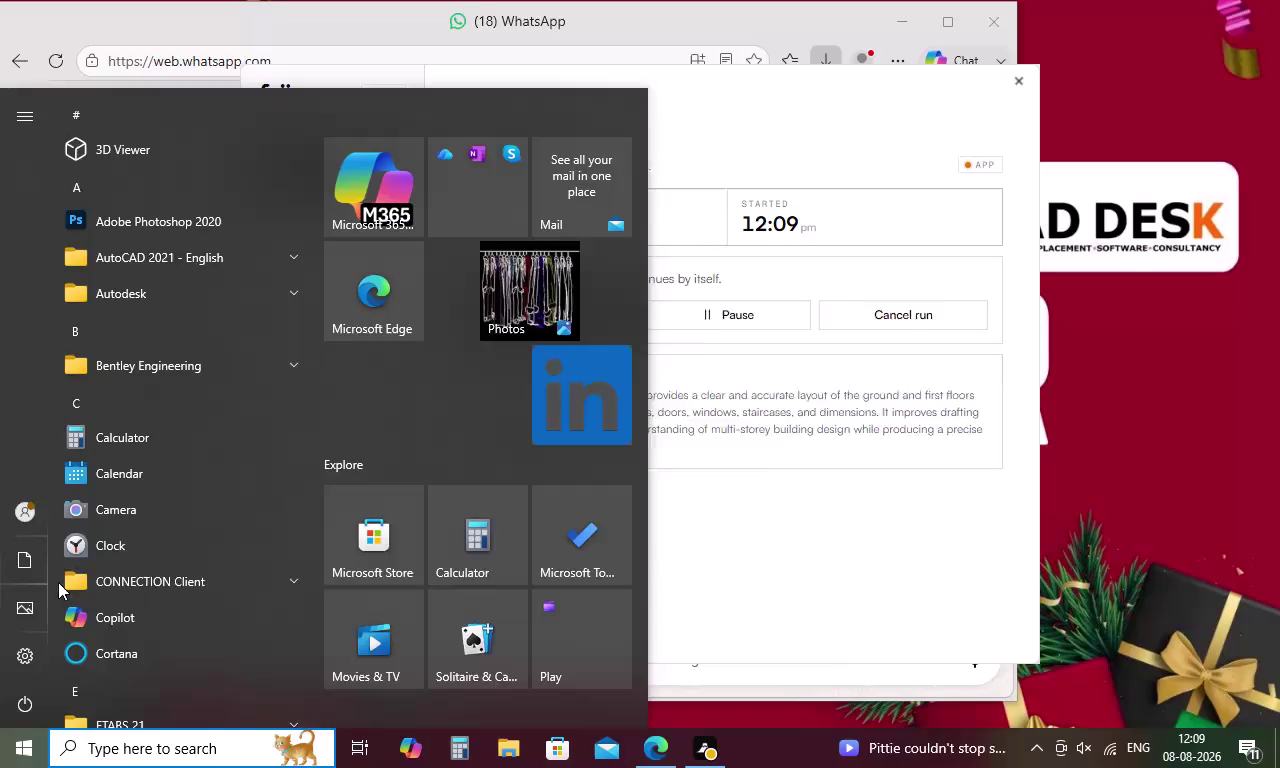
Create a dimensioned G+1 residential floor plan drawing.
Search the Start menu for AutoCAD and launch AutoCAD 2021.
key(a)
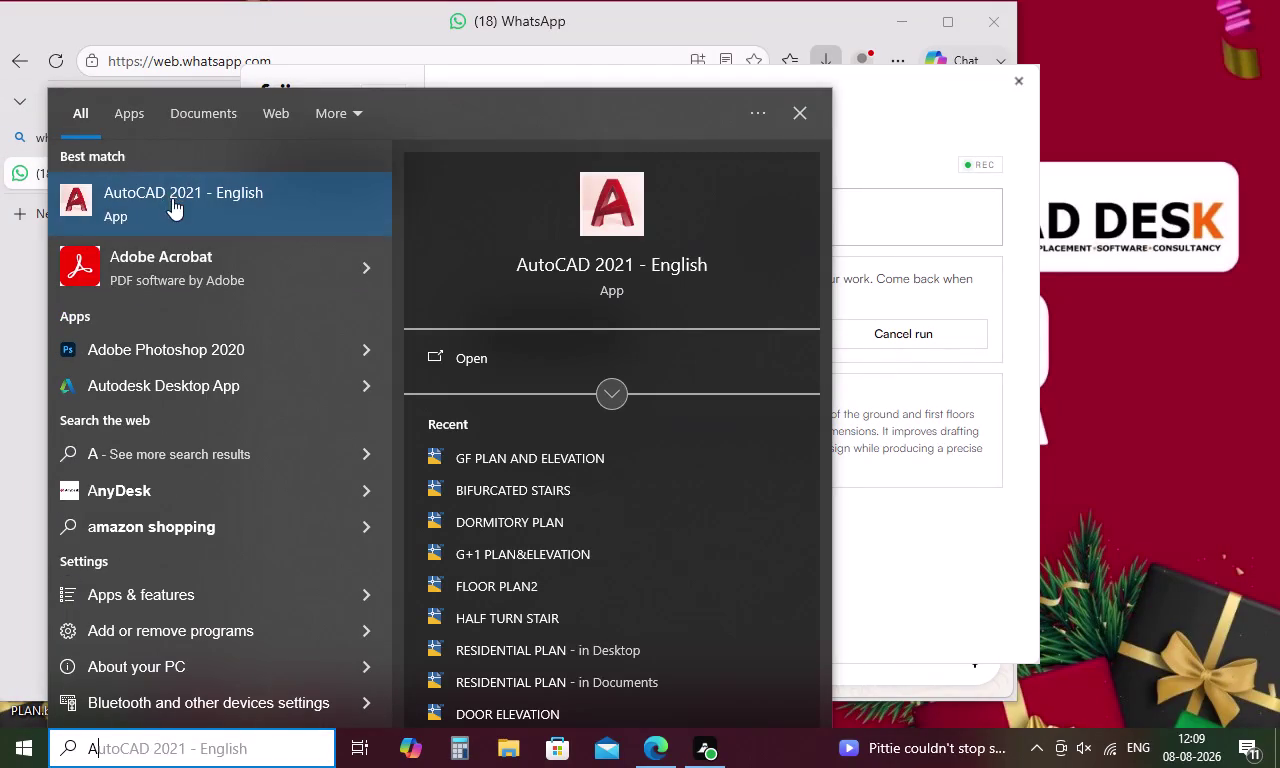
click(172, 198)
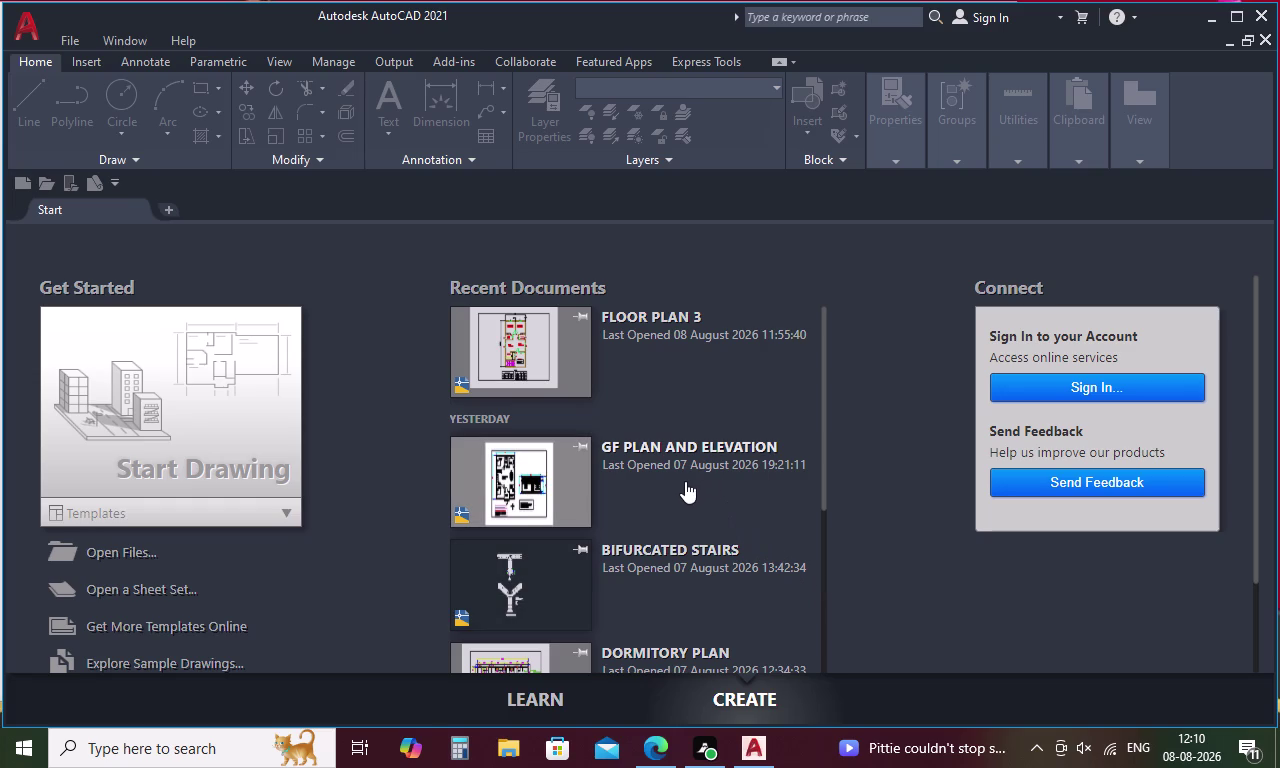
Start a blank drawing with Engineering units, 0'-0.00" precision and inches insertion scale.
double_click(245, 479)
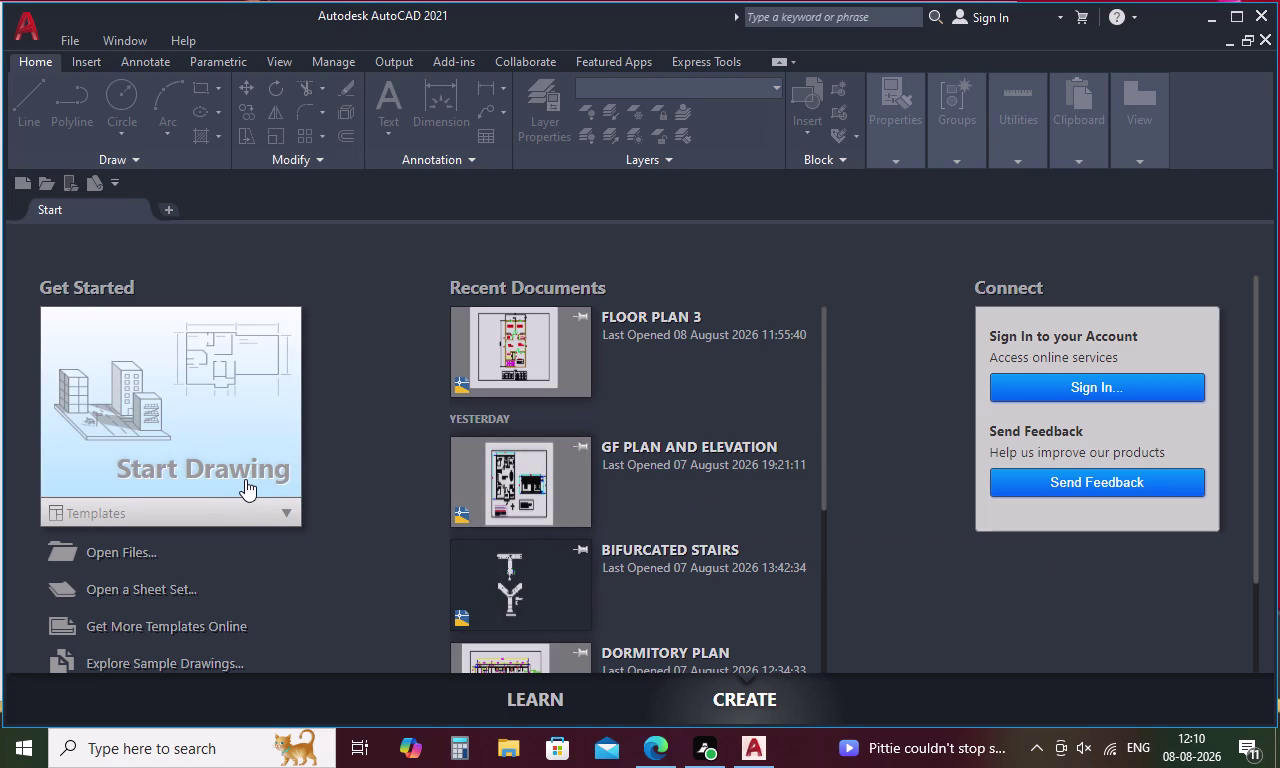
double_click(275, 465)
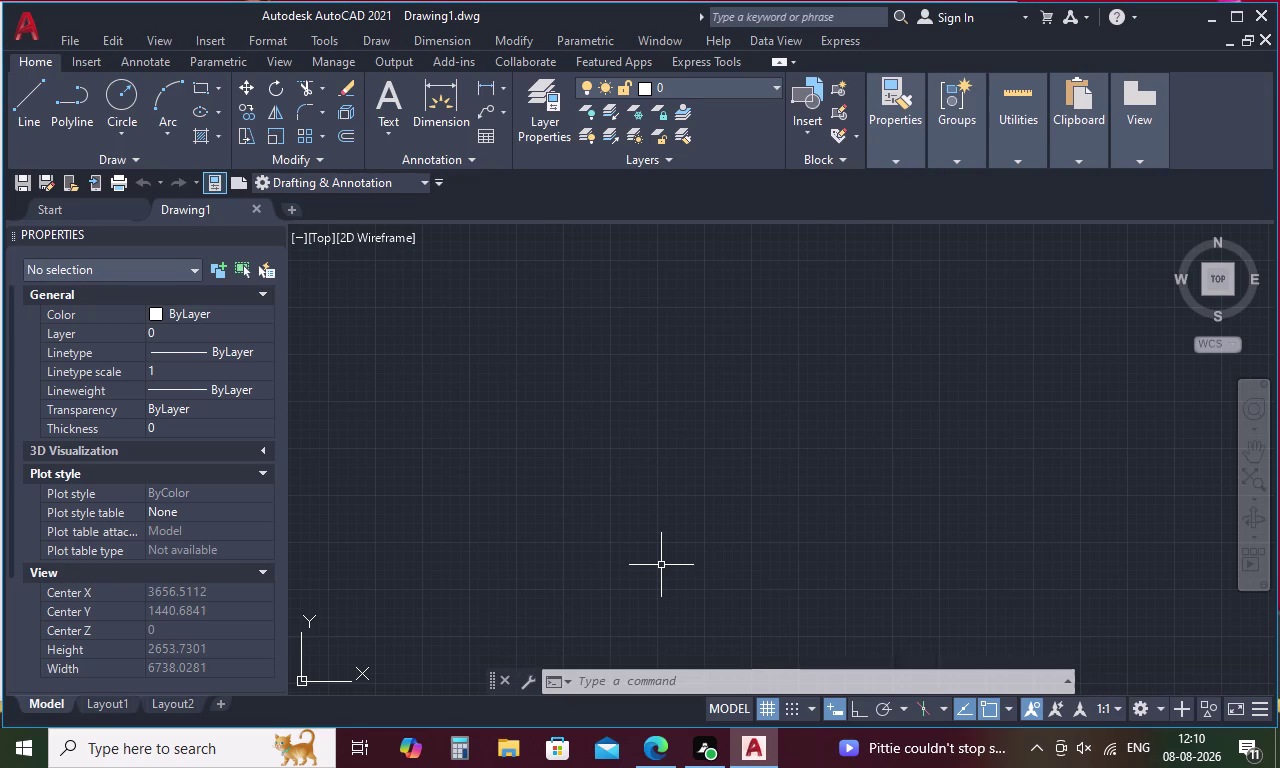
key(u)
key(n)
key(space)
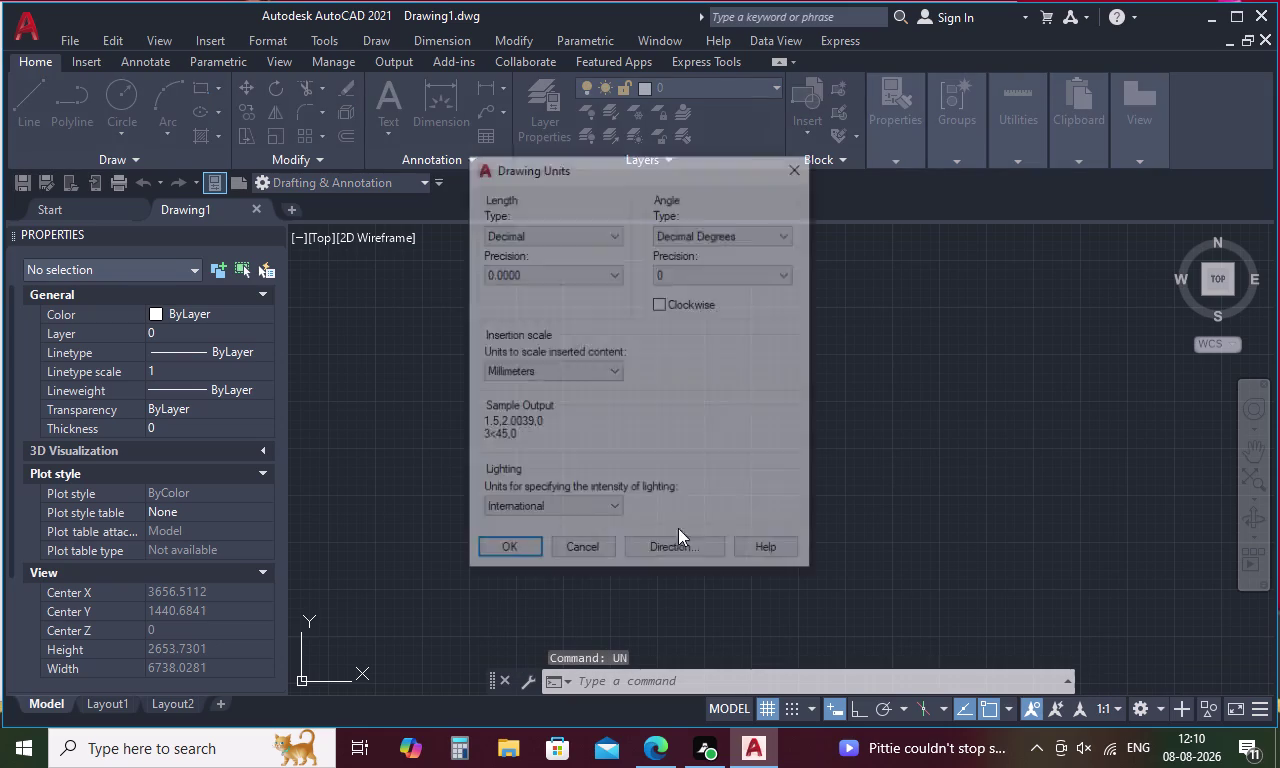
click(609, 235)
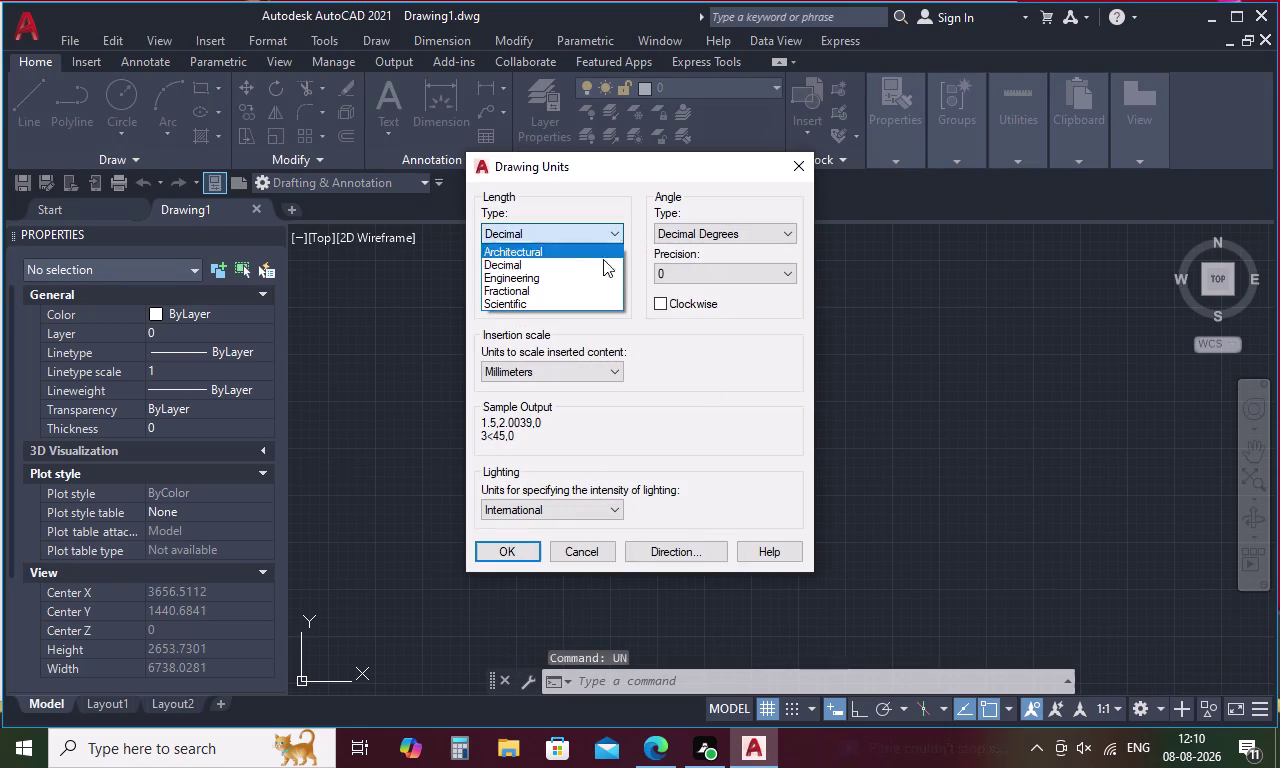
click(596, 277)
click(608, 271)
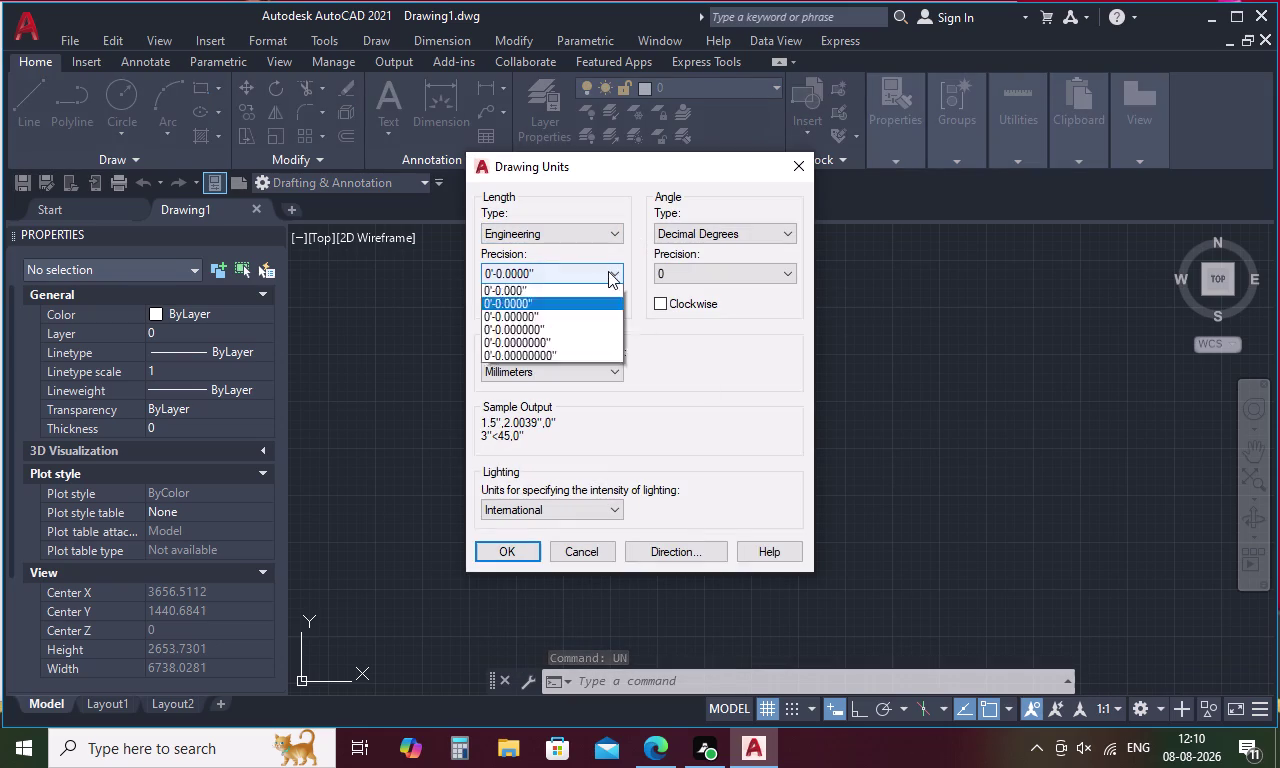
click(589, 312)
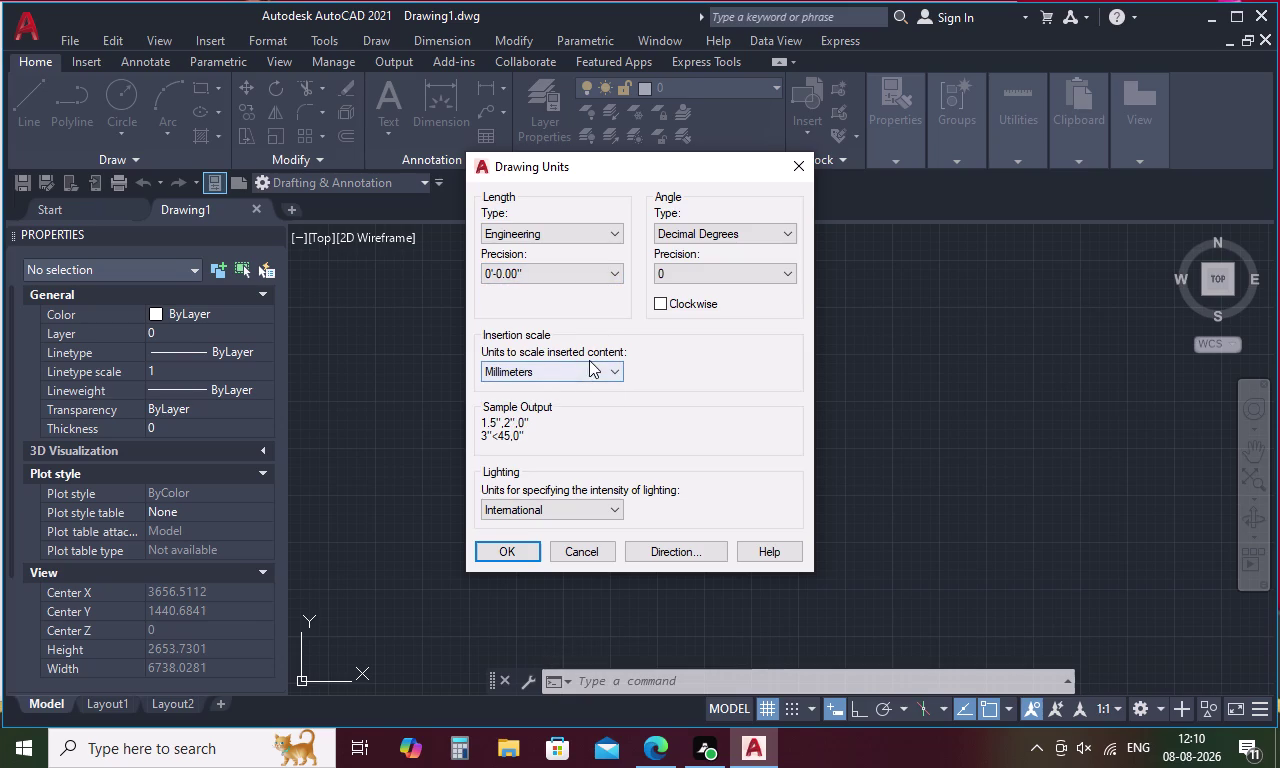
click(589, 360)
click(597, 368)
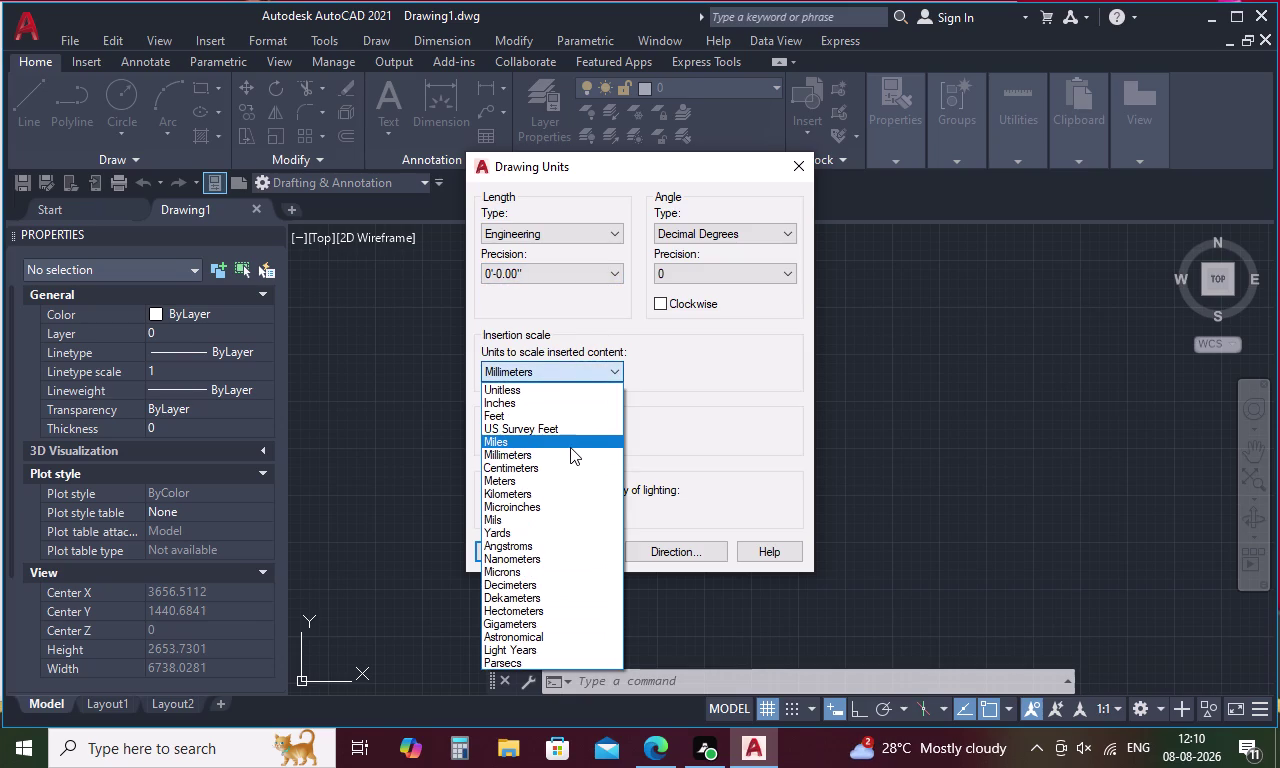
click(581, 402)
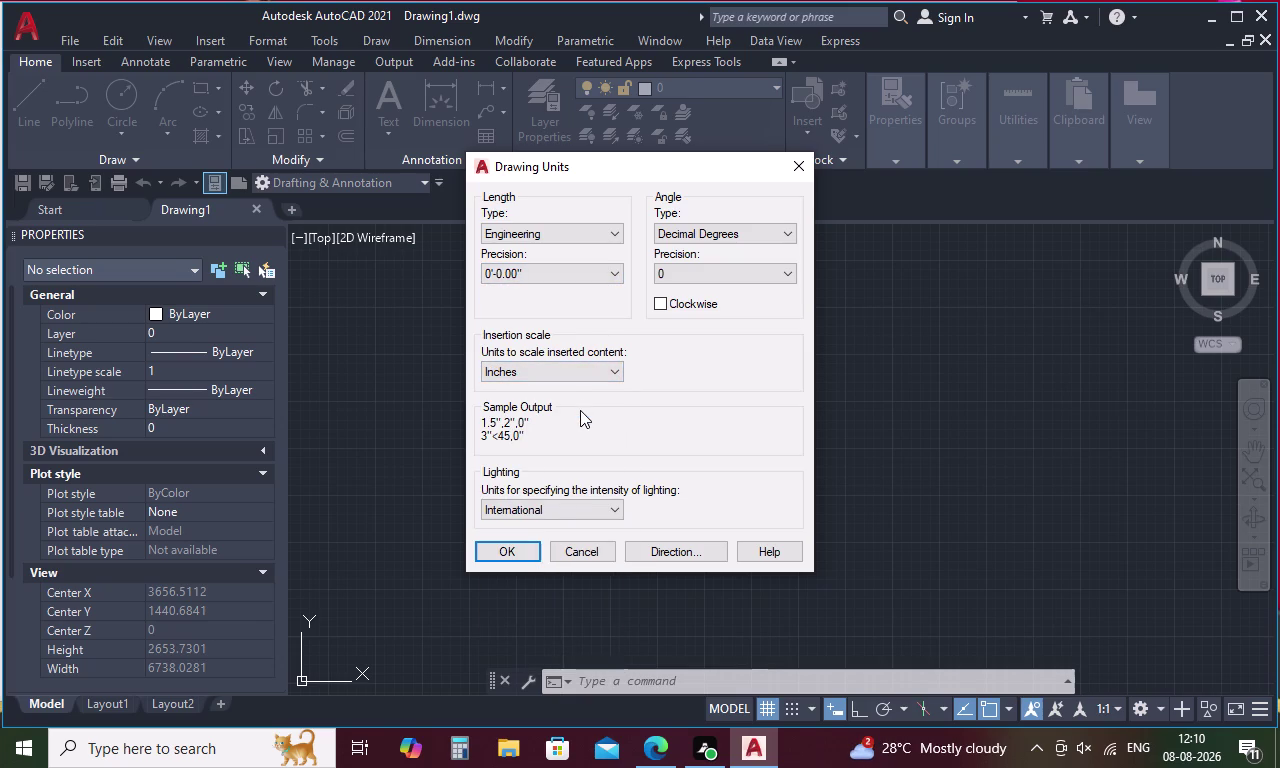
key(Escape)
key(l)
key(space)
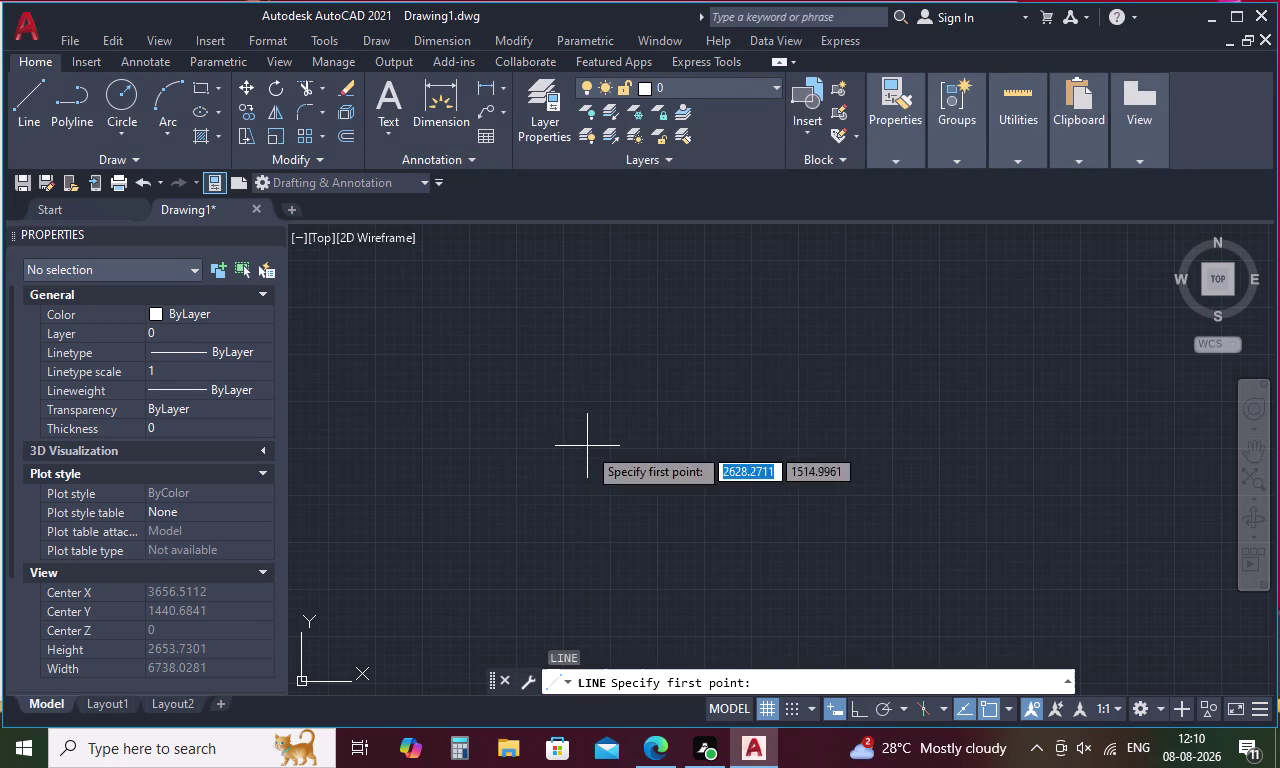
Attempt a 19-foot wall line, then cancel the unfinished line.
click(514, 384)
key(Escape)
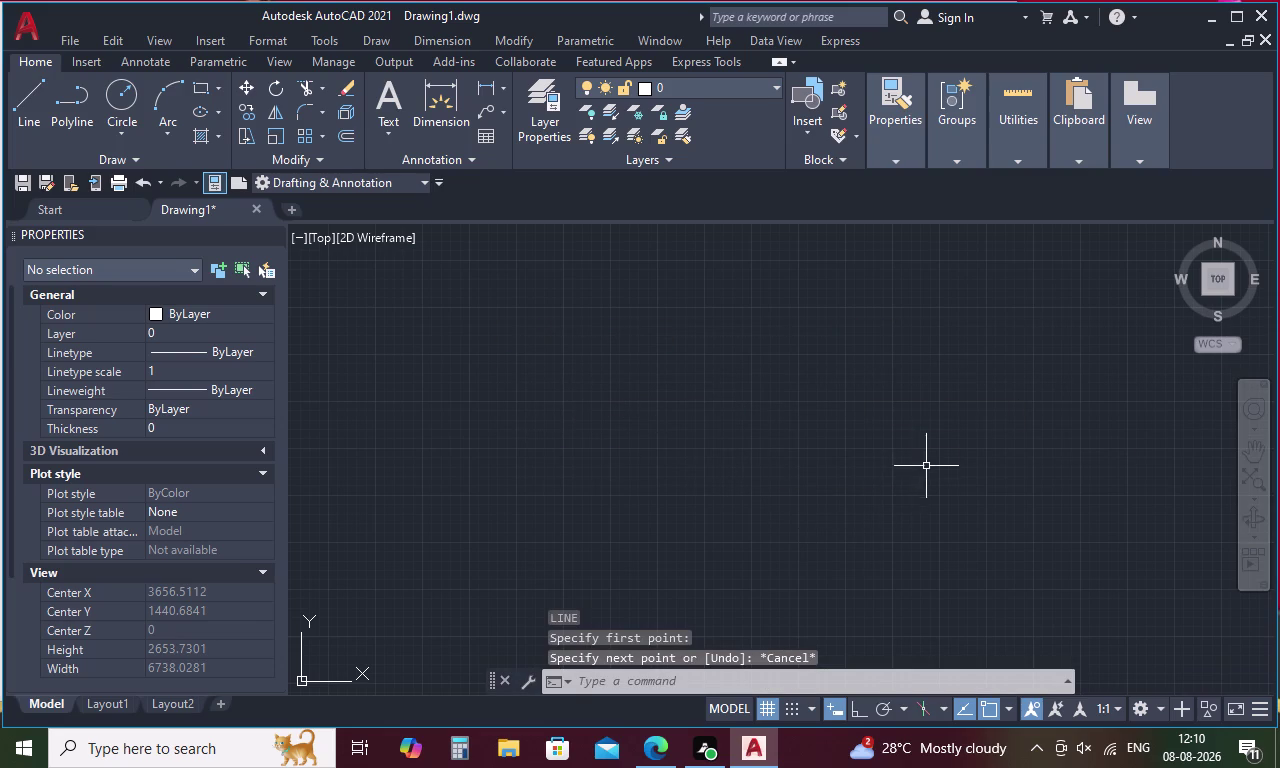
key(F8)
key(space)
key(l)
key(space)
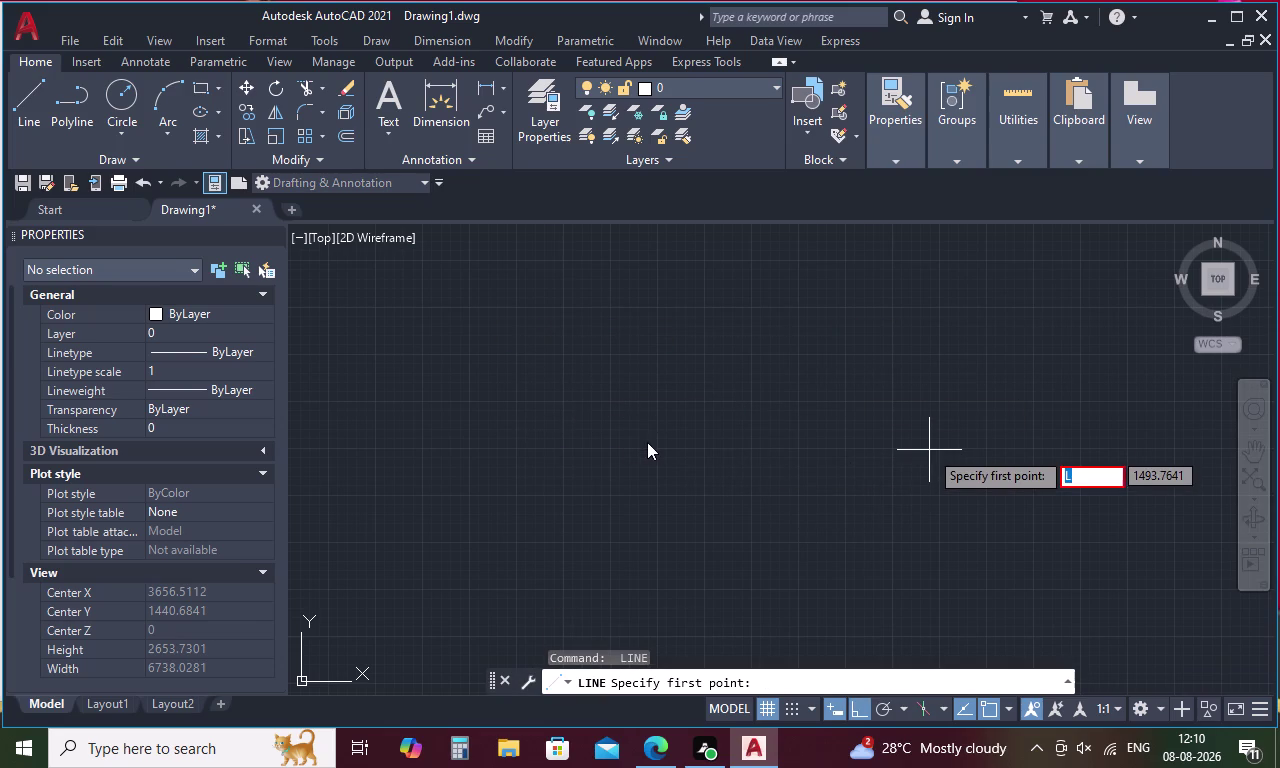
key(Escape)
key(l)
key(space)
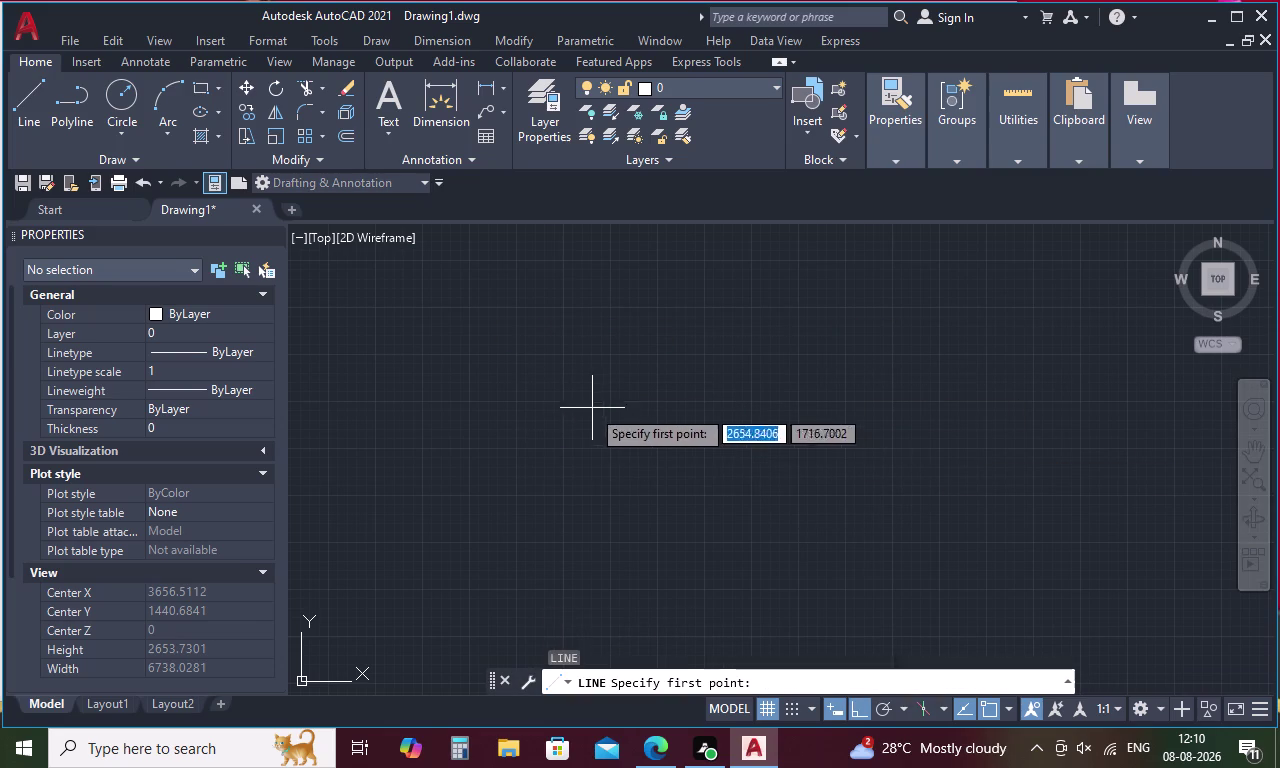
click(590, 407)
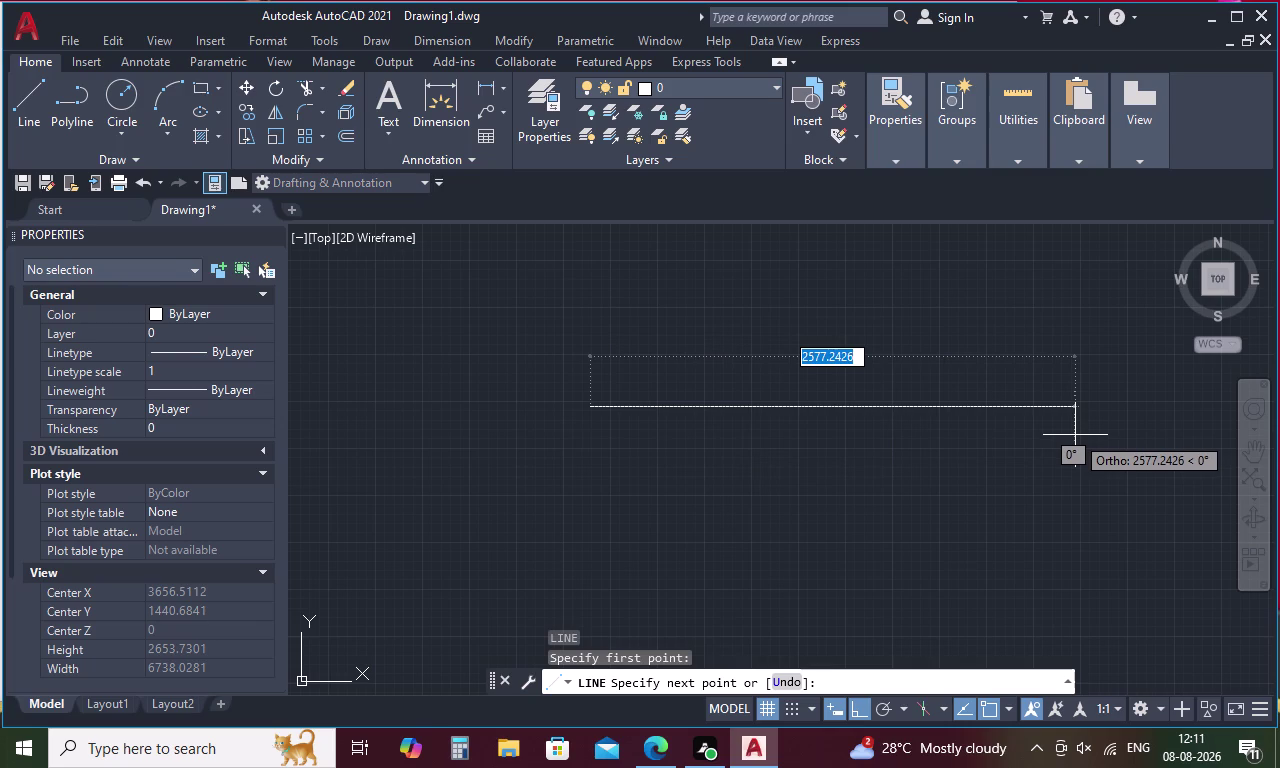
text(19')
key(space)
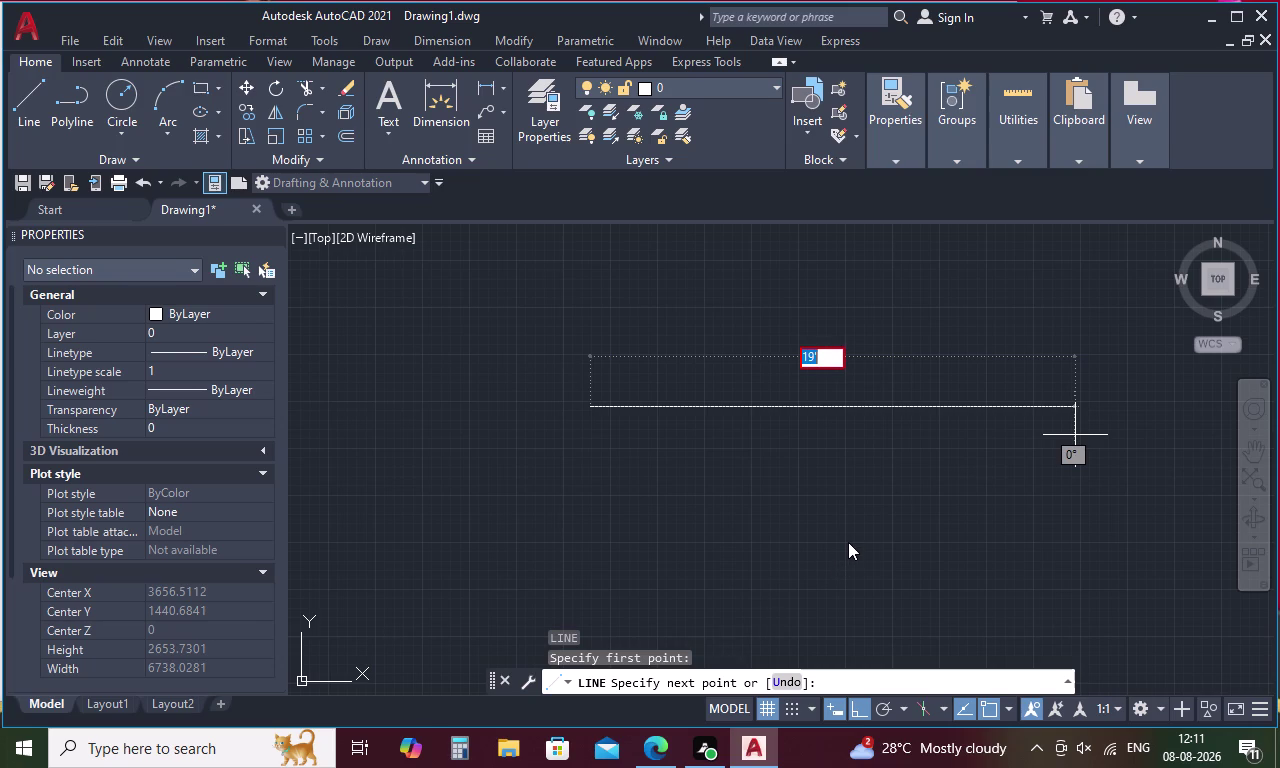
key(Return)
key(Escape)
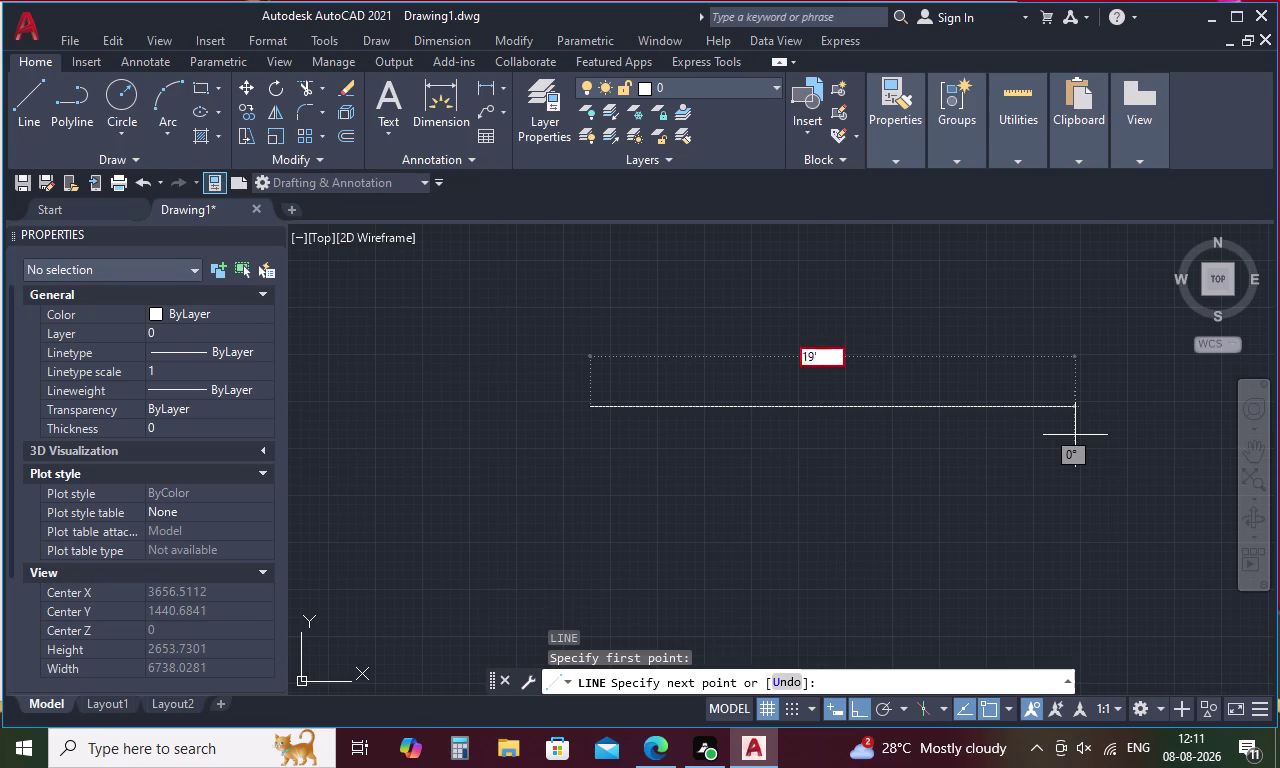
text(19')
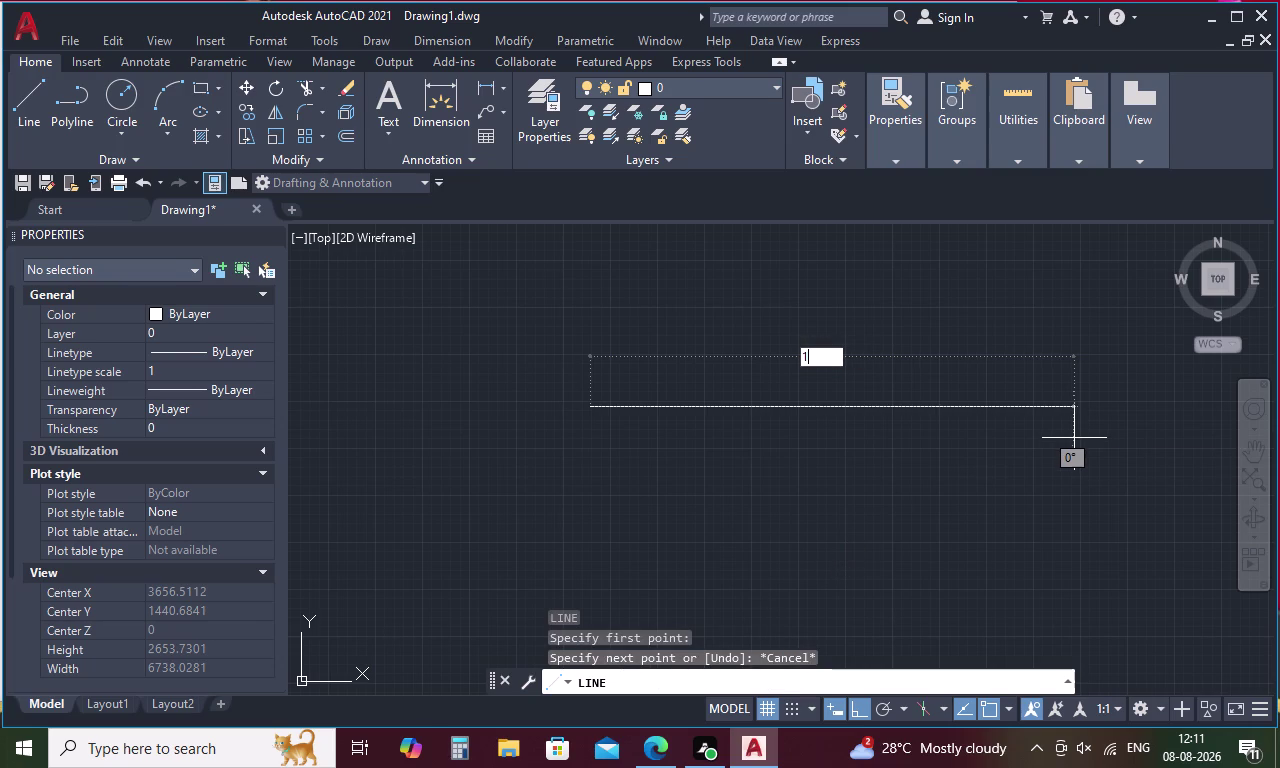
key(space)
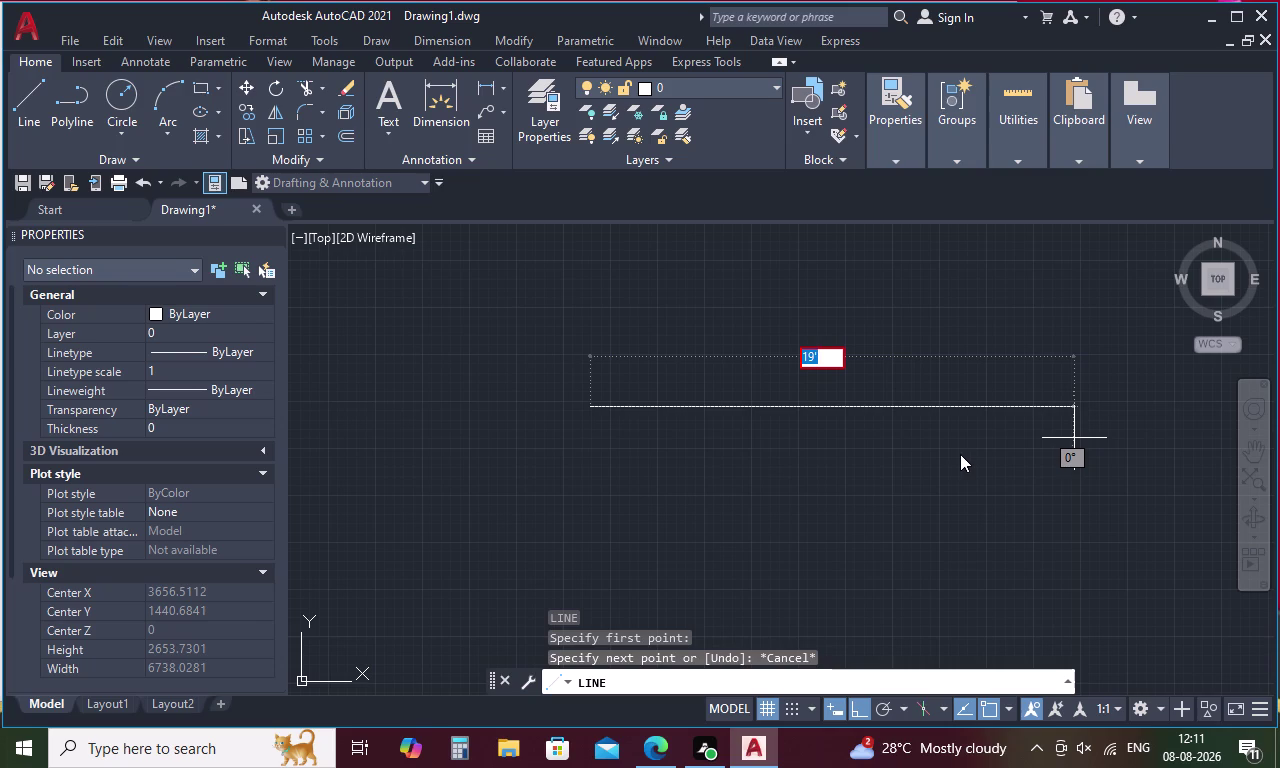
key(Escape)
key(Escape)
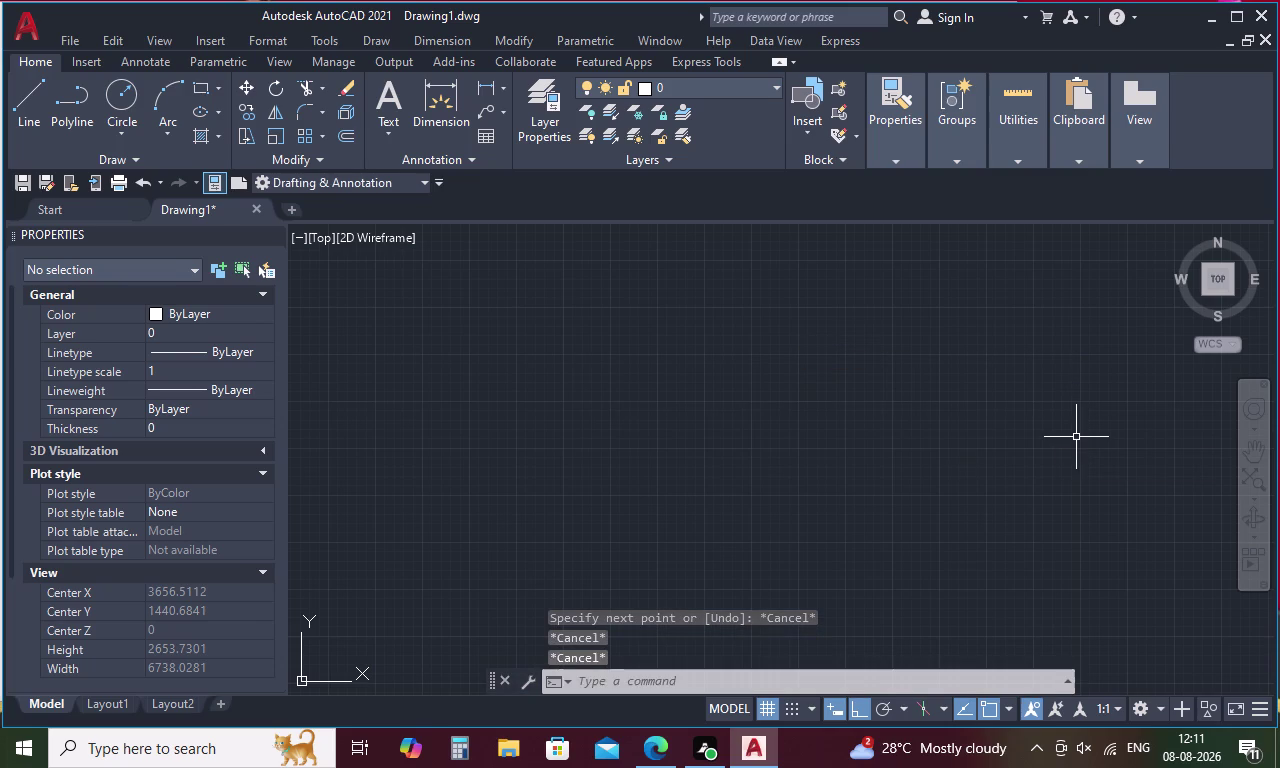
Reopen Drawing Units with UN, which still shows Decimal and millimeters.
text(UN)
key(space)
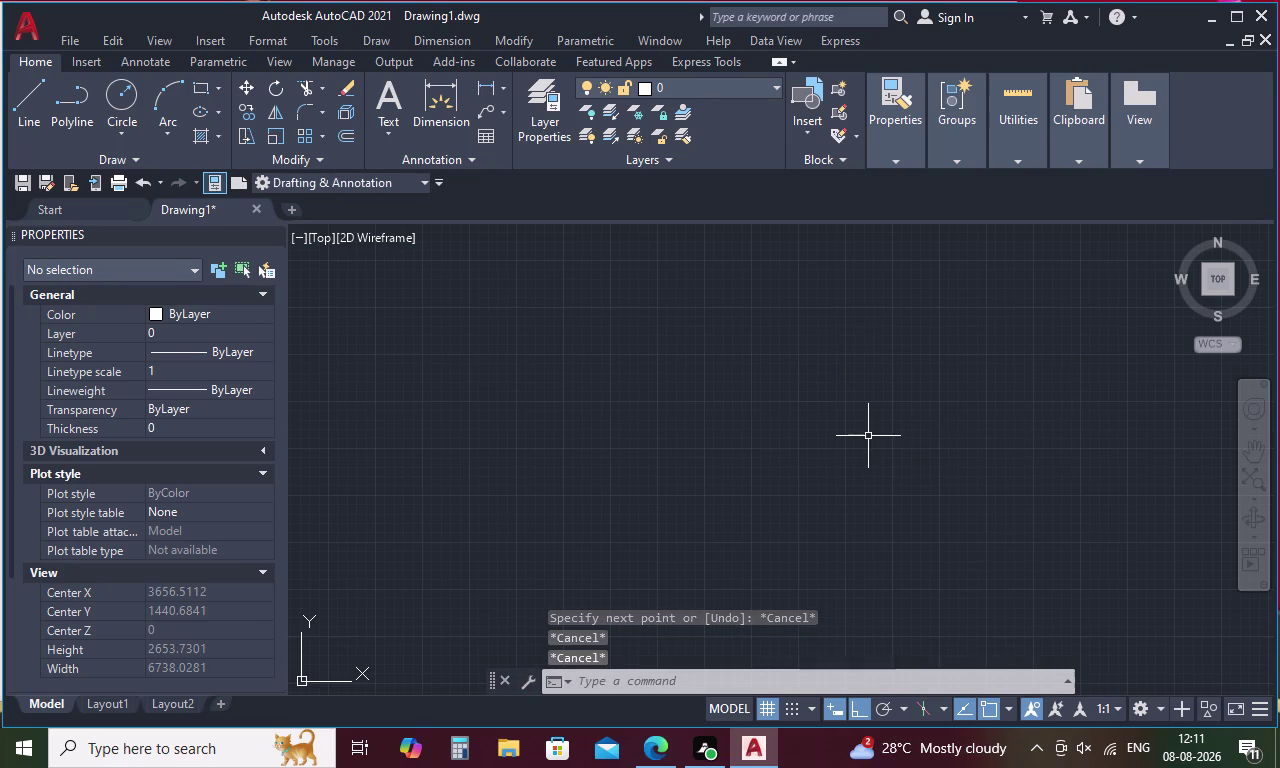
click(605, 230)
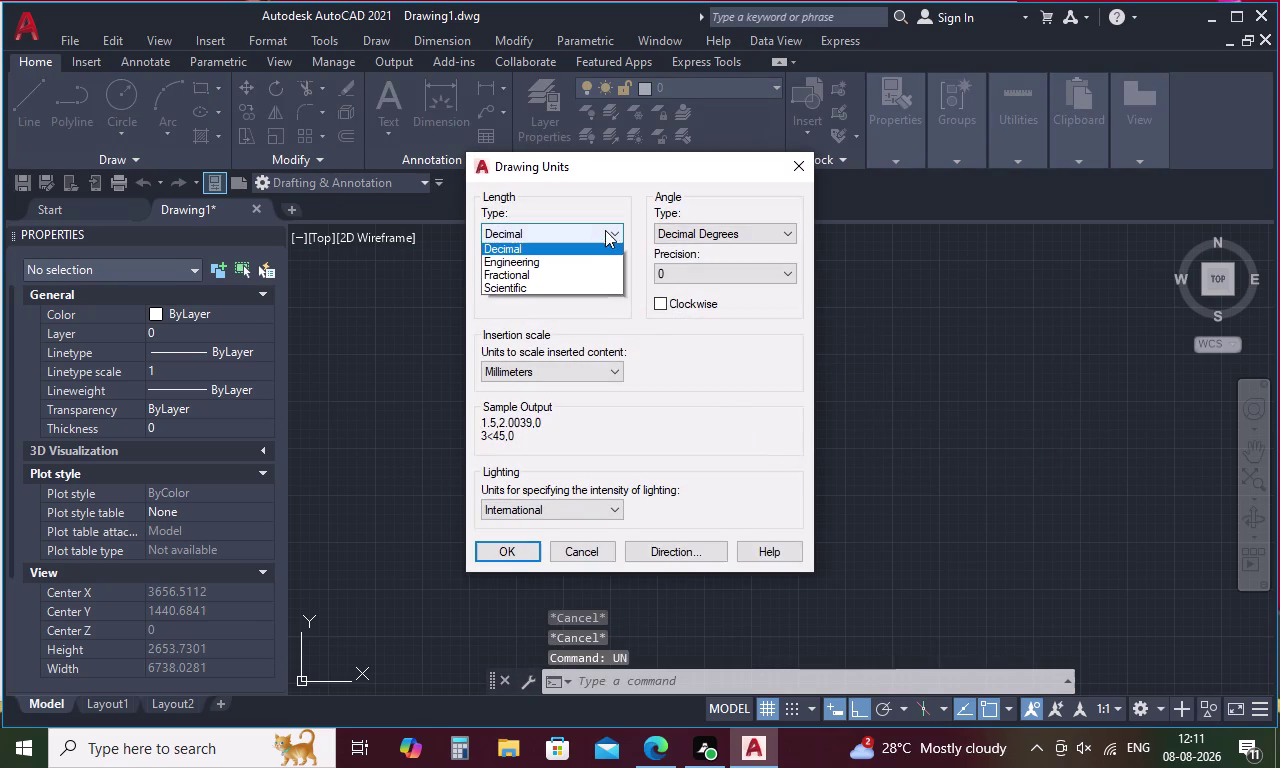
Apply Engineering length units, 0'-0.00" precision and inches insertion scale.
click(607, 273)
click(610, 275)
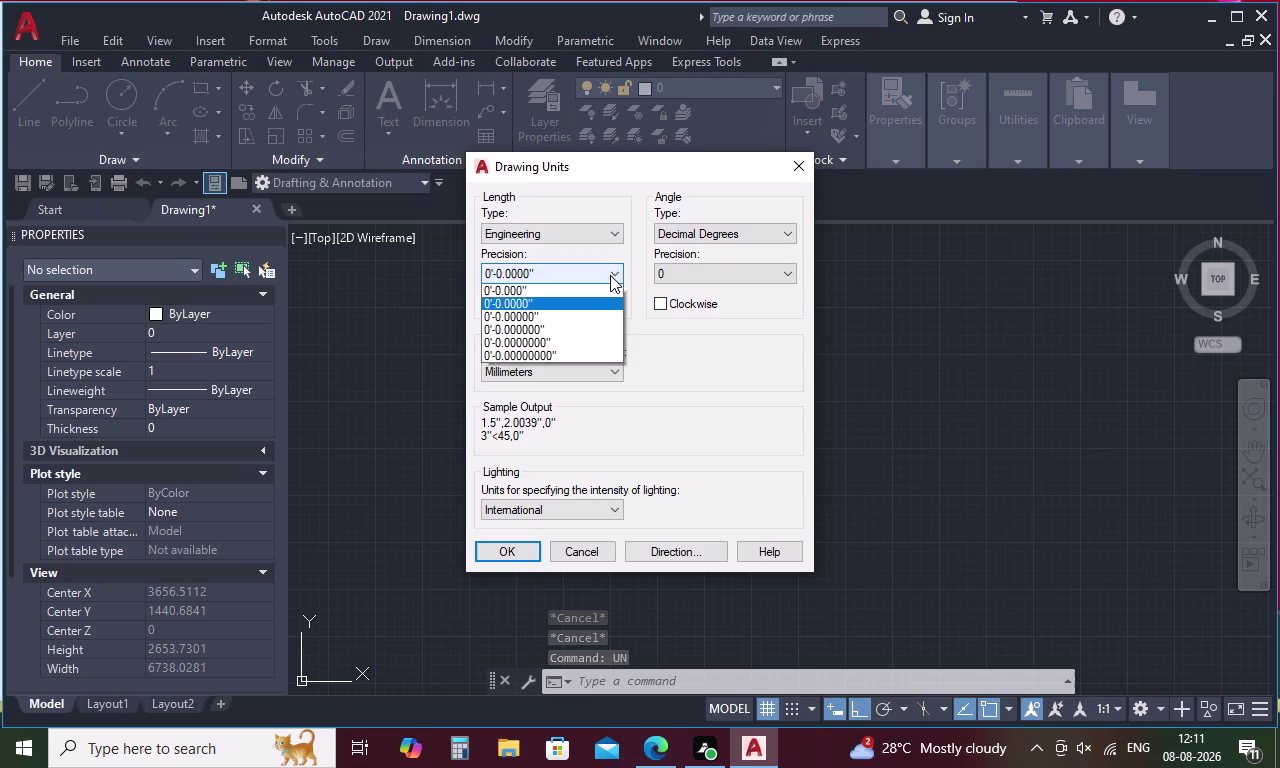
click(600, 318)
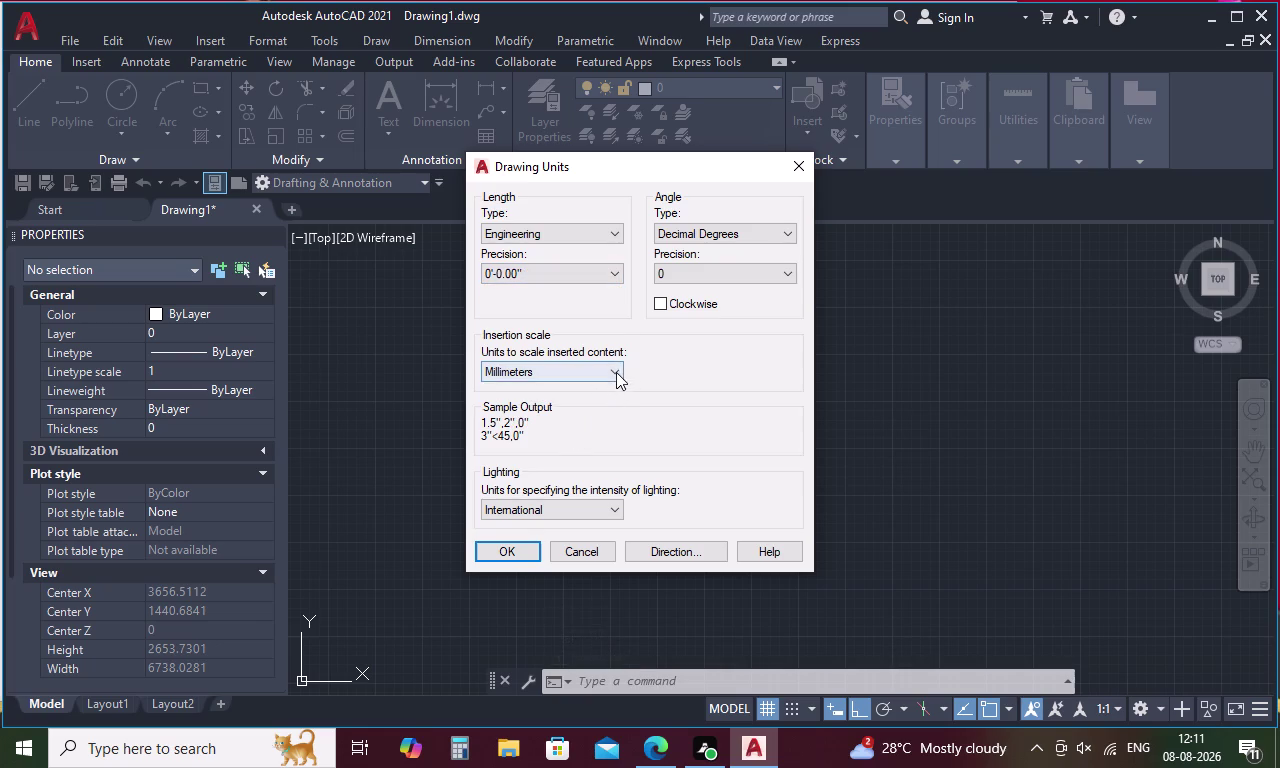
click(615, 370)
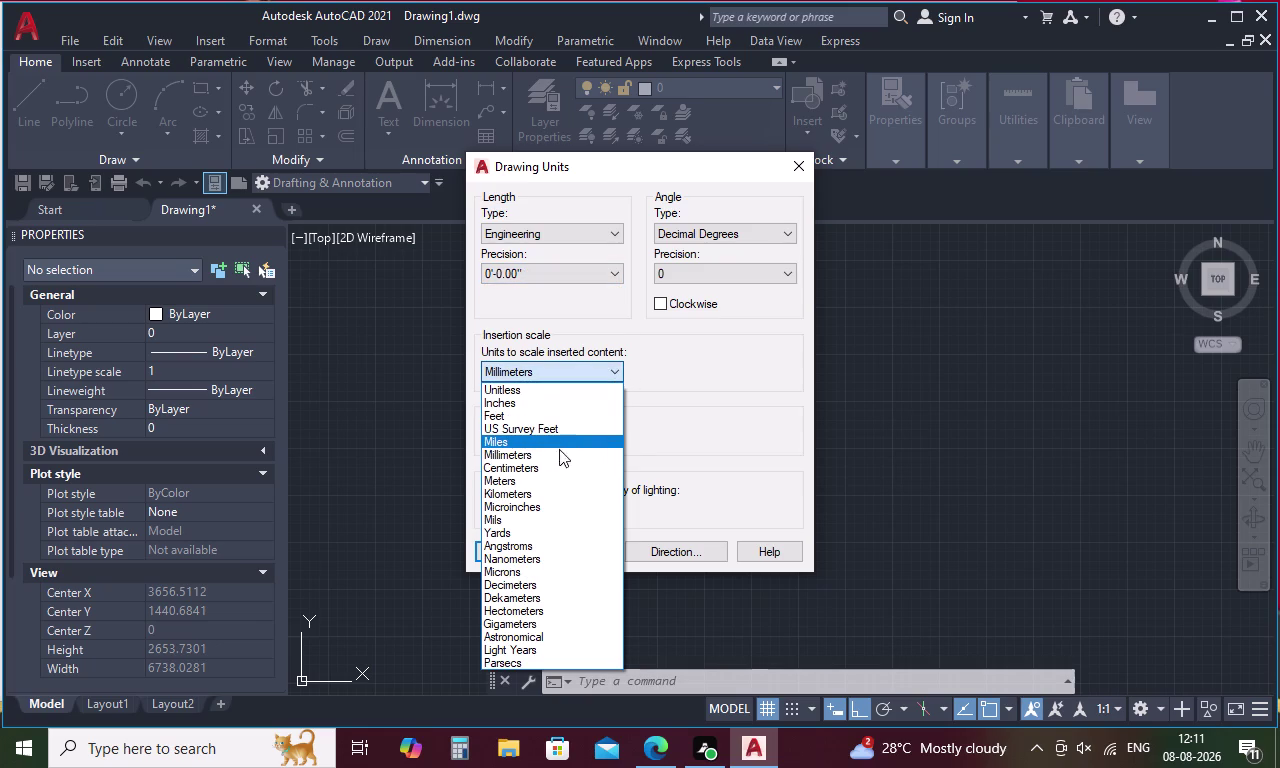
click(567, 404)
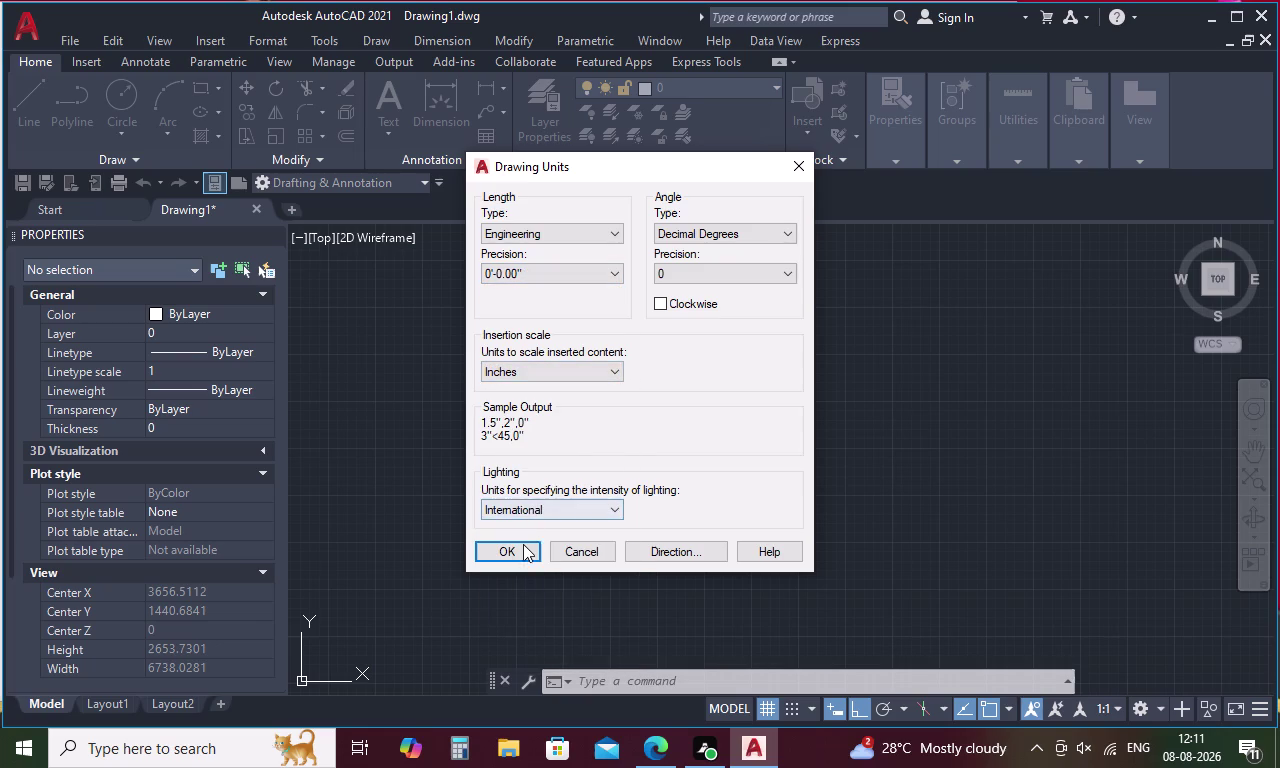
click(523, 544)
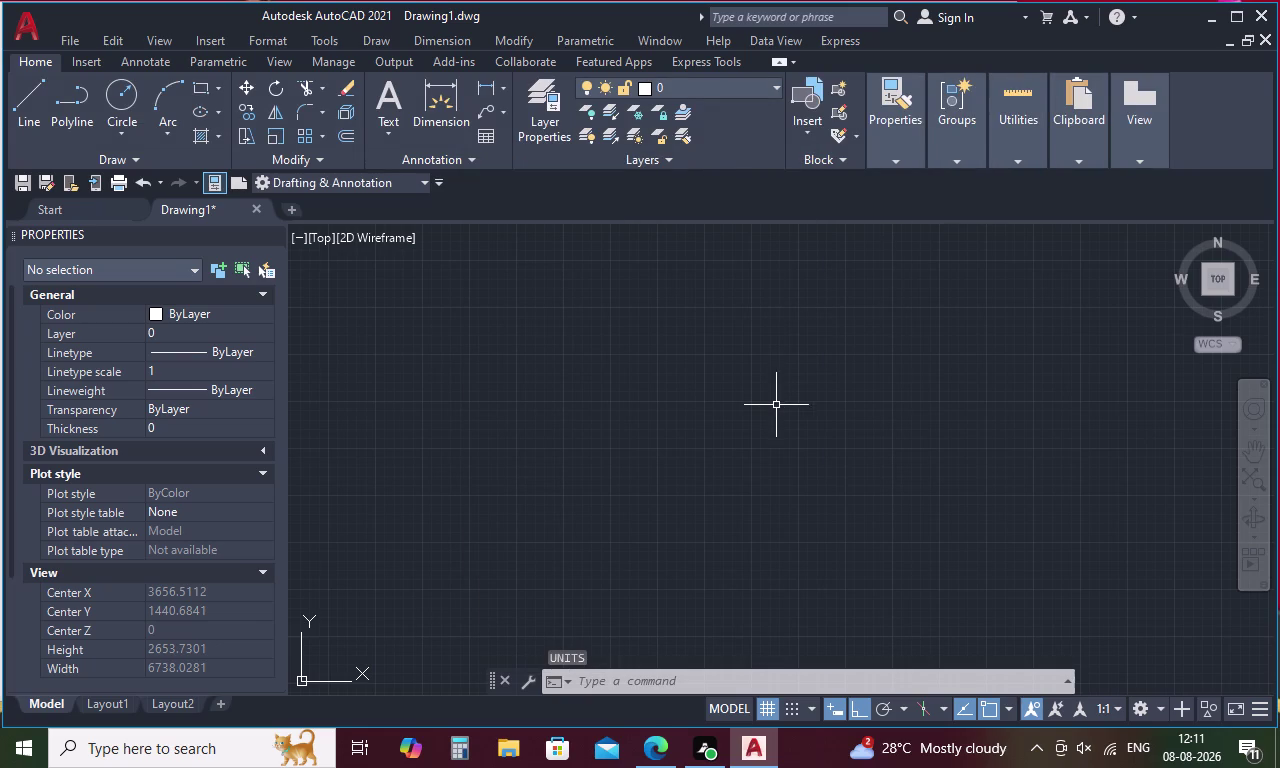
key(l)
key(space)
Draw the first two outer wall sides, 19 feet and 50 feet long.
click(593, 347)
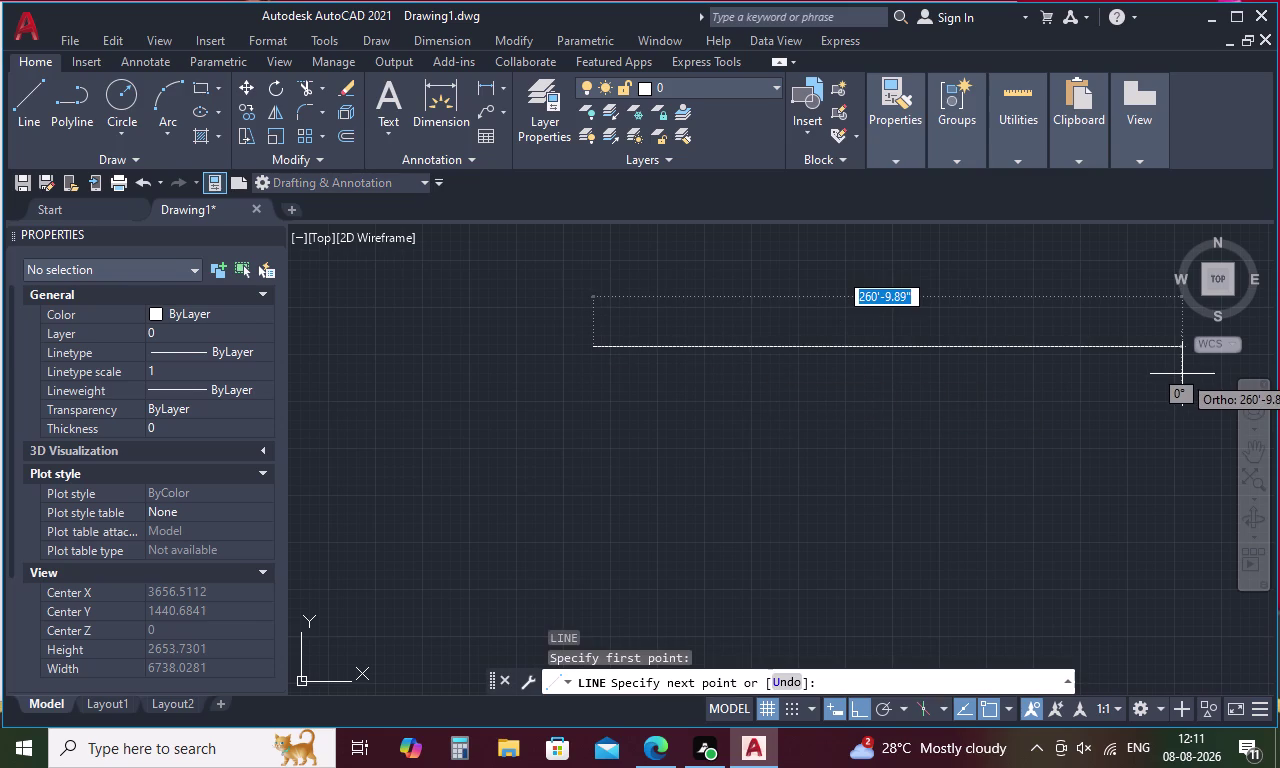
text(1)
text(9')
key(space)
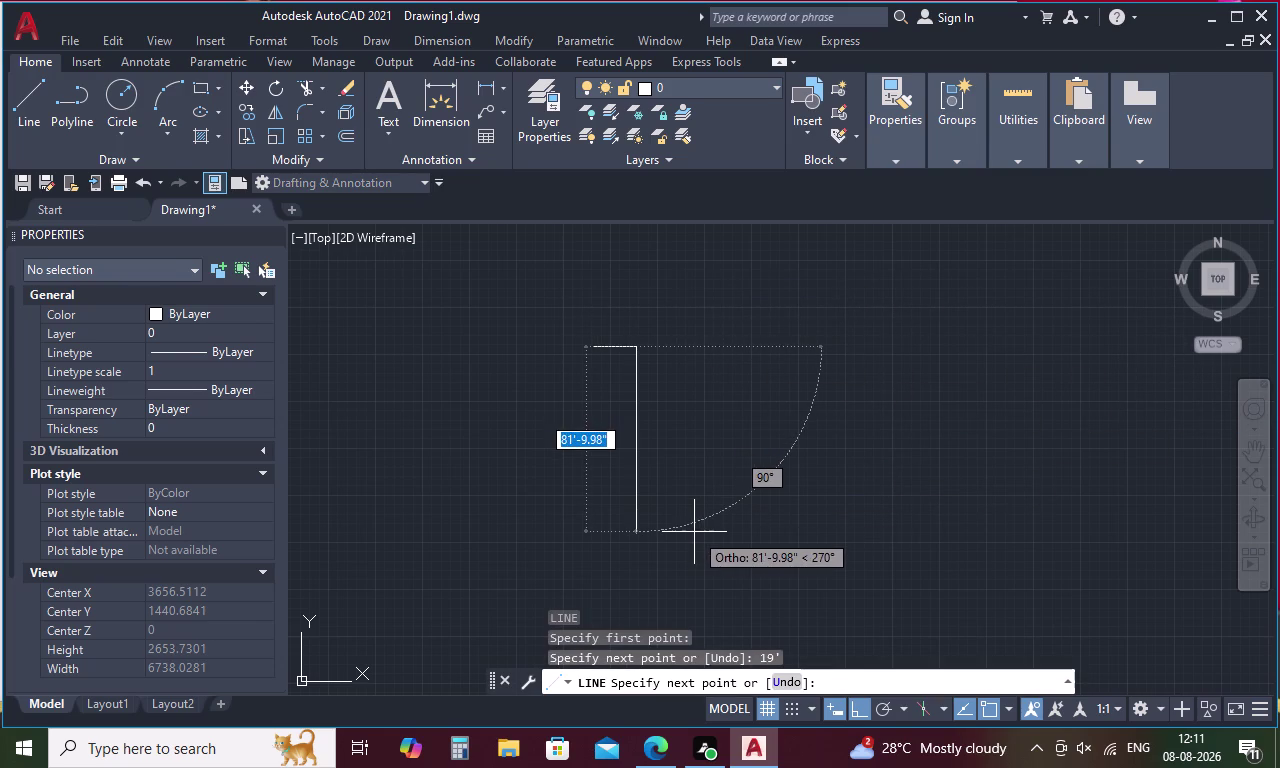
key(5)
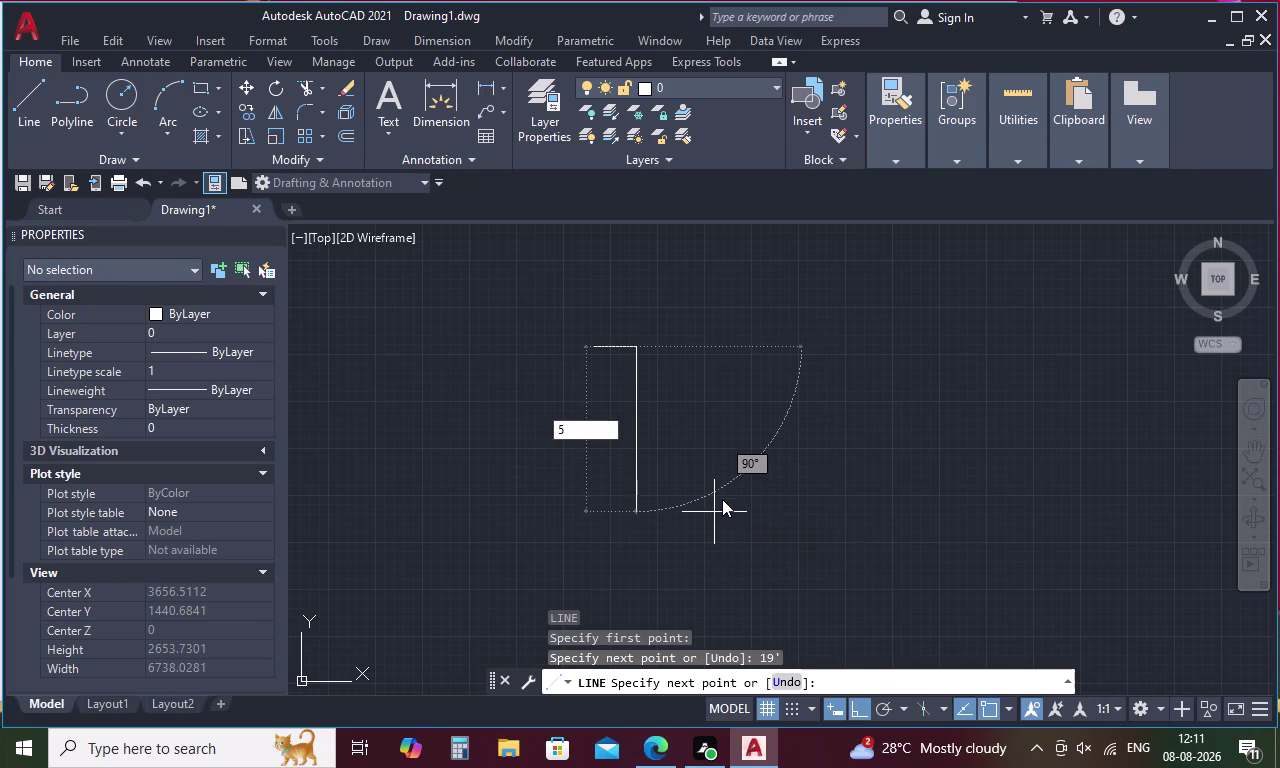
key(0)
key(apostrophe)
key(space)
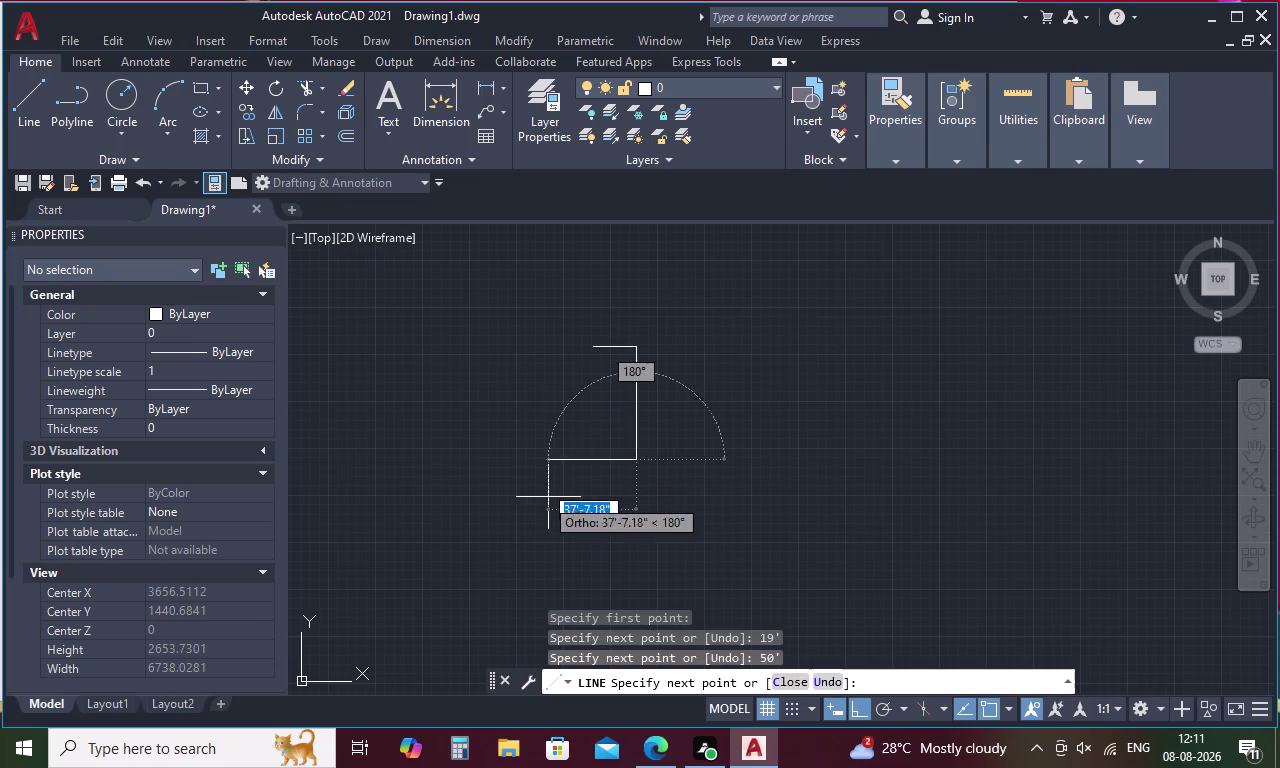
Add the 19-foot opposite side and close the rectangle at its start point.
text(19)
key(apostrophe)
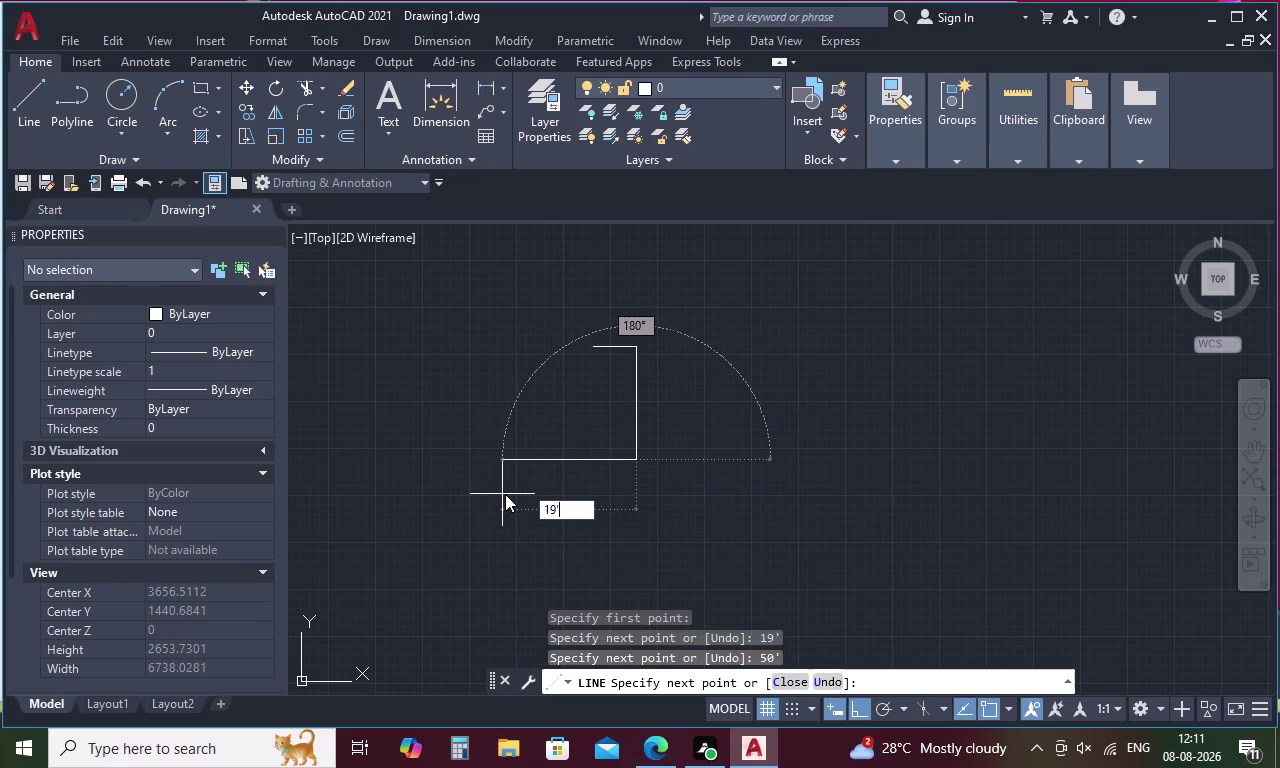
key(space)
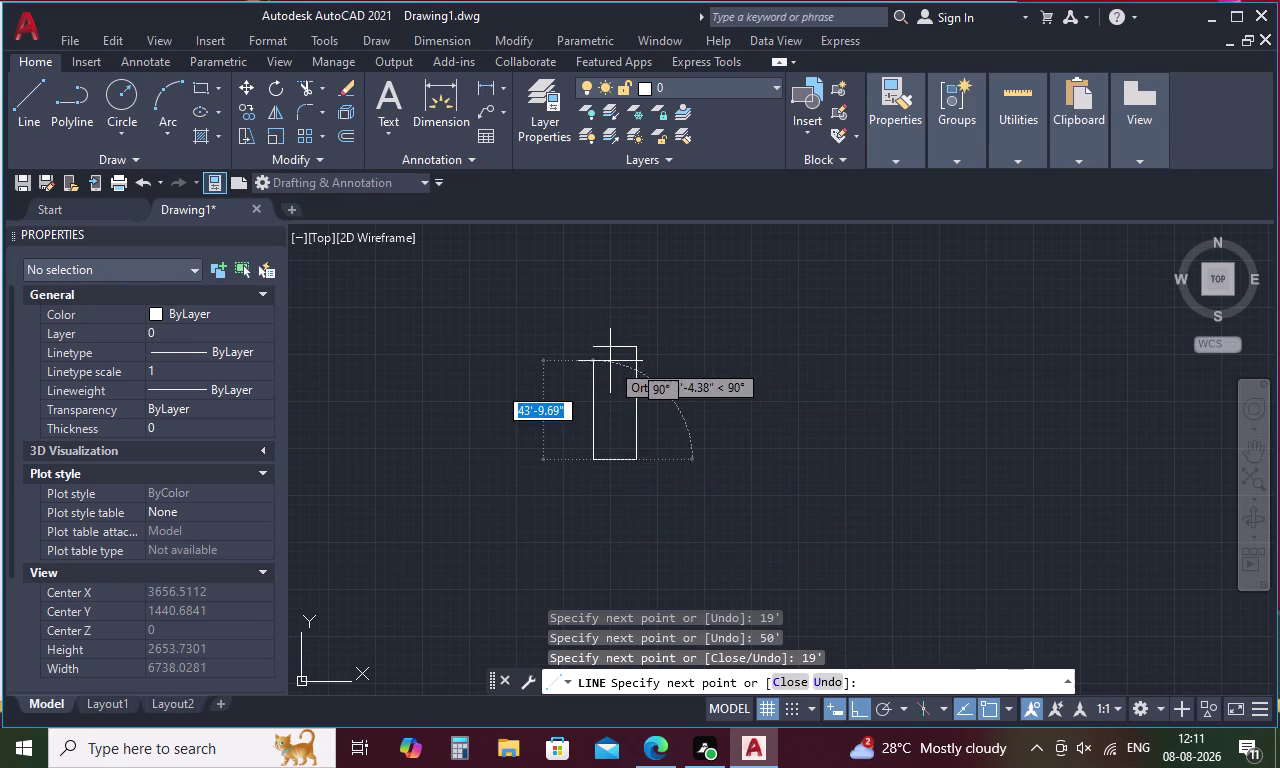
click(595, 350)
key(Escape)
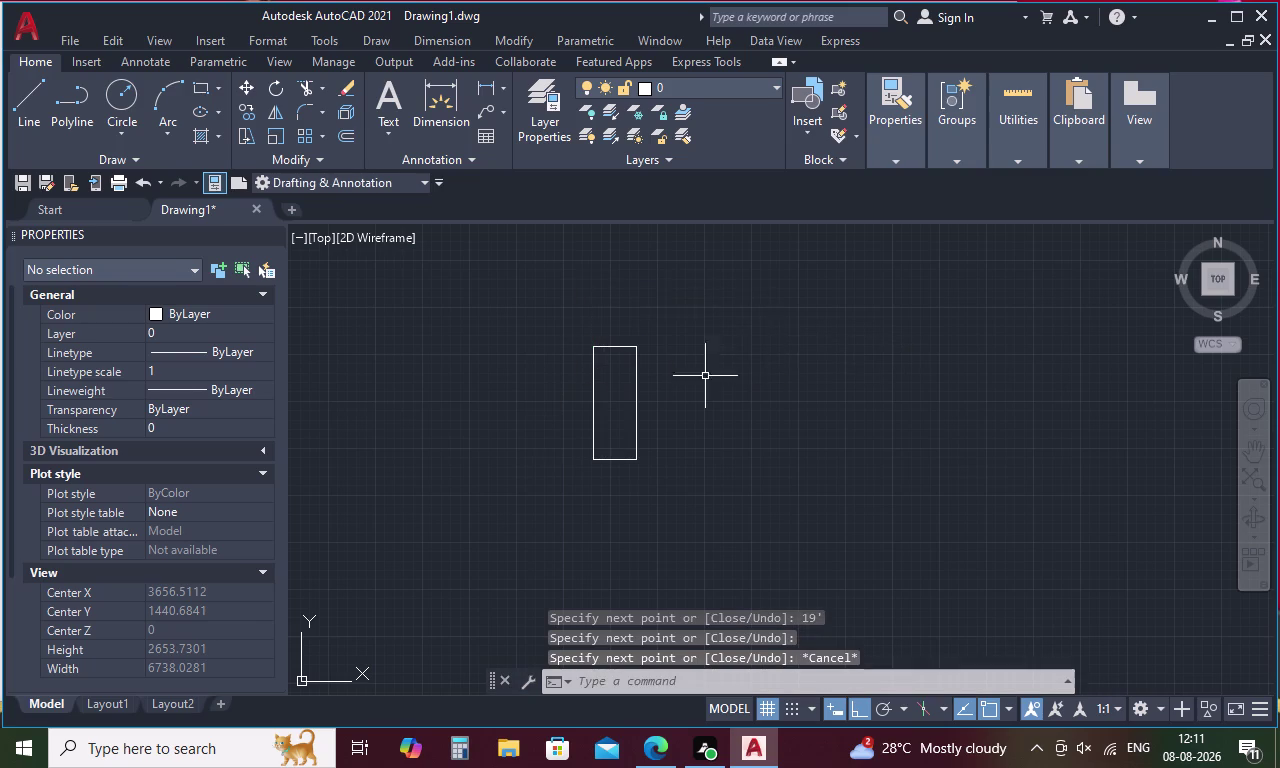
scroll(up, 3)
middle_drag(581, 456, 667, 385)
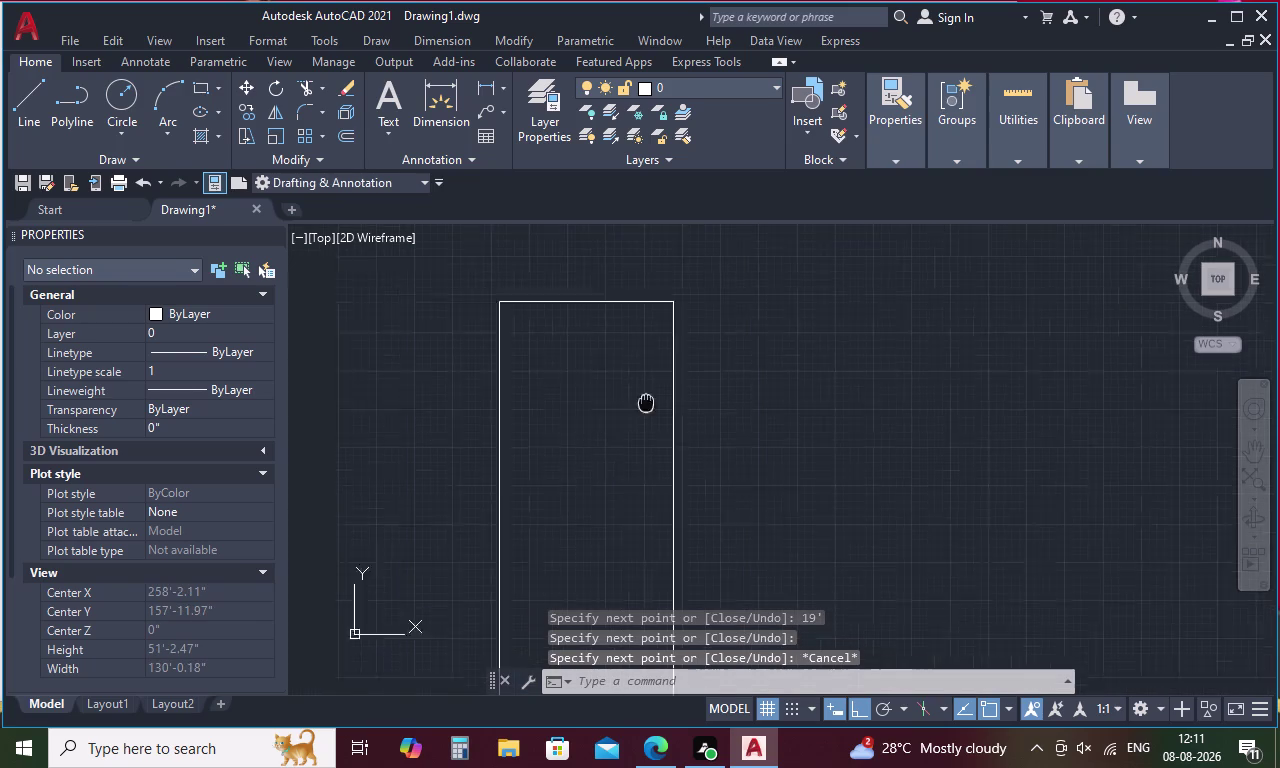
middle_drag(667, 385, 708, 360)
key(Escape)
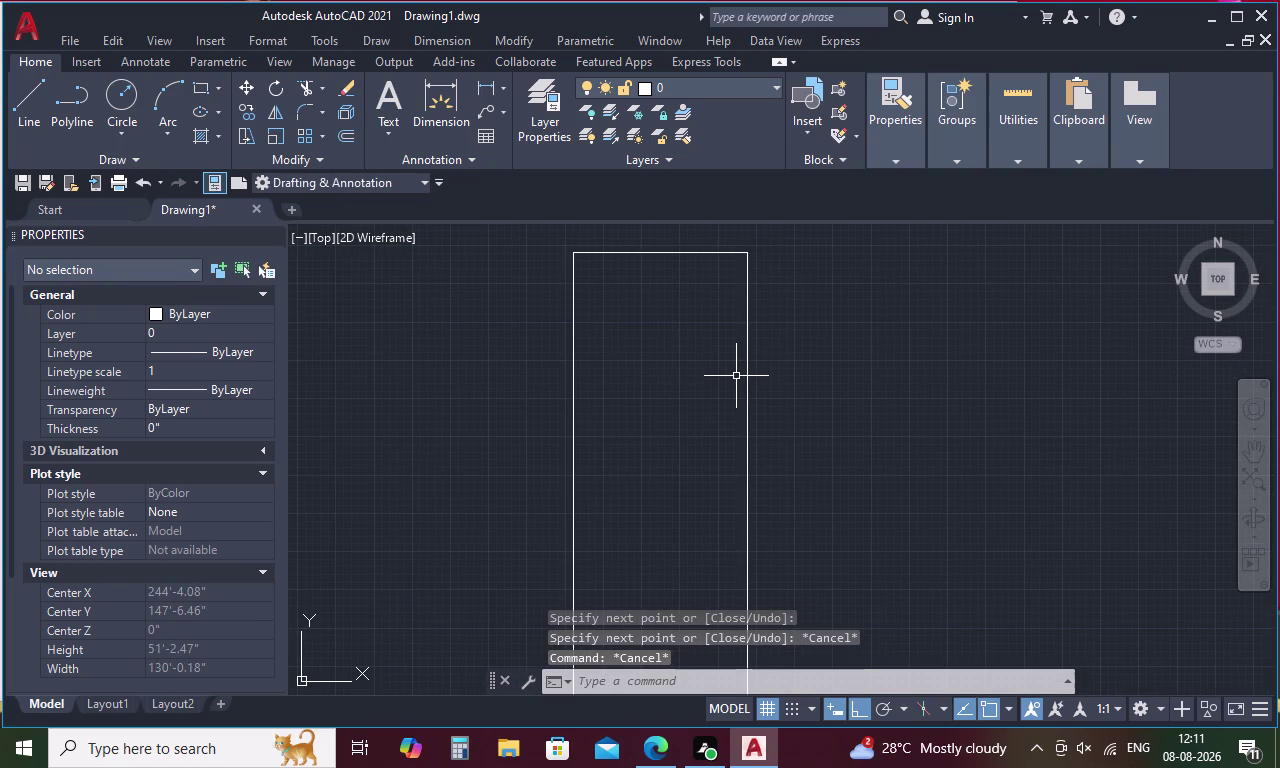
Offset the right, left, top and bottom wall lines 9 inches inward.
key(o)
key(space)
text(9)
key(space)
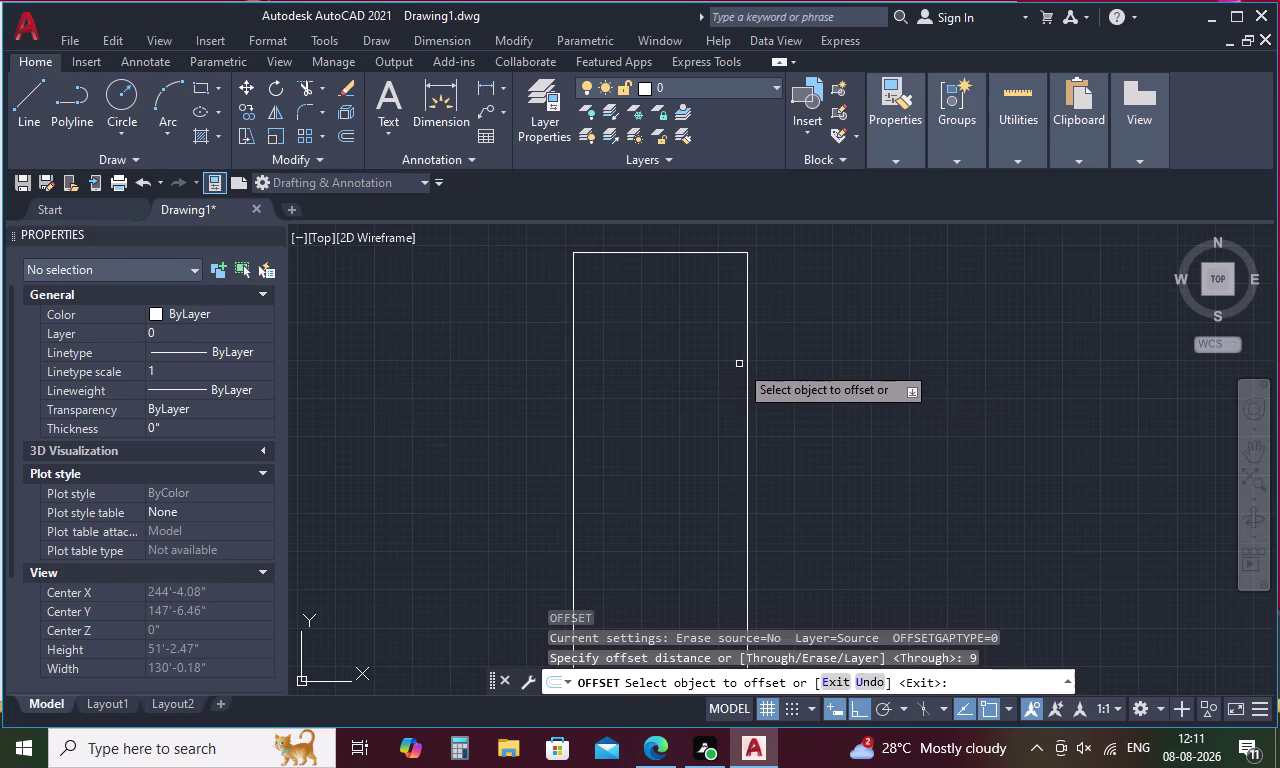
drag(748, 351, 671, 372)
click(588, 392)
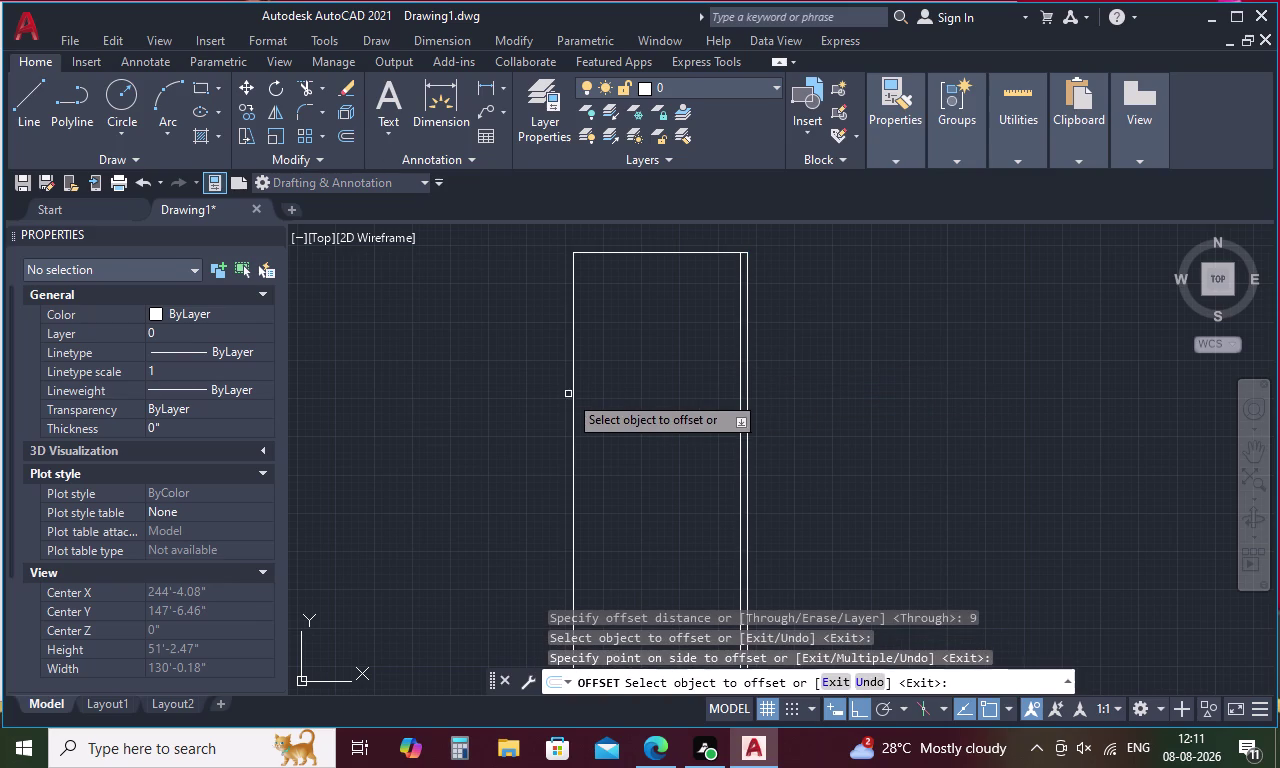
drag(574, 390, 606, 391)
click(819, 345)
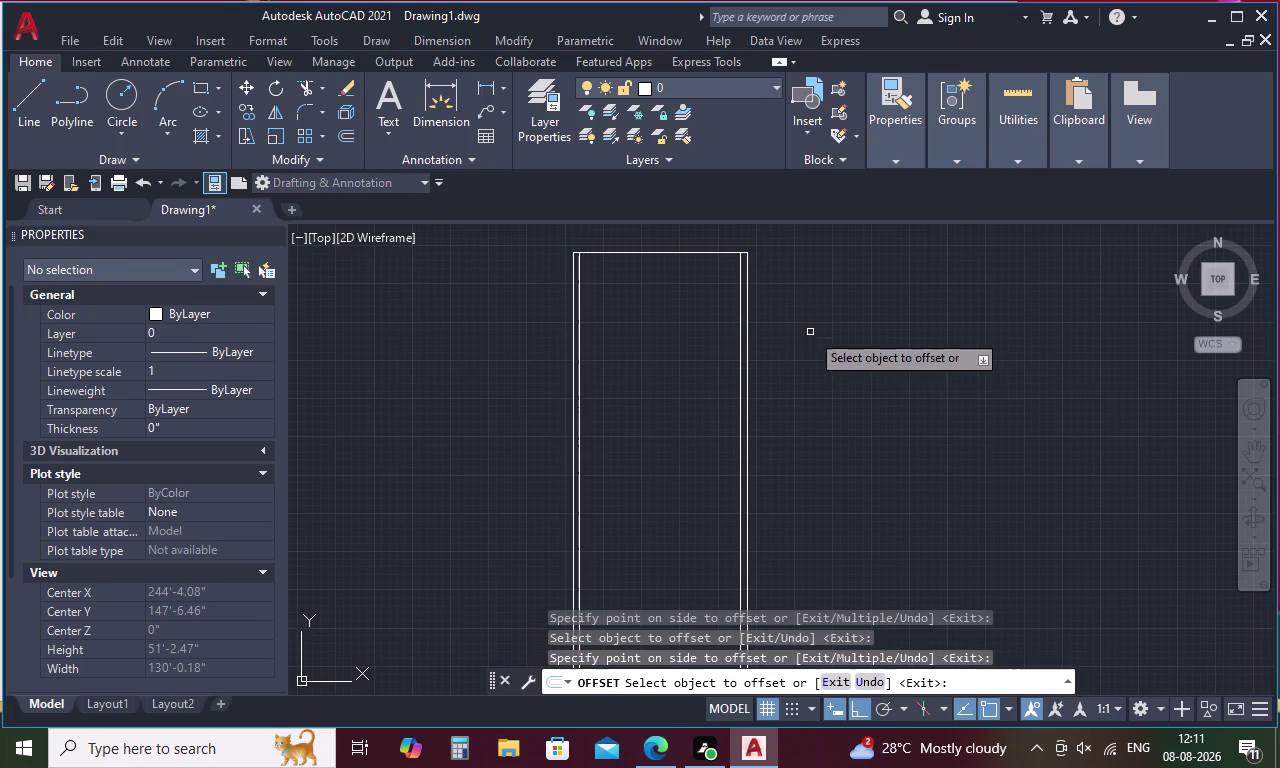
drag(716, 255, 688, 414)
click(688, 414)
scroll(down, 3)
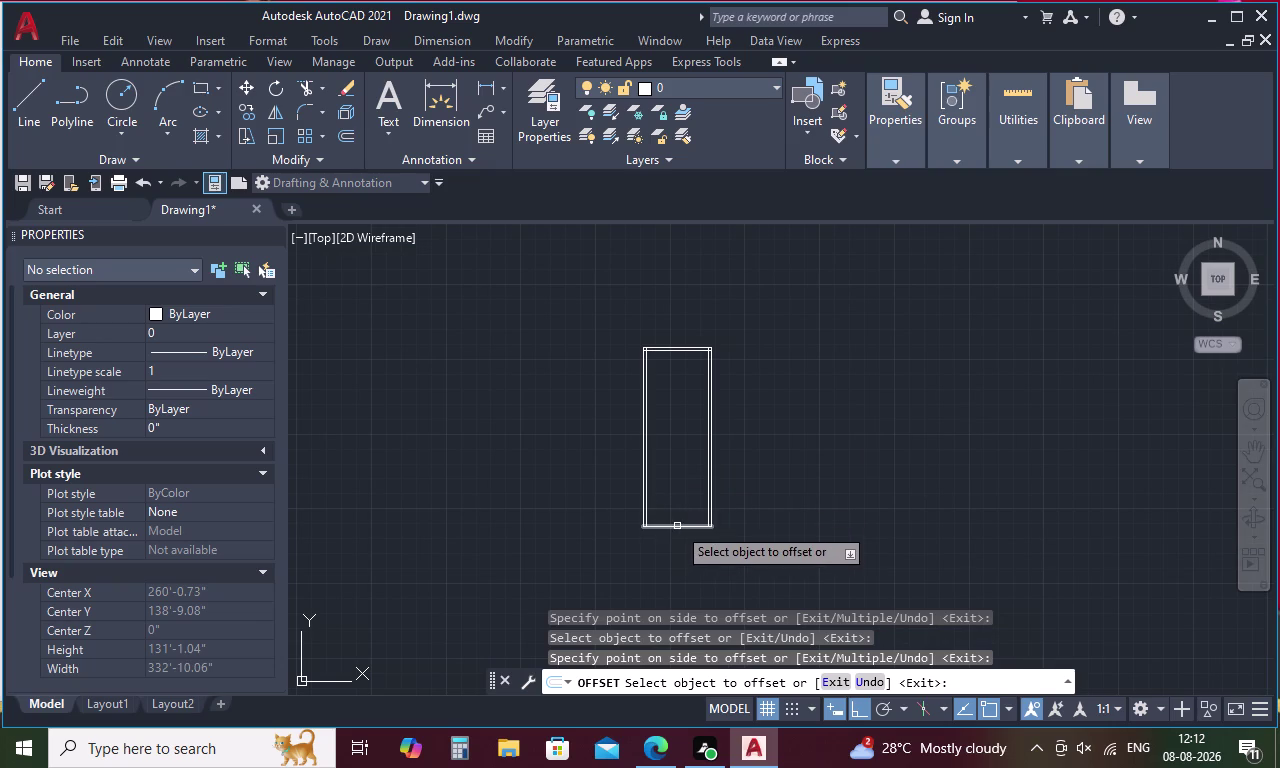
click(677, 526)
click(678, 461)
Trim the overlapping wall line ends at the top corners.
key(Escape)
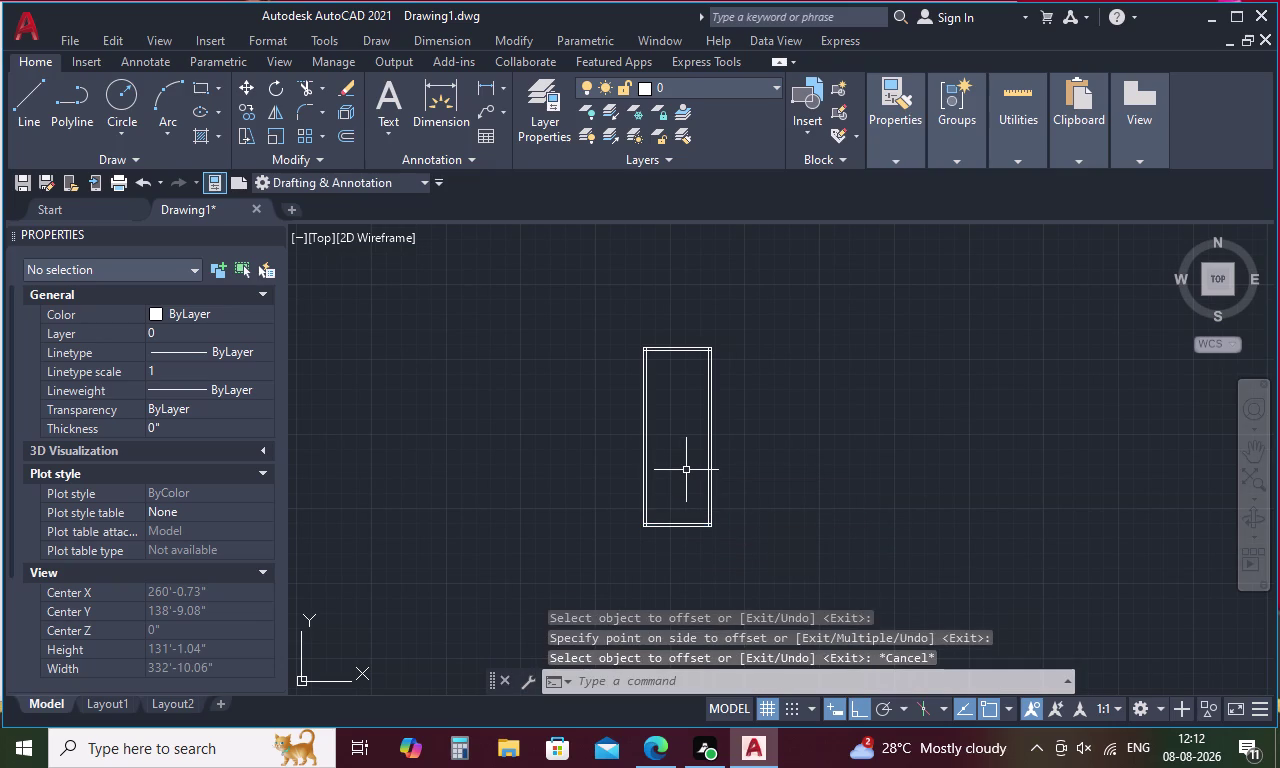
text(TR)
key(space)
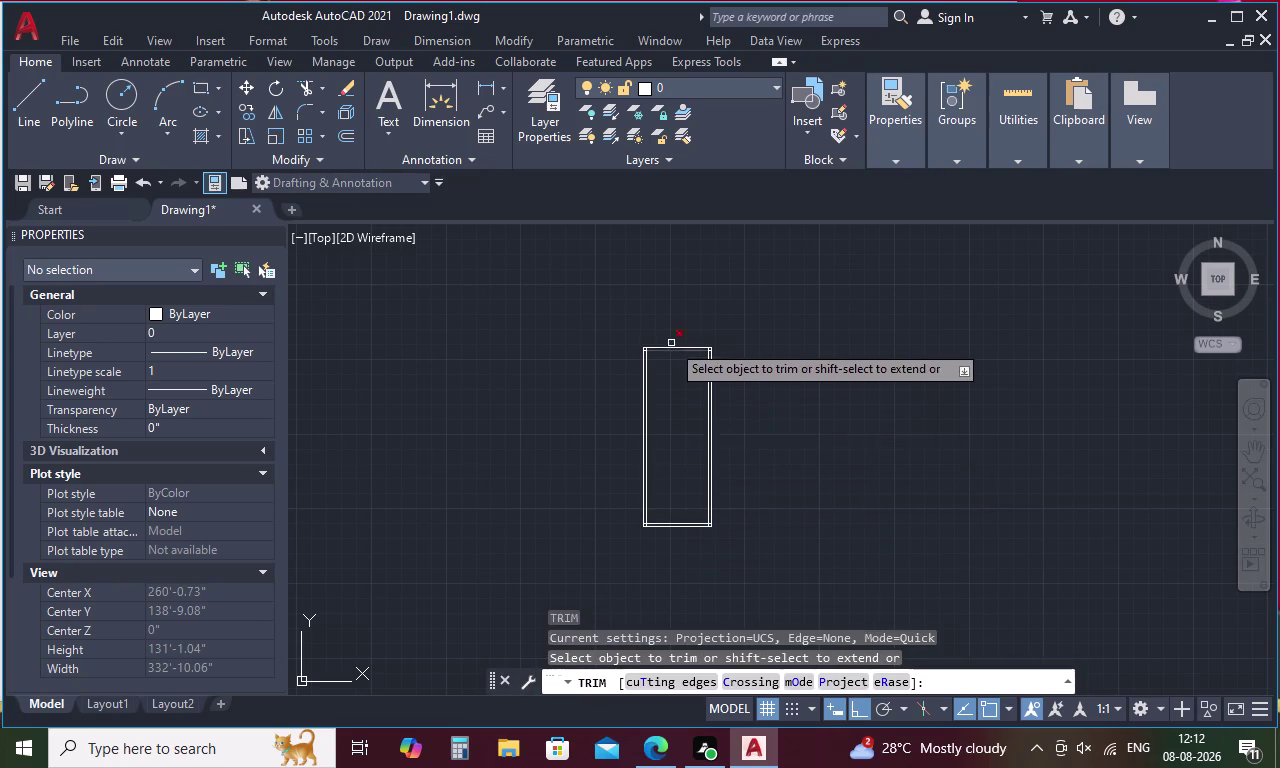
scroll(up, 3)
drag(509, 437, 478, 451)
drag(891, 439, 900, 439)
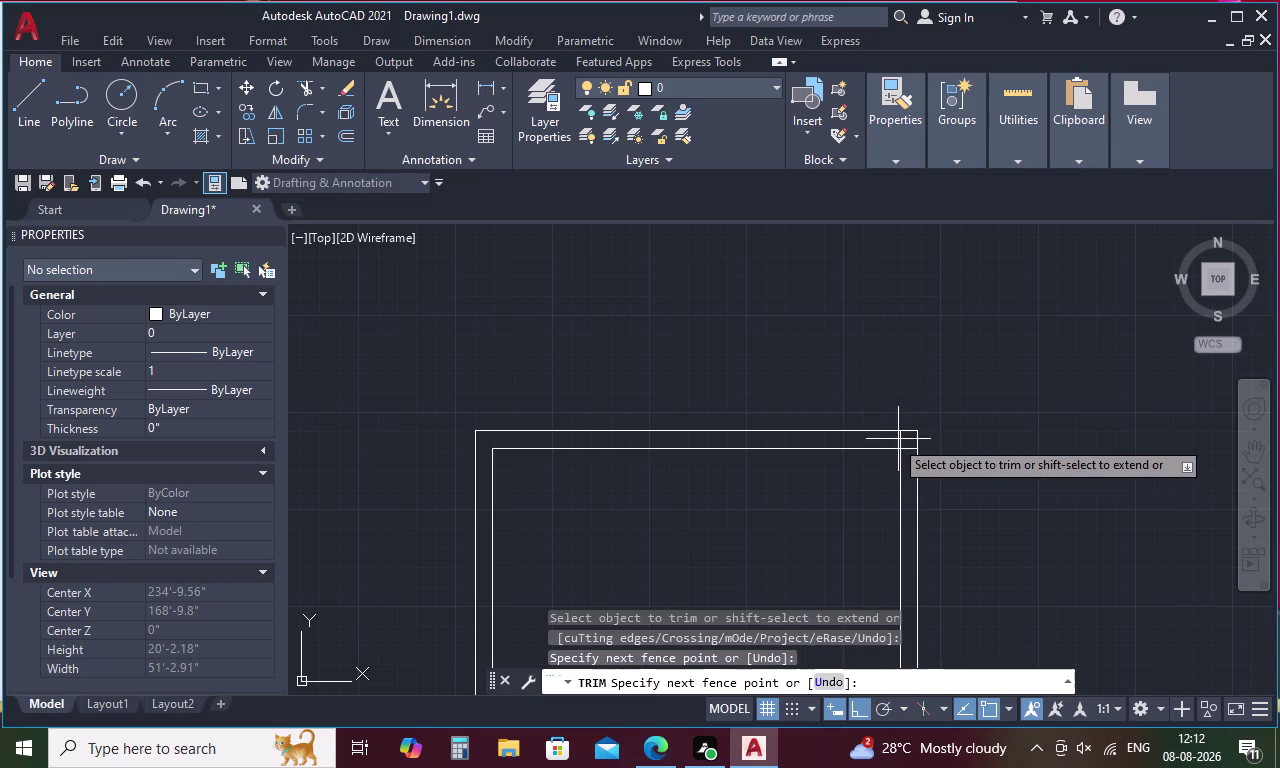
drag(900, 439, 910, 458)
scroll(down, 3)
middle_drag(879, 466, 912, 287)
scroll(down, 3)
scroll(up, 3)
scroll(up, 3)
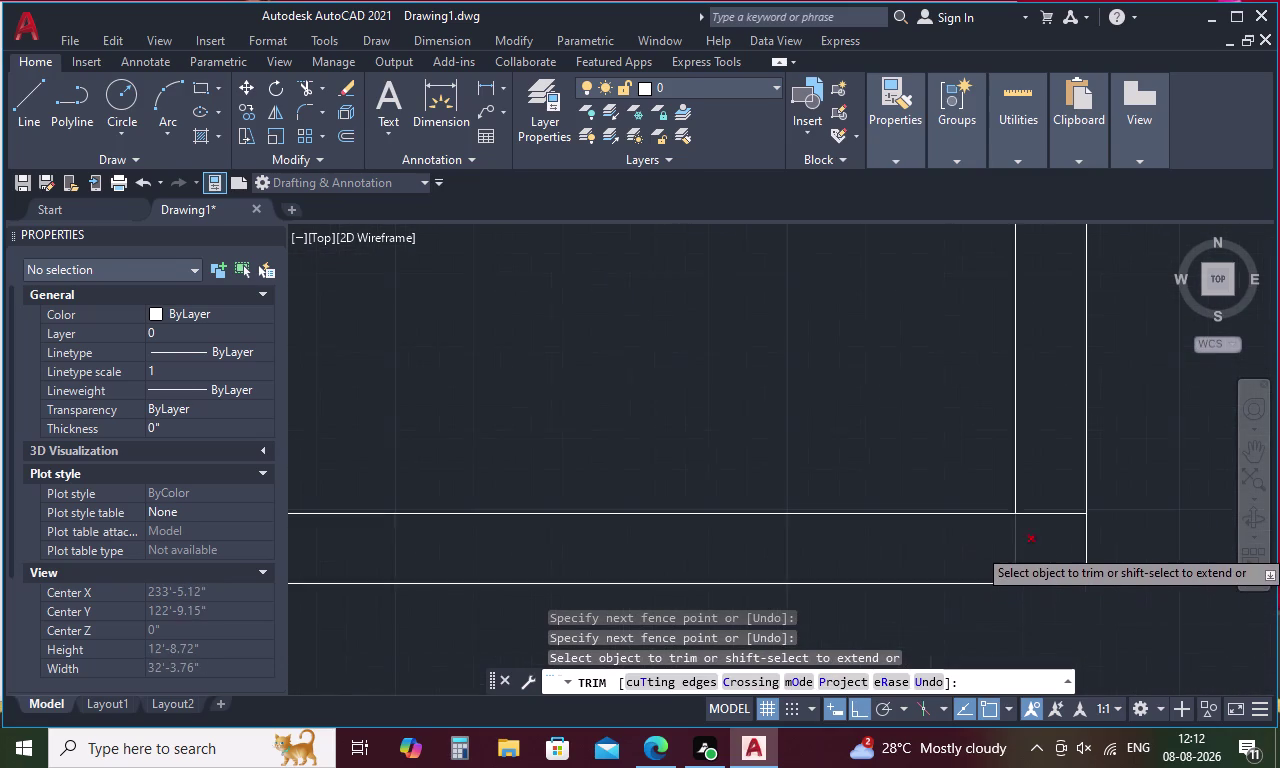
scroll(up, 3)
Trim the crossing wall line ends at the bottom-right and bottom-left corners.
drag(1070, 488, 967, 561)
scroll(down, 3)
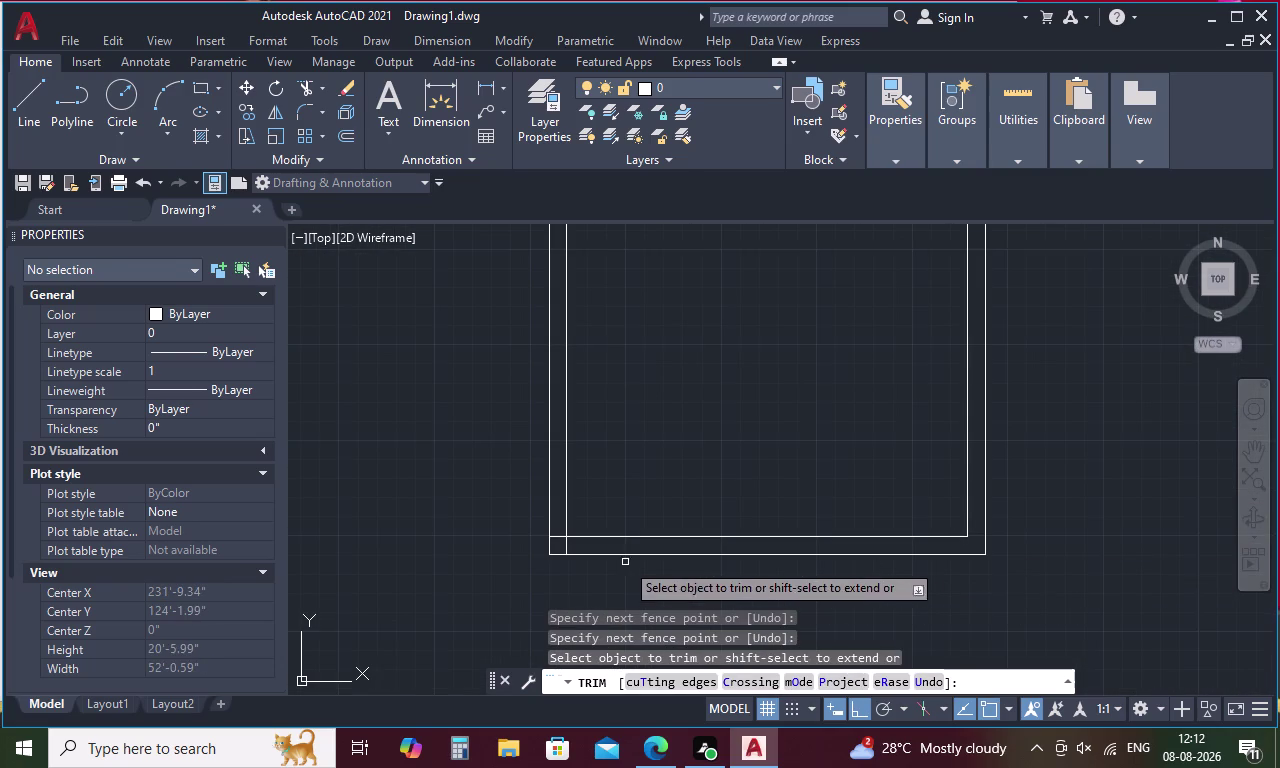
scroll(up, 3)
drag(486, 546, 603, 622)
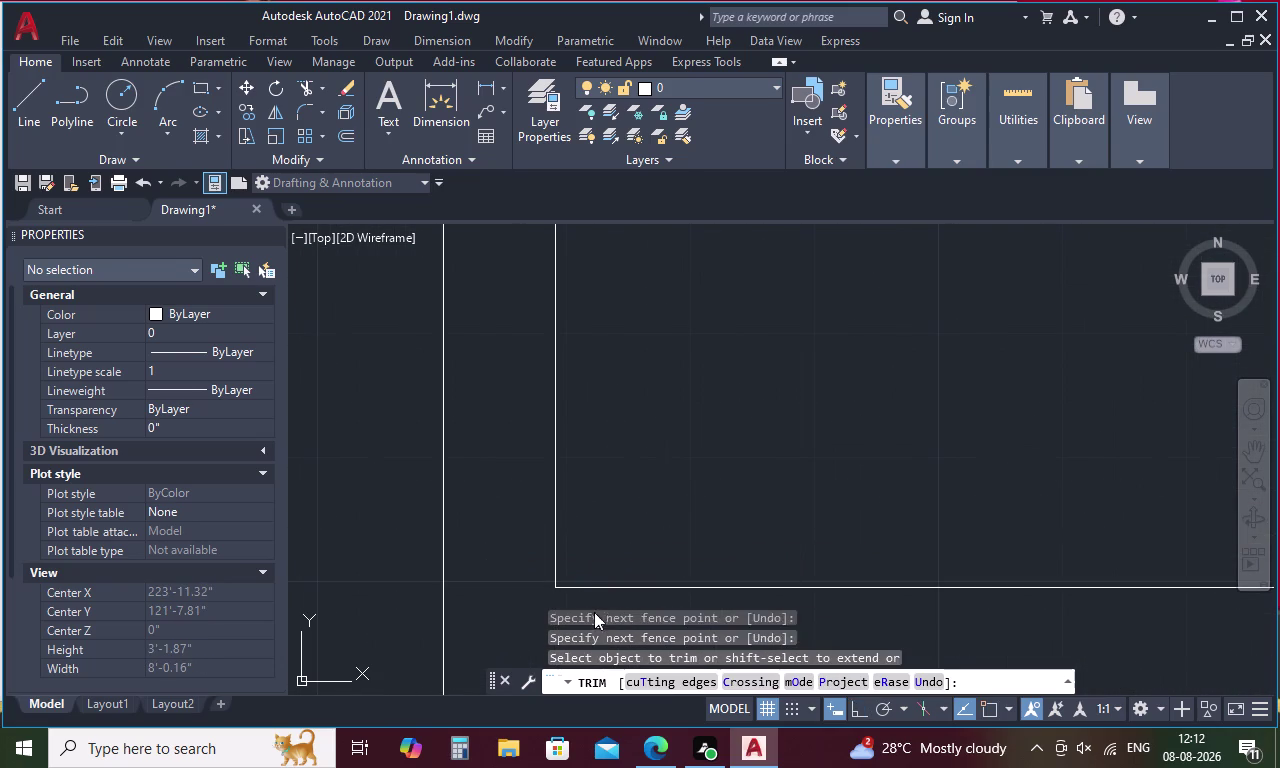
scroll(down, 3)
scroll(down, 3)
middle_drag(769, 395, 719, 506)
scroll(down, 3)
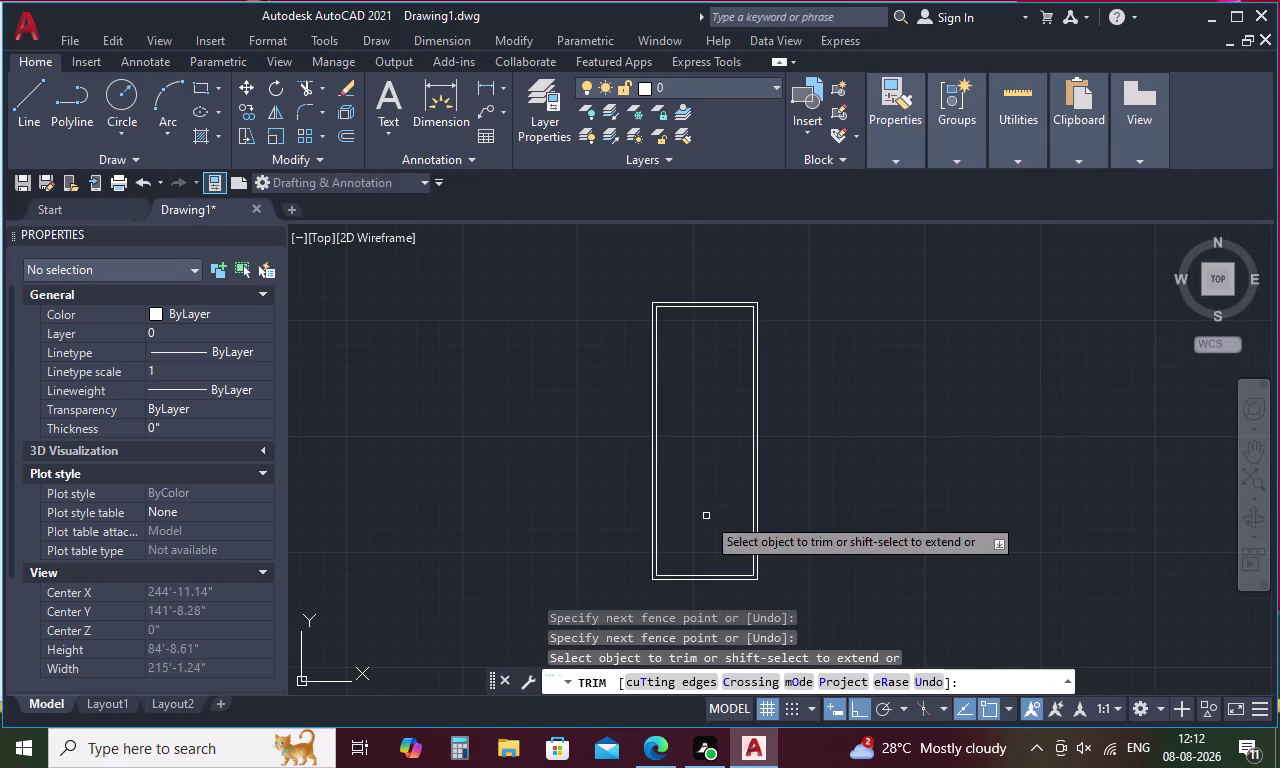
key(Escape)
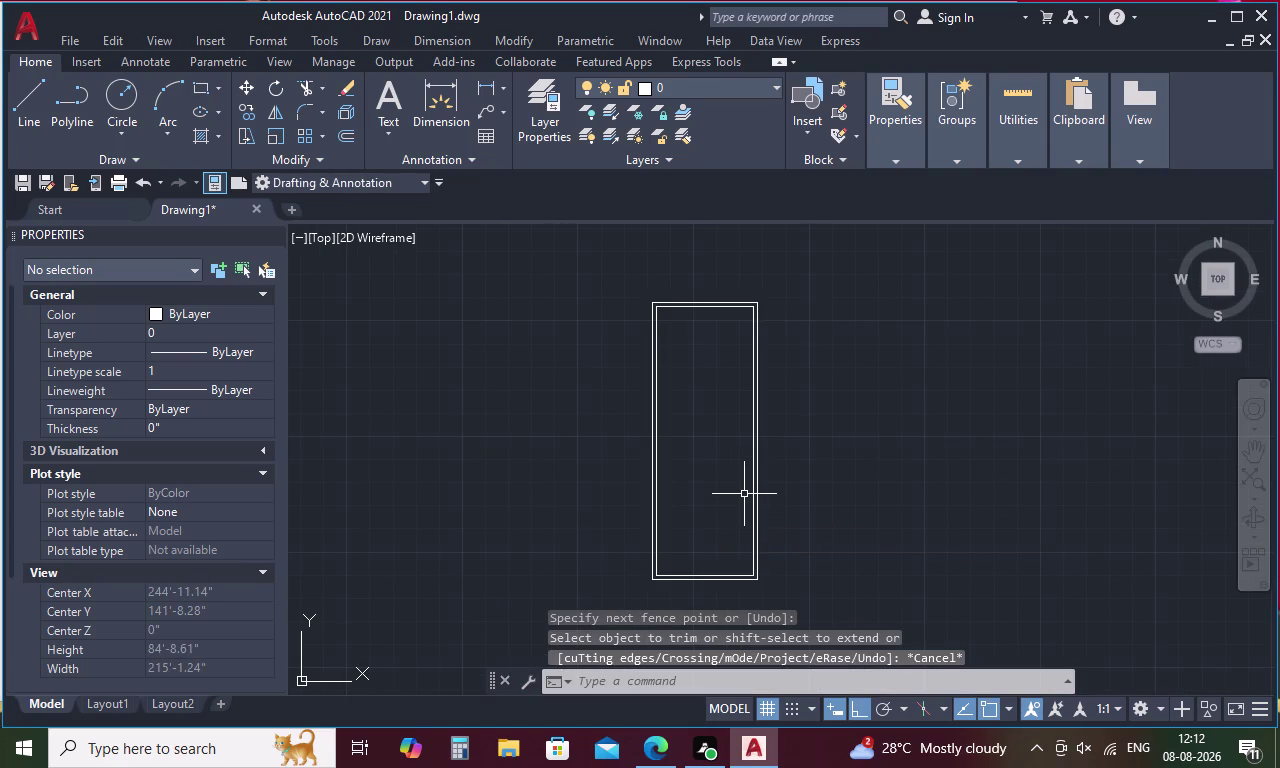
key(o)
key(space)
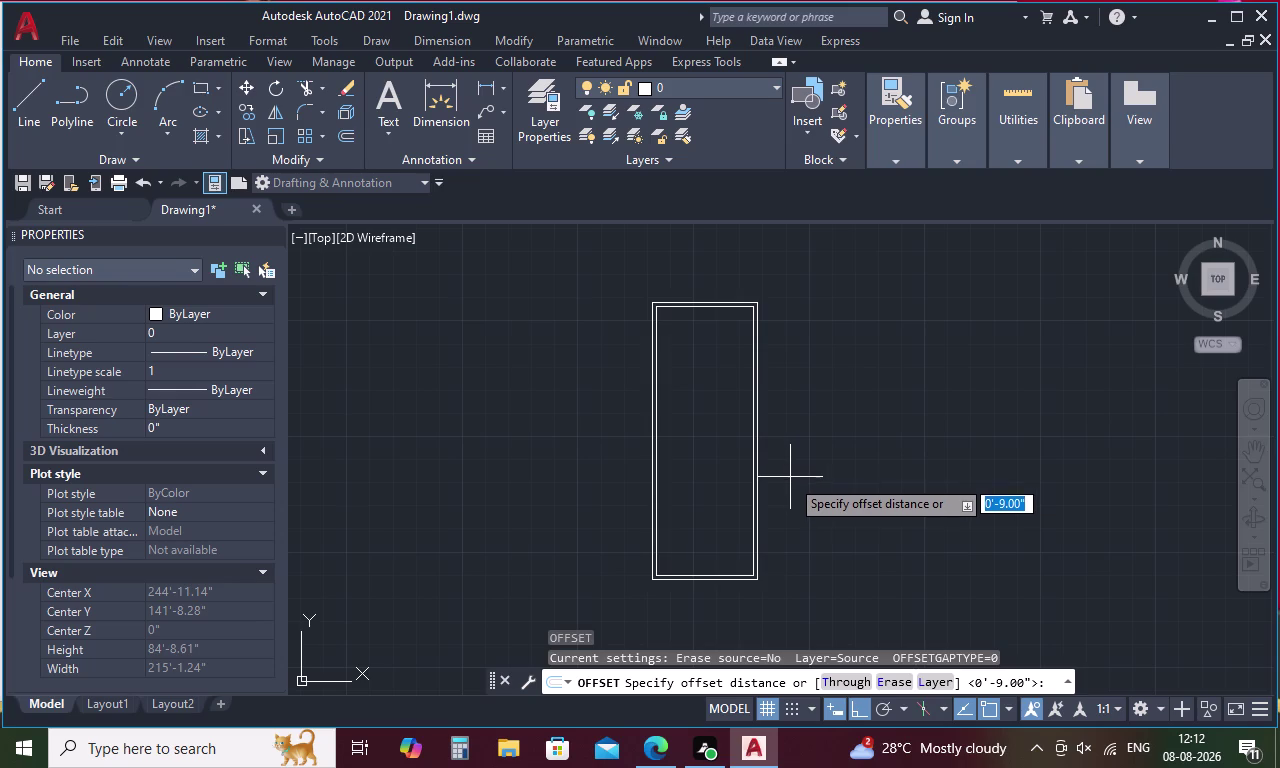
Offset the left inner wall line 10 feet inward to create a partition.
key(1)
key(0)
key(apostrophe)
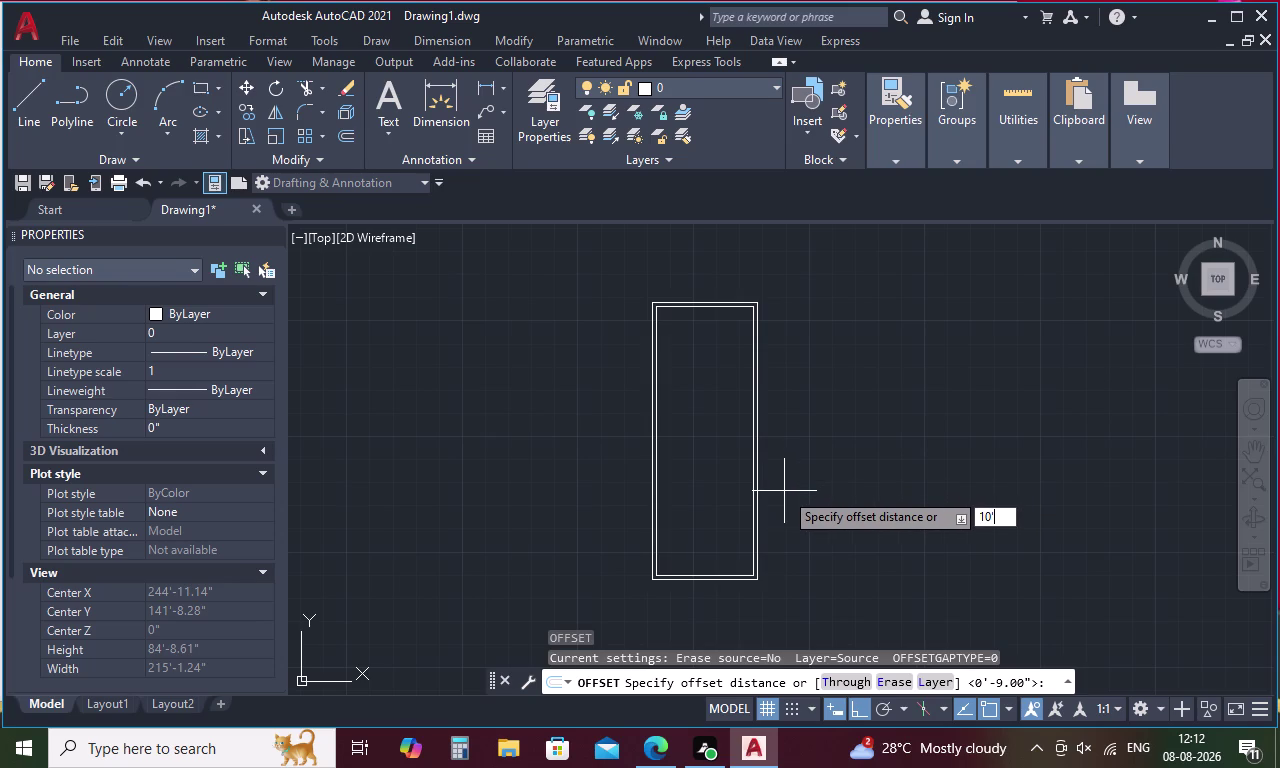
key(space)
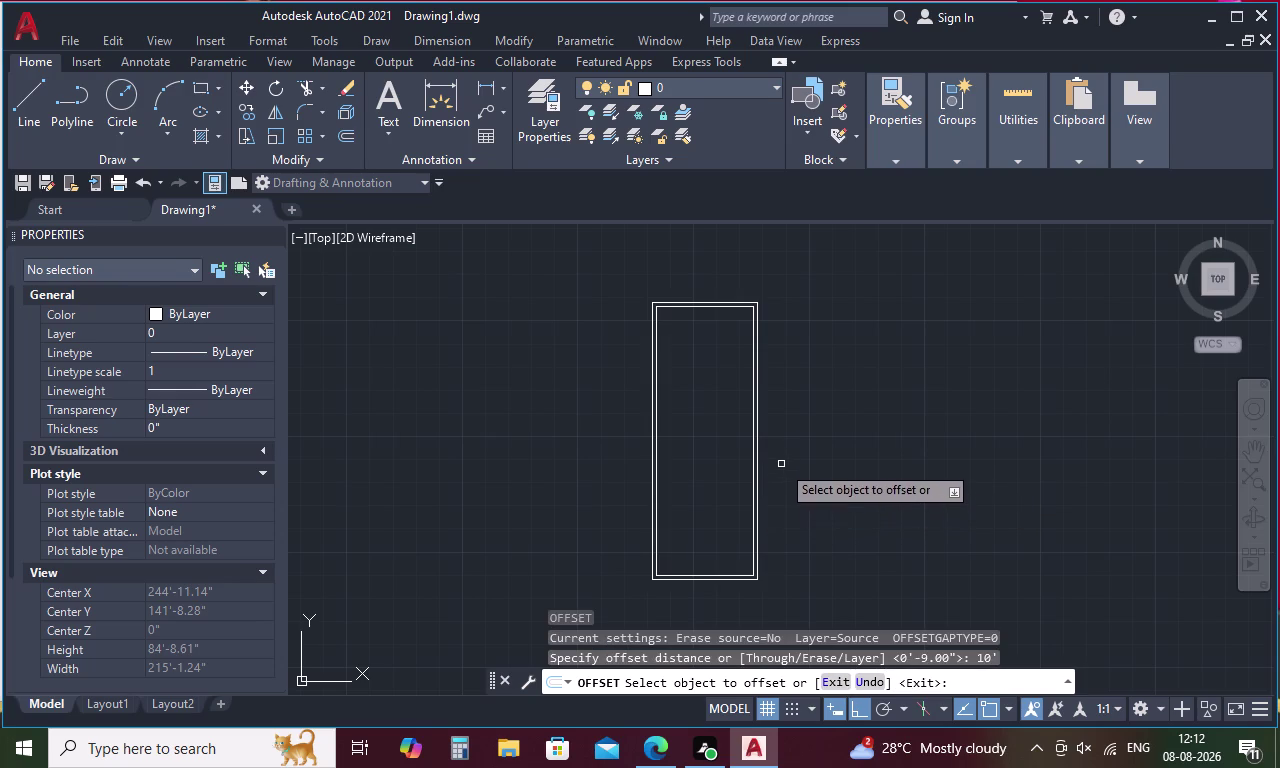
click(657, 404)
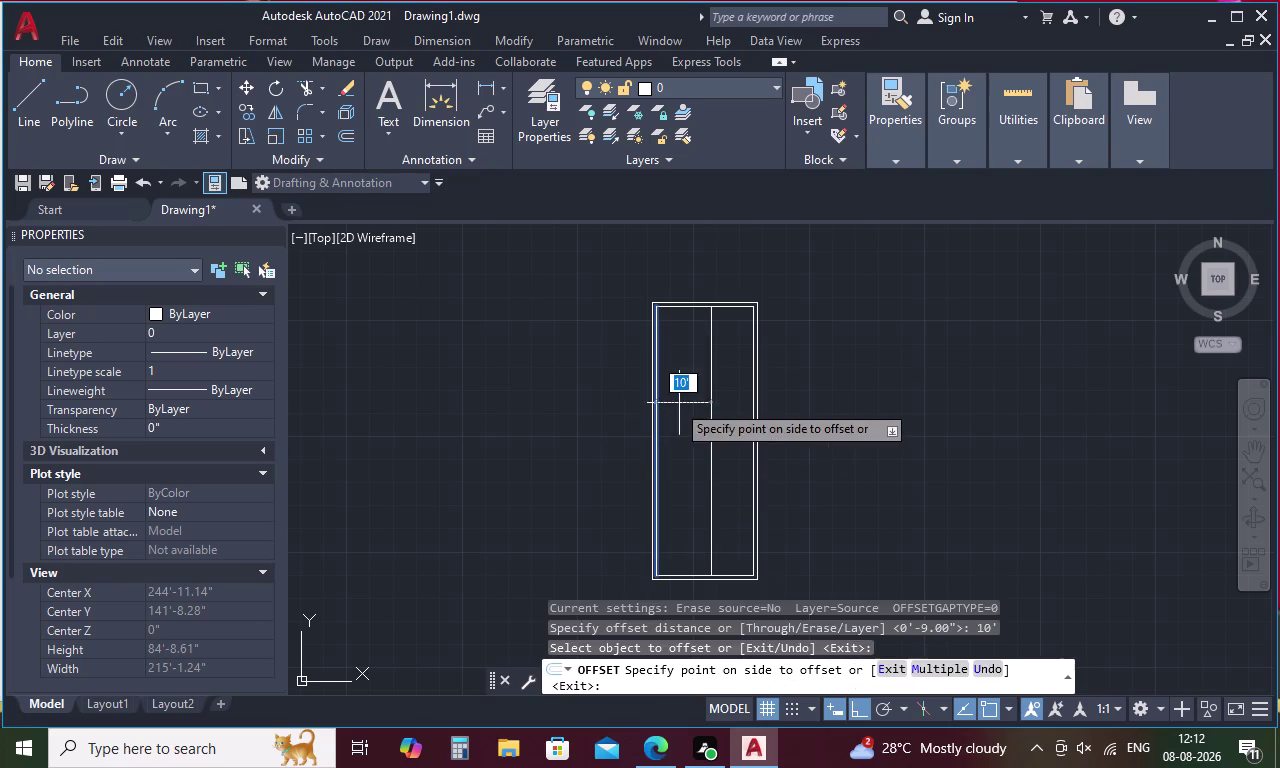
click(691, 403)
scroll(up, 3)
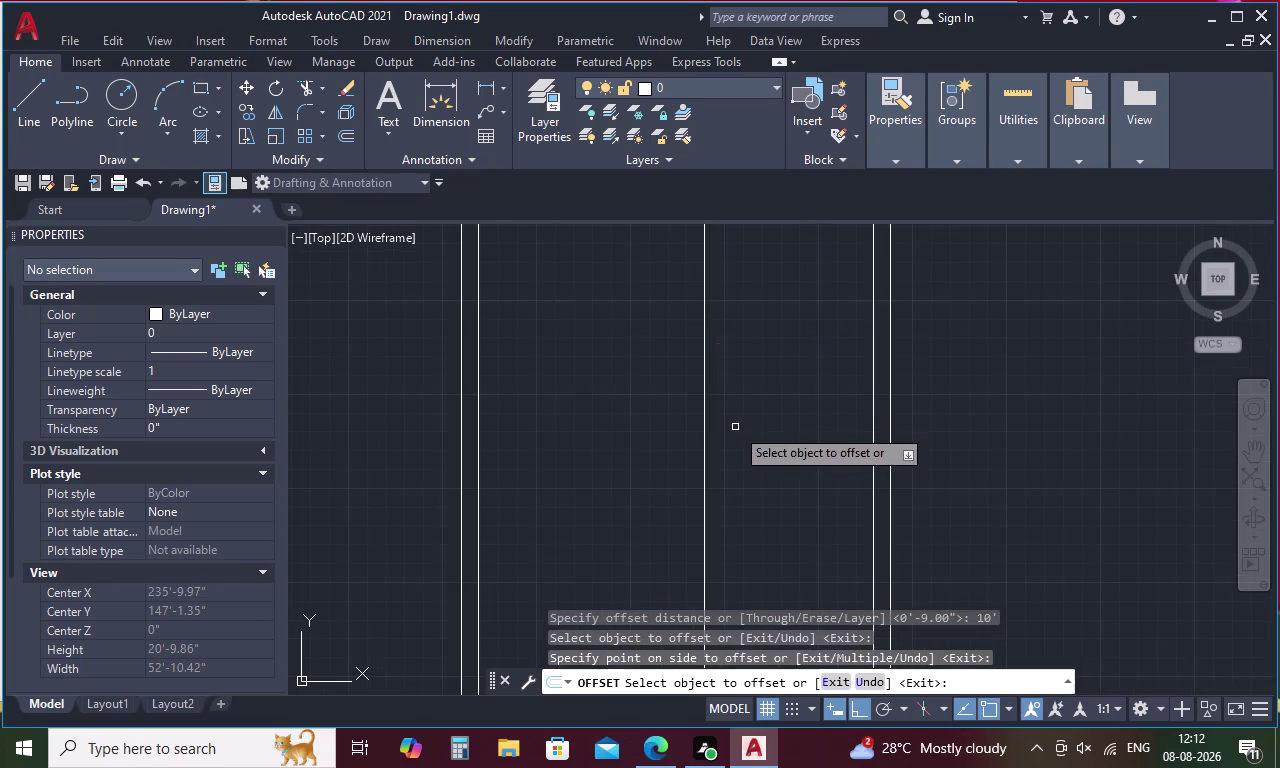
Offset the new partition line by 4.5 to form its second face.
key(space)
key(space)
key(4)
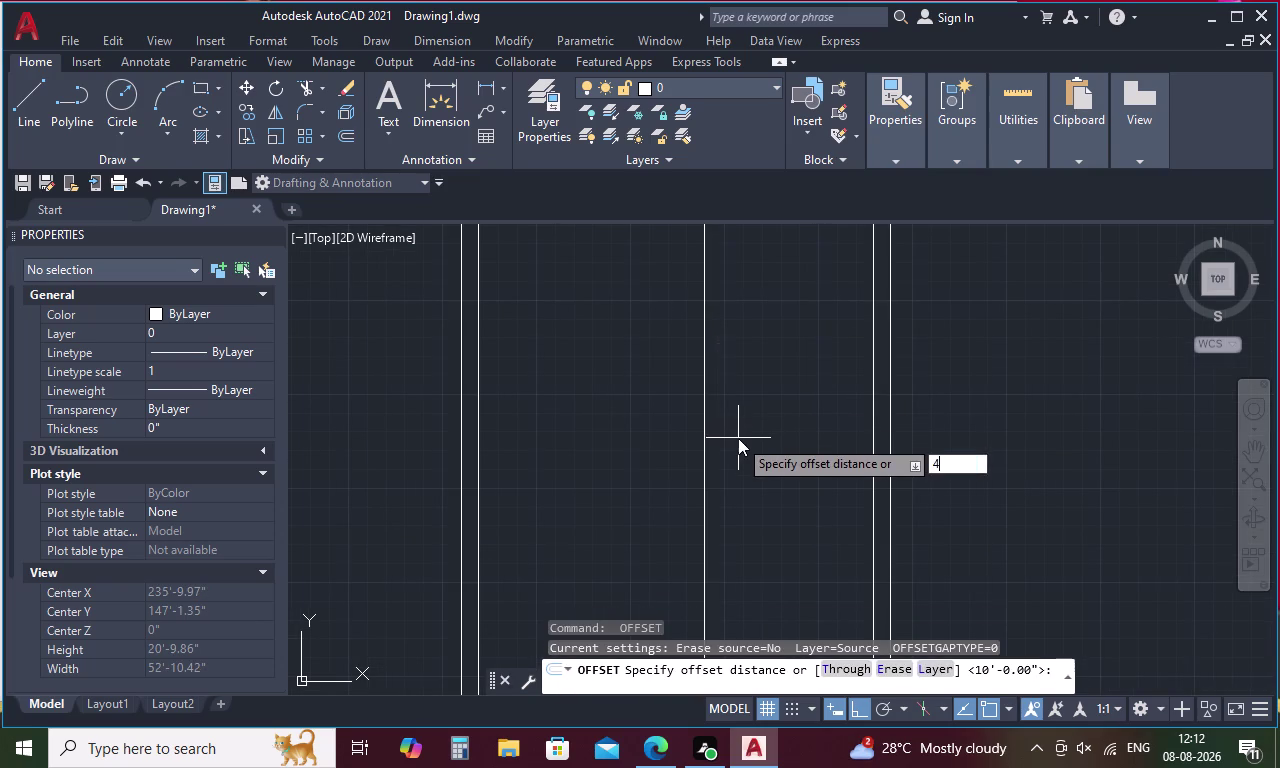
key(period)
key(5)
key(space)
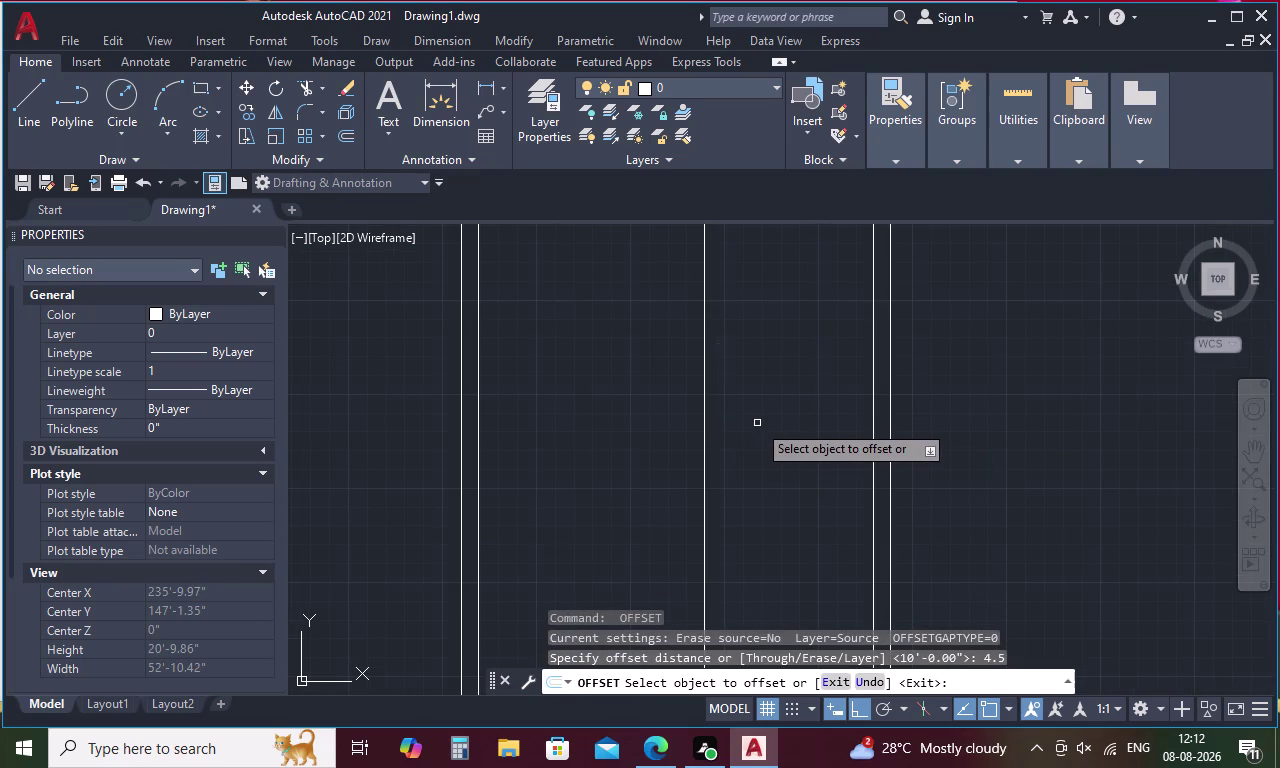
click(705, 399)
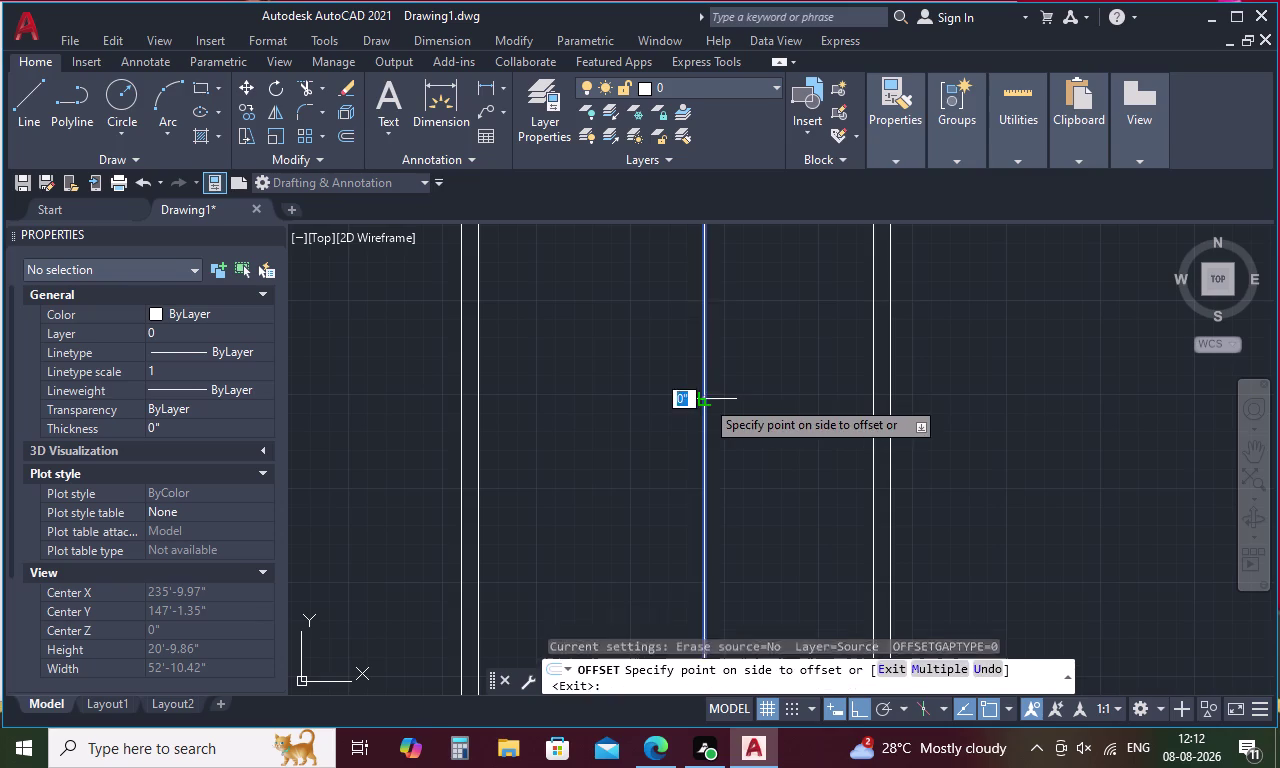
click(731, 399)
key(Escape)
scroll(down, 3)
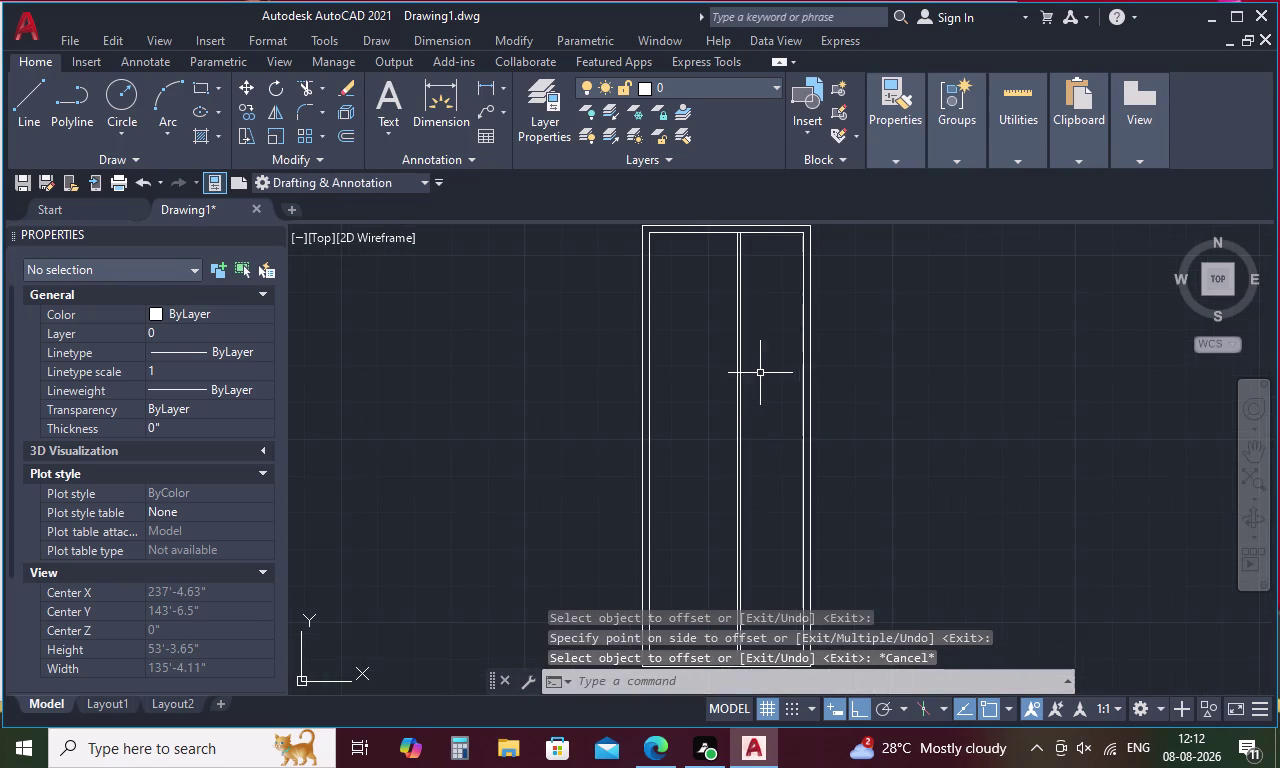
middle_drag(763, 356, 721, 460)
key(Escape)
Start a DI distance measurement from a point on the partition.
key(f)
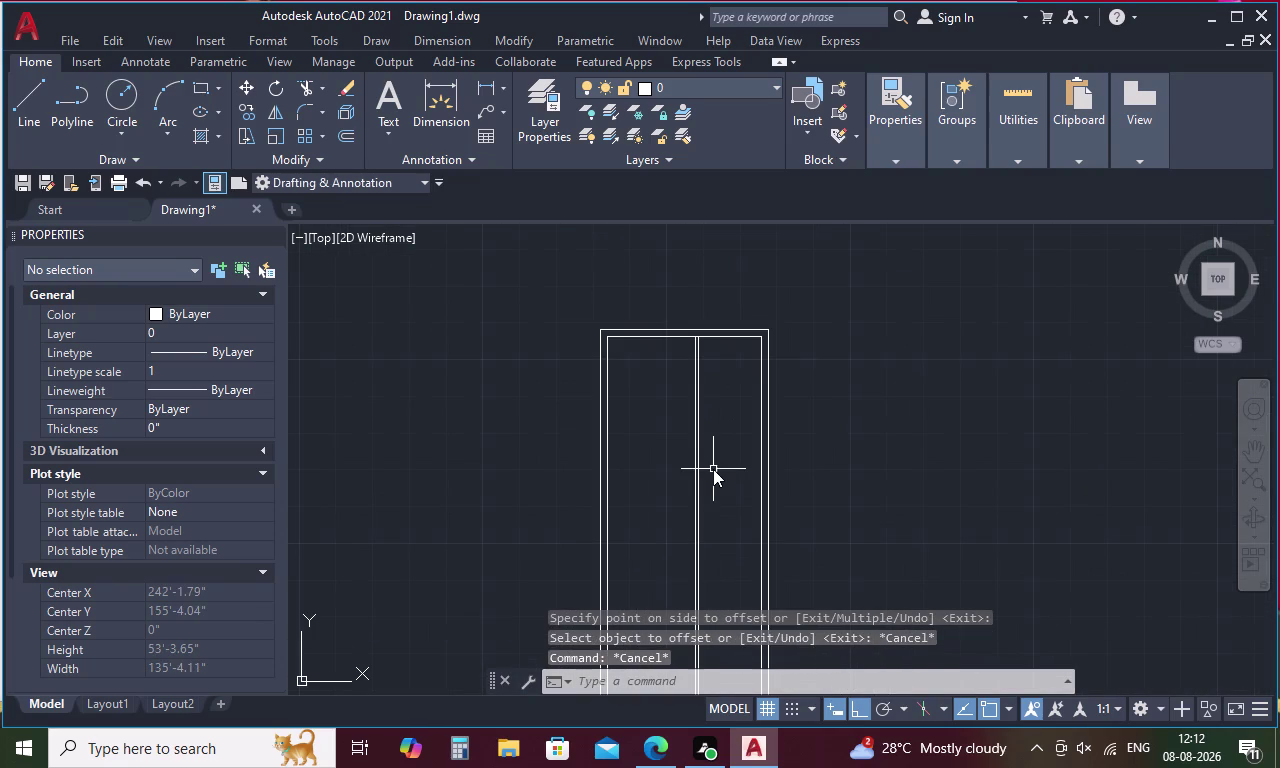
key(BackSpace)
text(DI)
key(space)
click(695, 343)
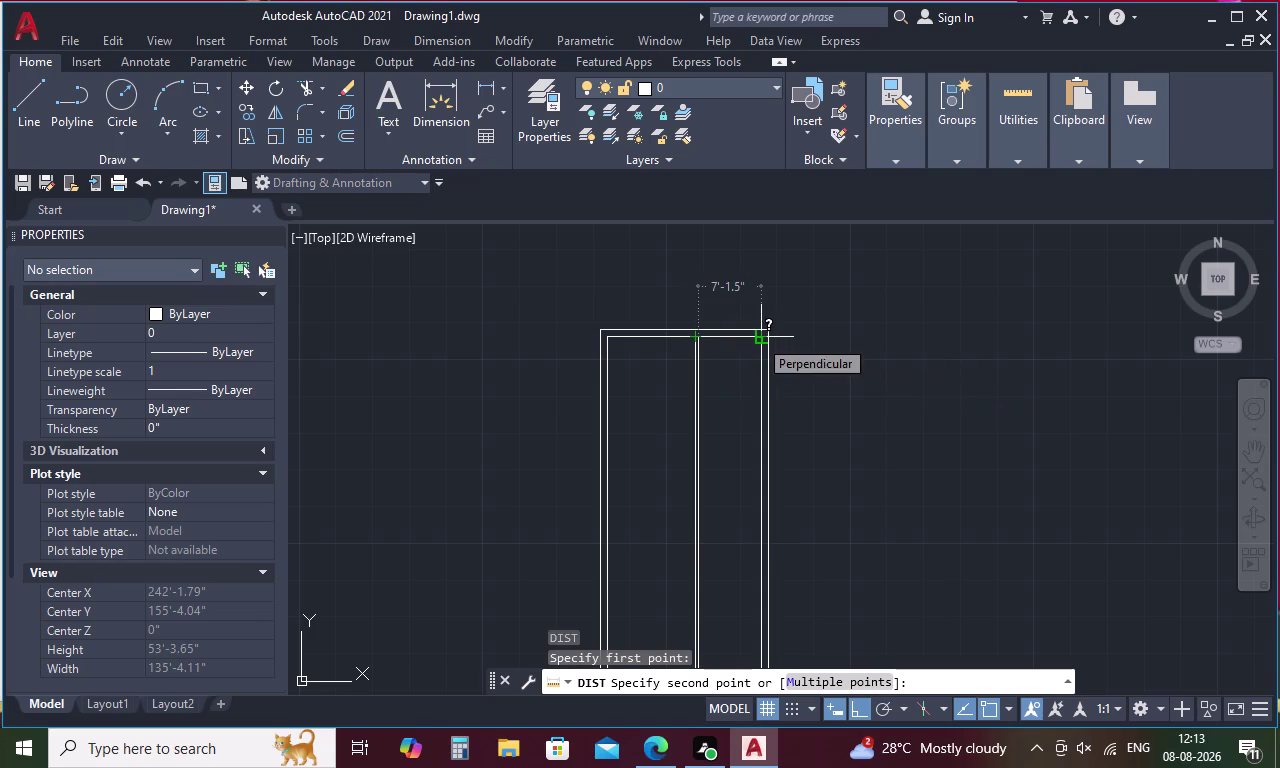
Delete the misplaced partition line and offset the partition 4 inches in its place.
key(Escape)
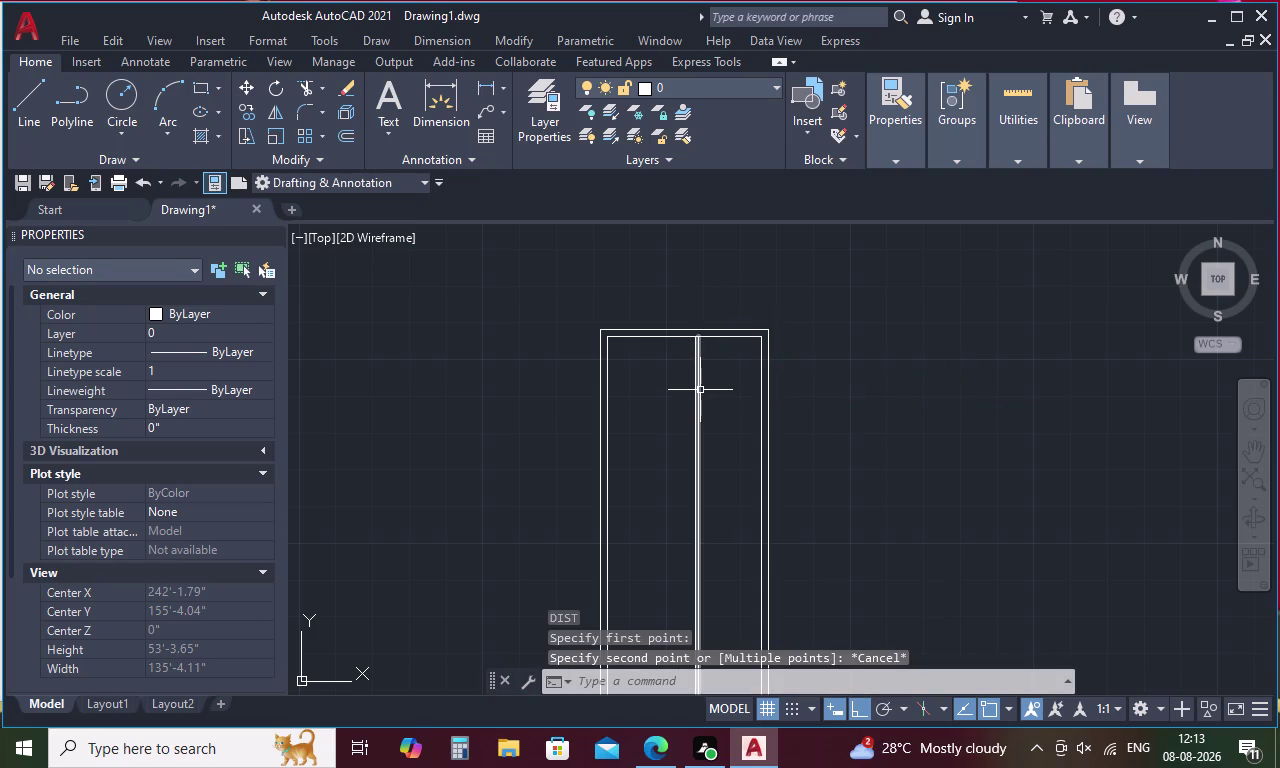
click(700, 390)
key(Delete)
text(O)
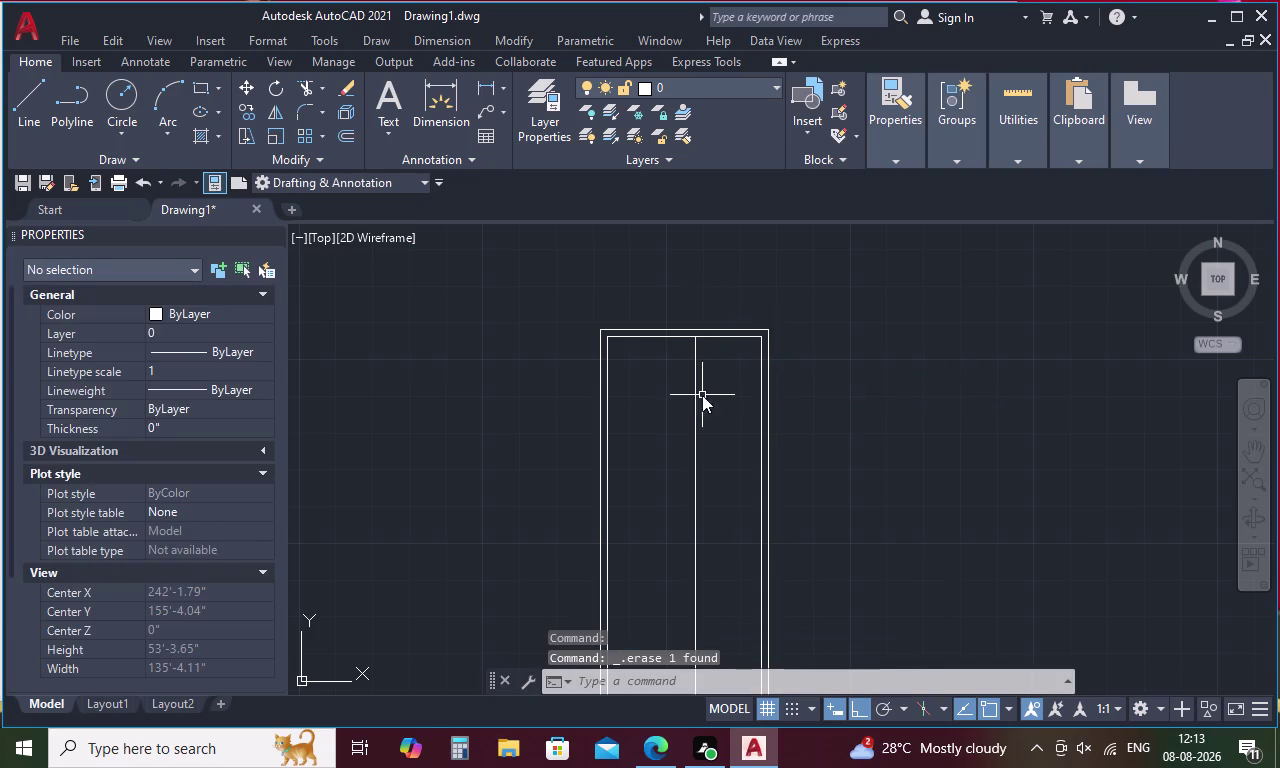
key(space)
text(4)
key(space)
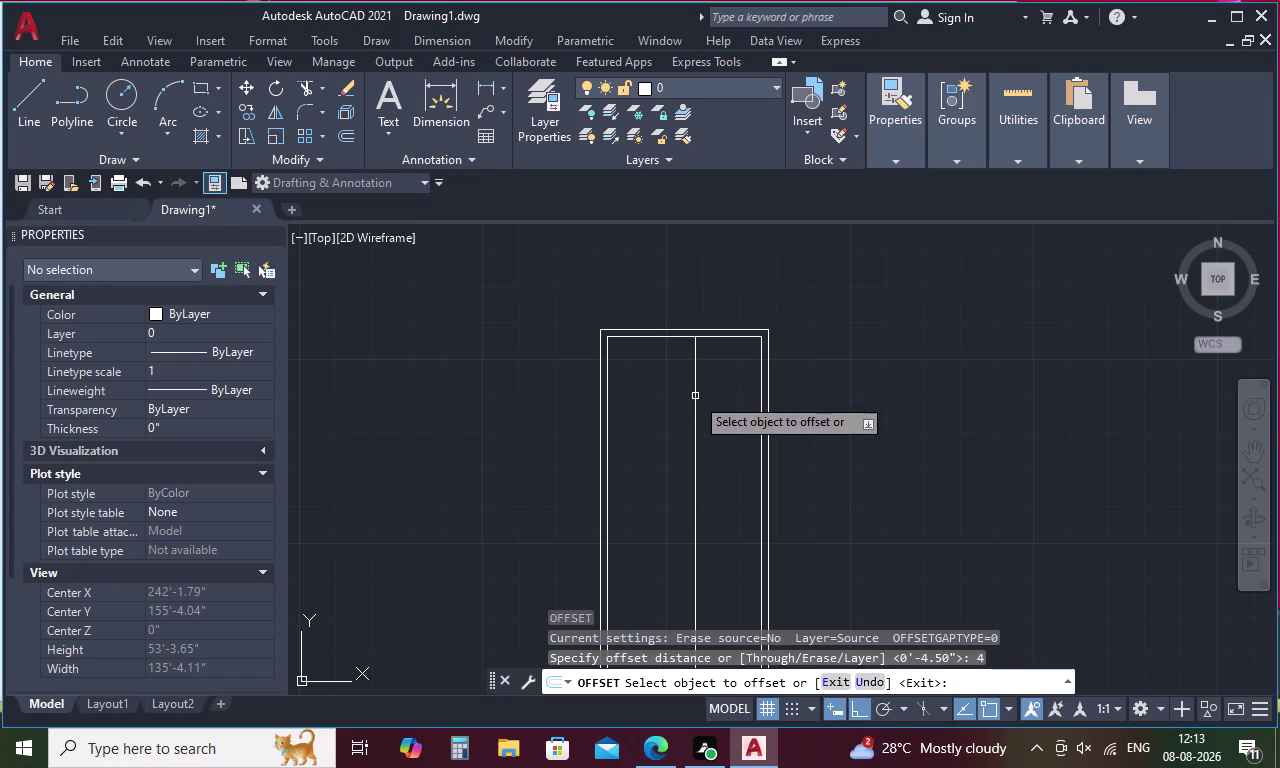
click(695, 396)
click(718, 400)
key(Escape)
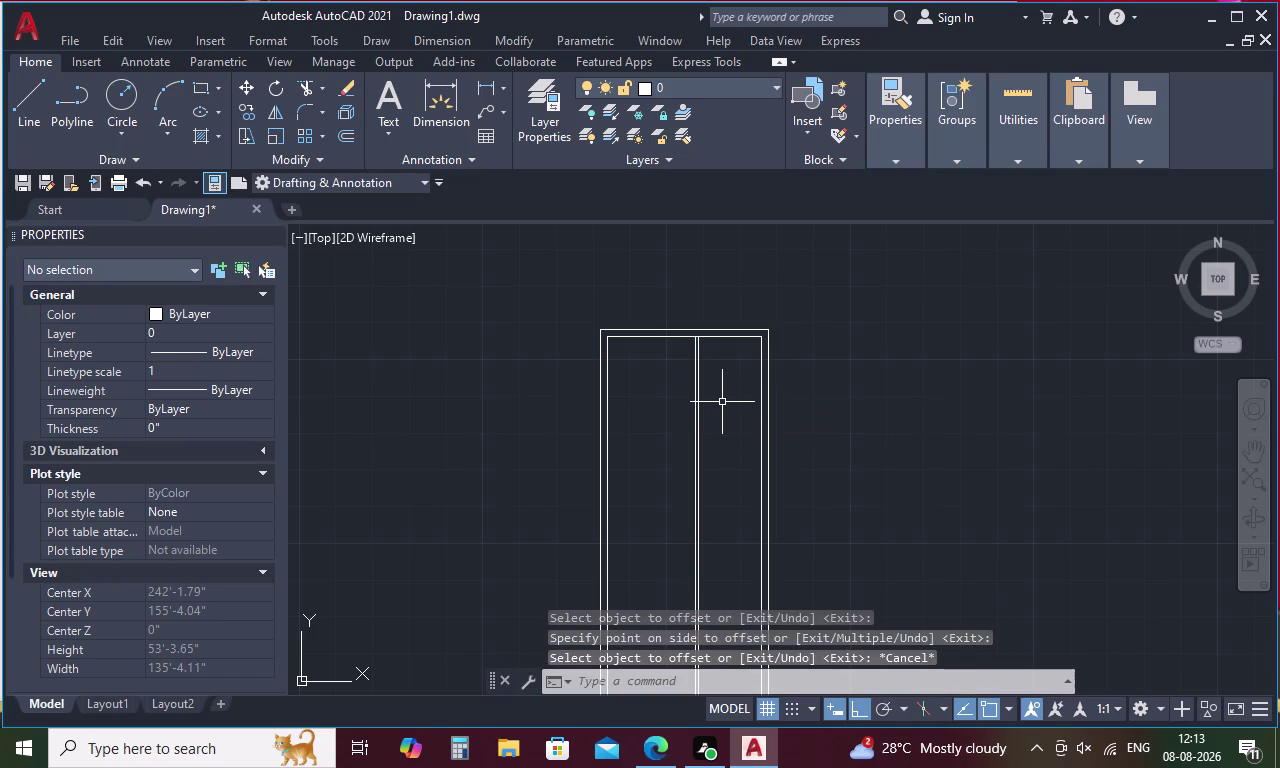
Measure with DIST to confirm the room beside the partition is 7'-2" wide.
key(f)
key(BackSpace)
text(D)
text(I)
key(space)
scroll(up, 3)
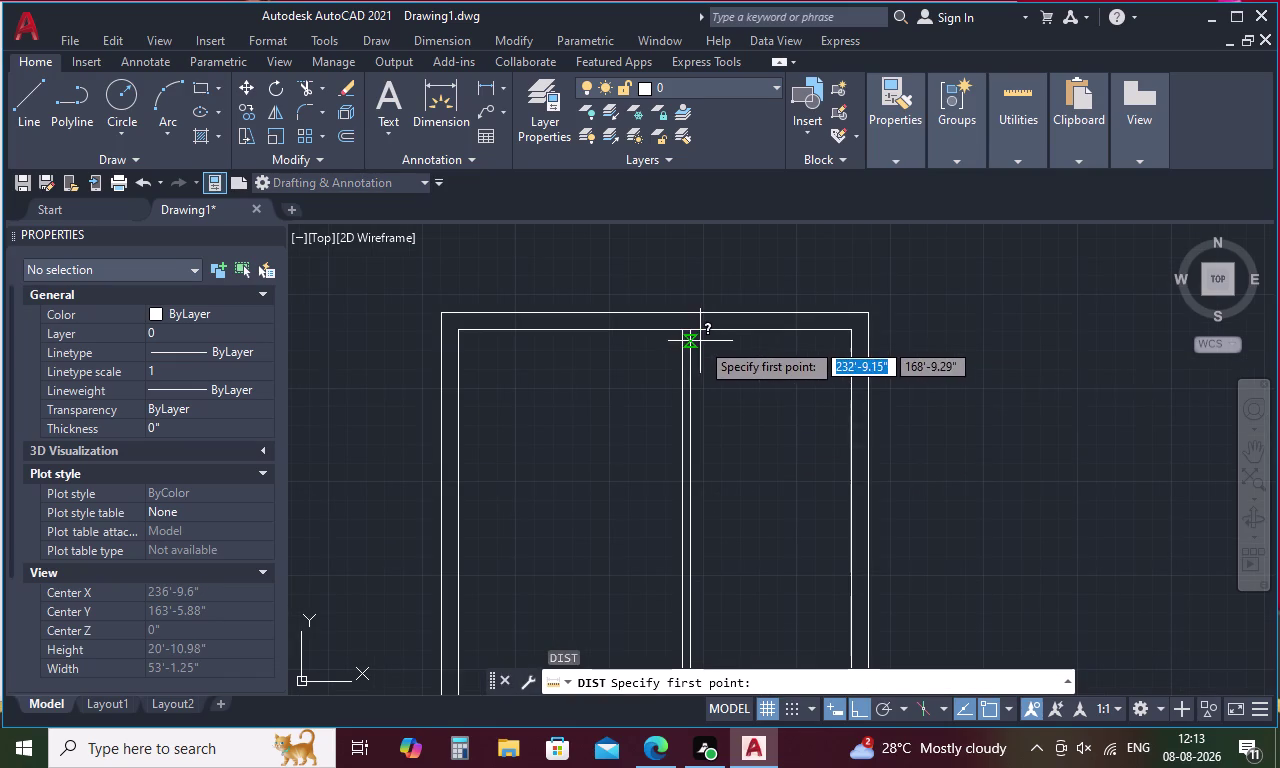
click(689, 334)
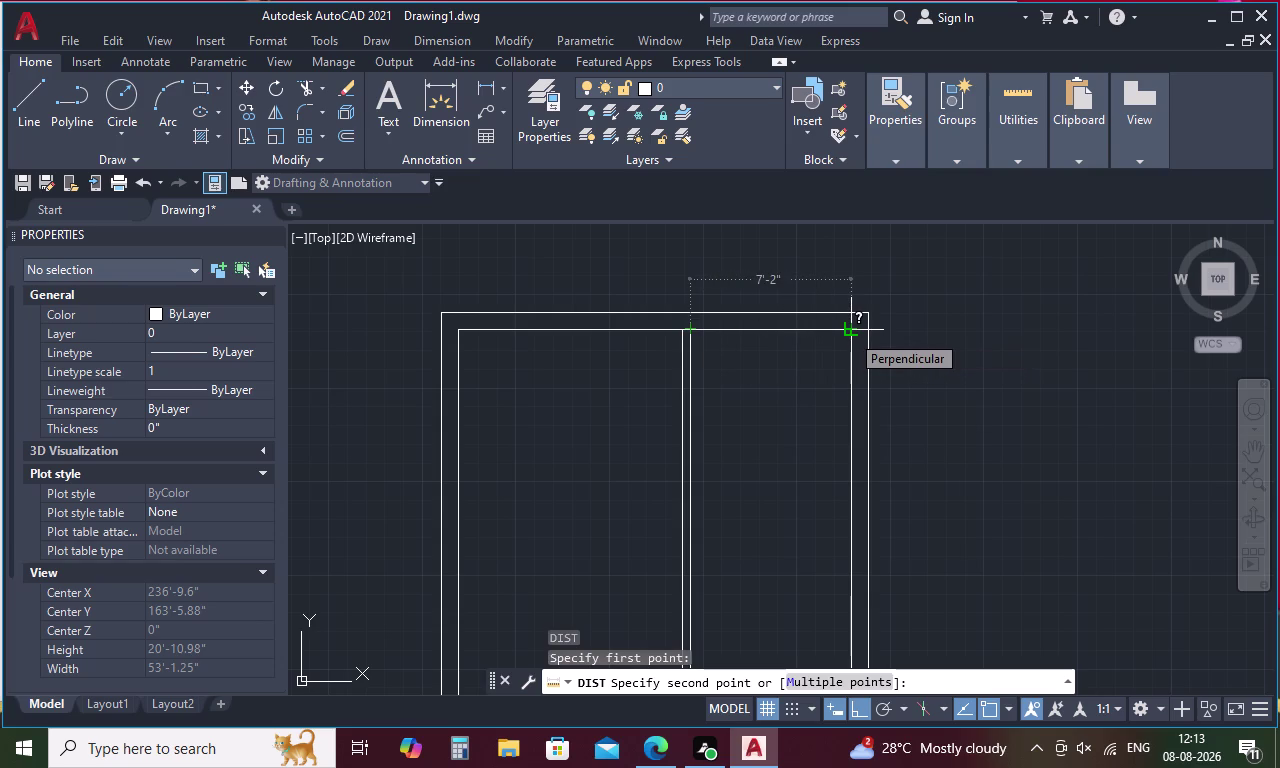
key(Escape)
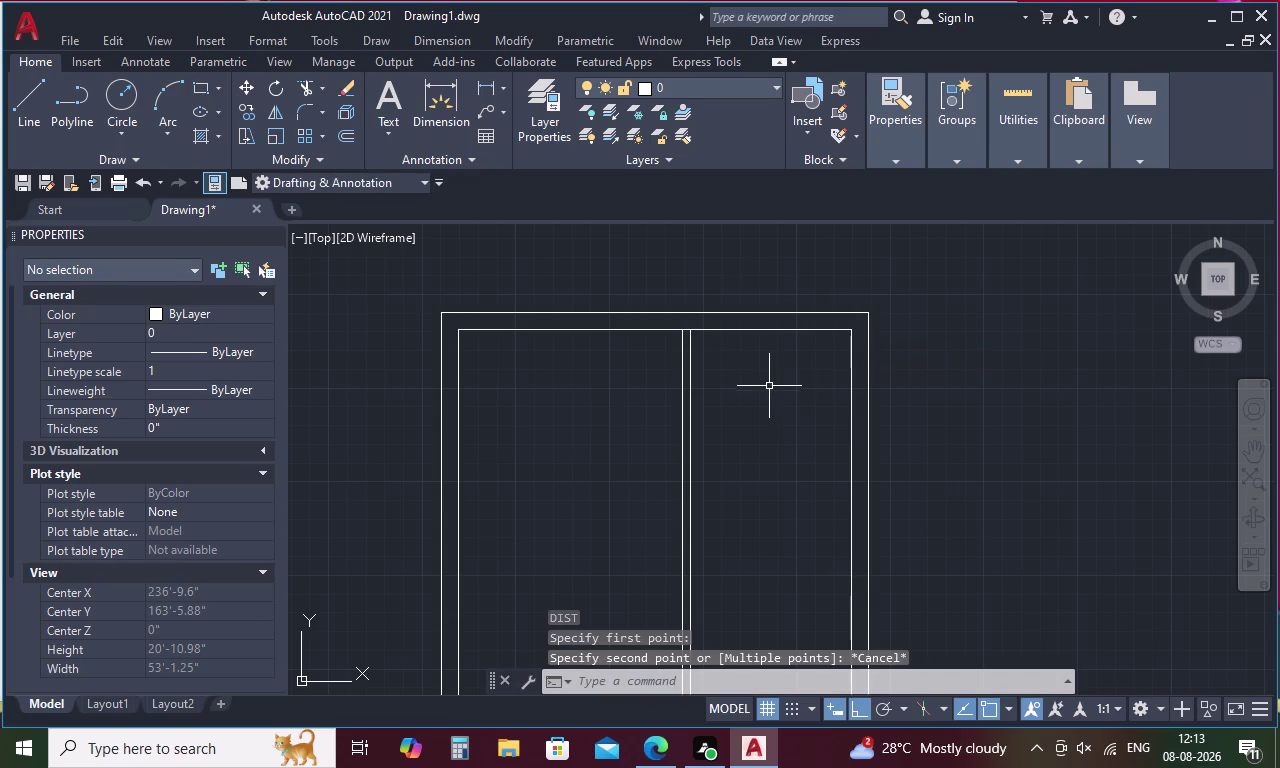
Start the TRIM command for the partition's junction with the wall.
key(t)
key(r)
key(space)
Fence-trim the partition ends that overrun the top wall.
scroll(up, 3)
drag(689, 333, 683, 361)
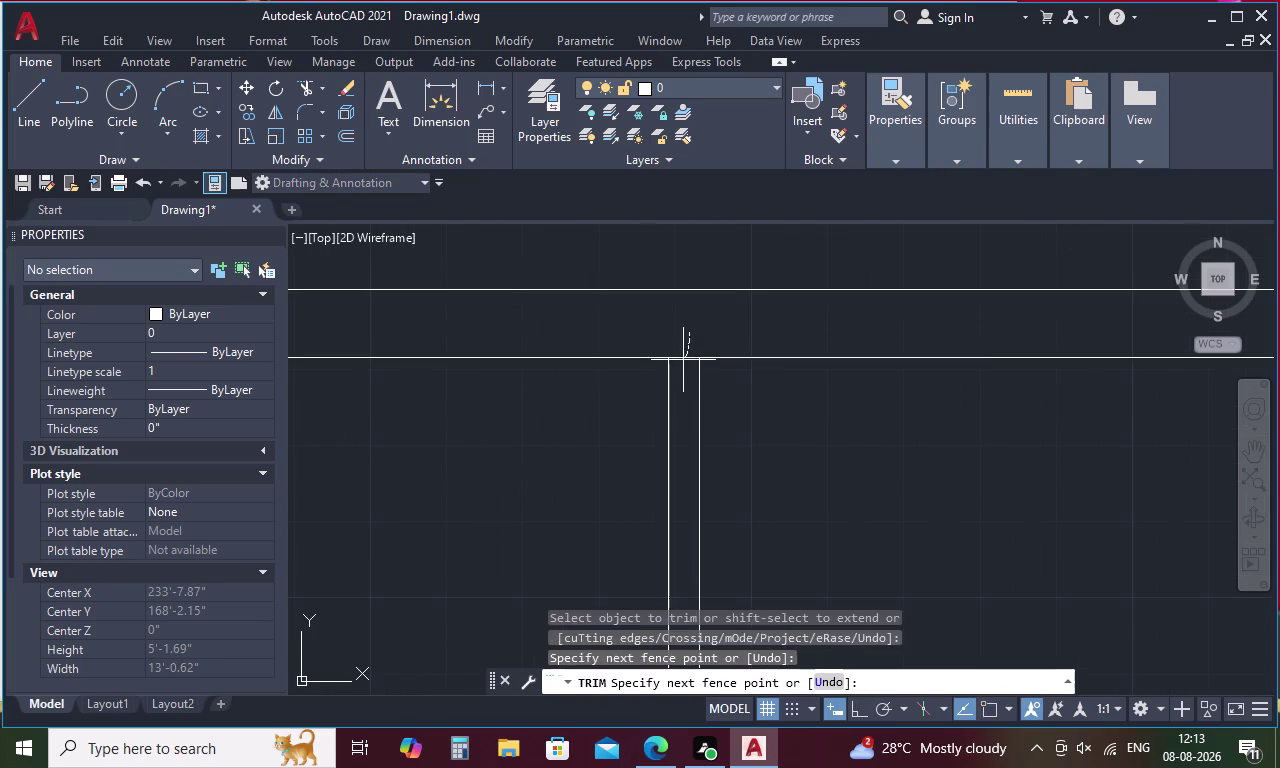
drag(683, 361, 682, 367)
scroll(down, 3)
key(Escape)
Offset the inner top wall line 12' down into the left room.
key(o)
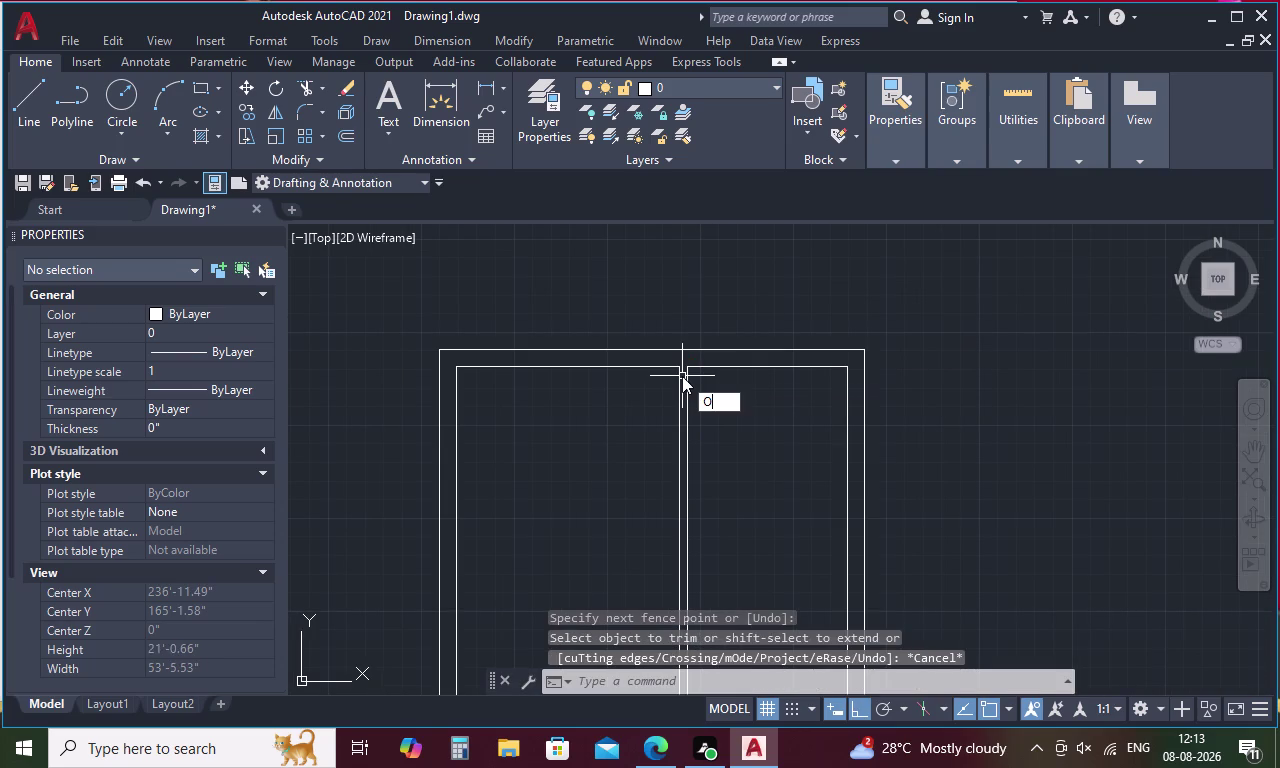
key(space)
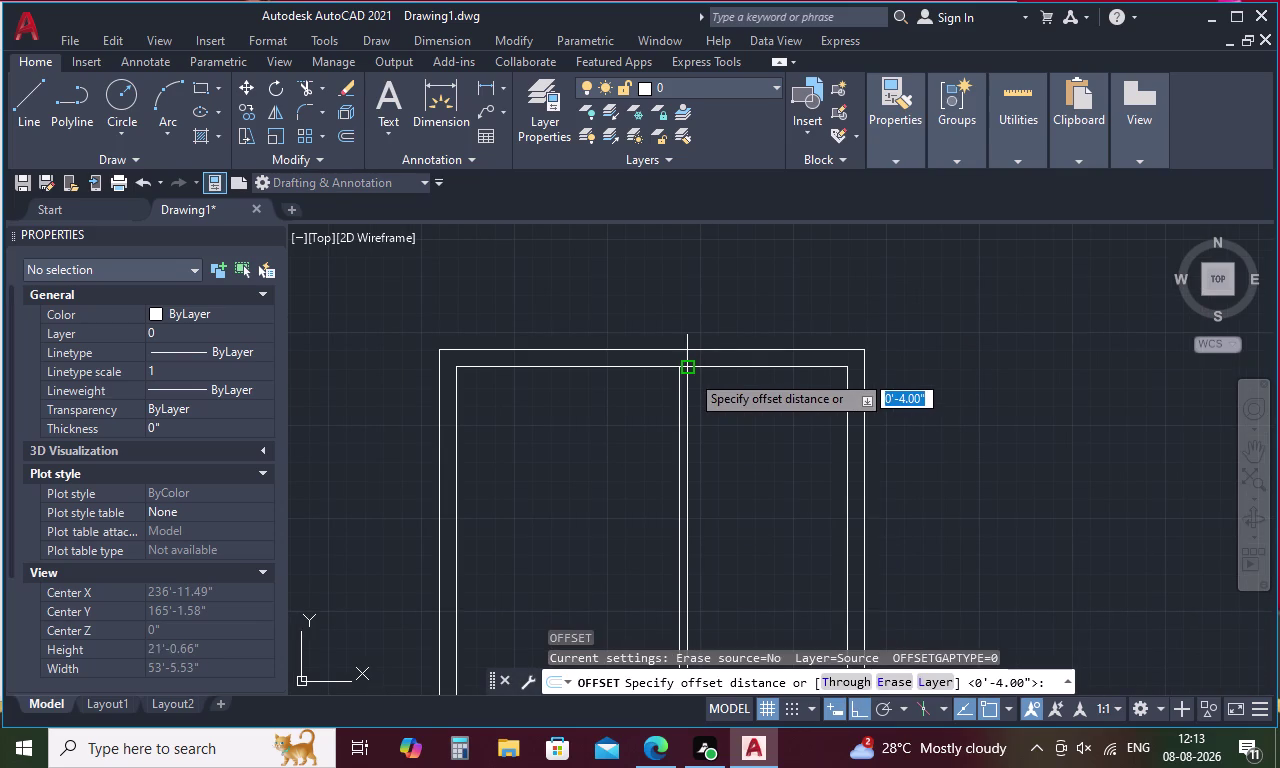
text(12)
text(')
key(space)
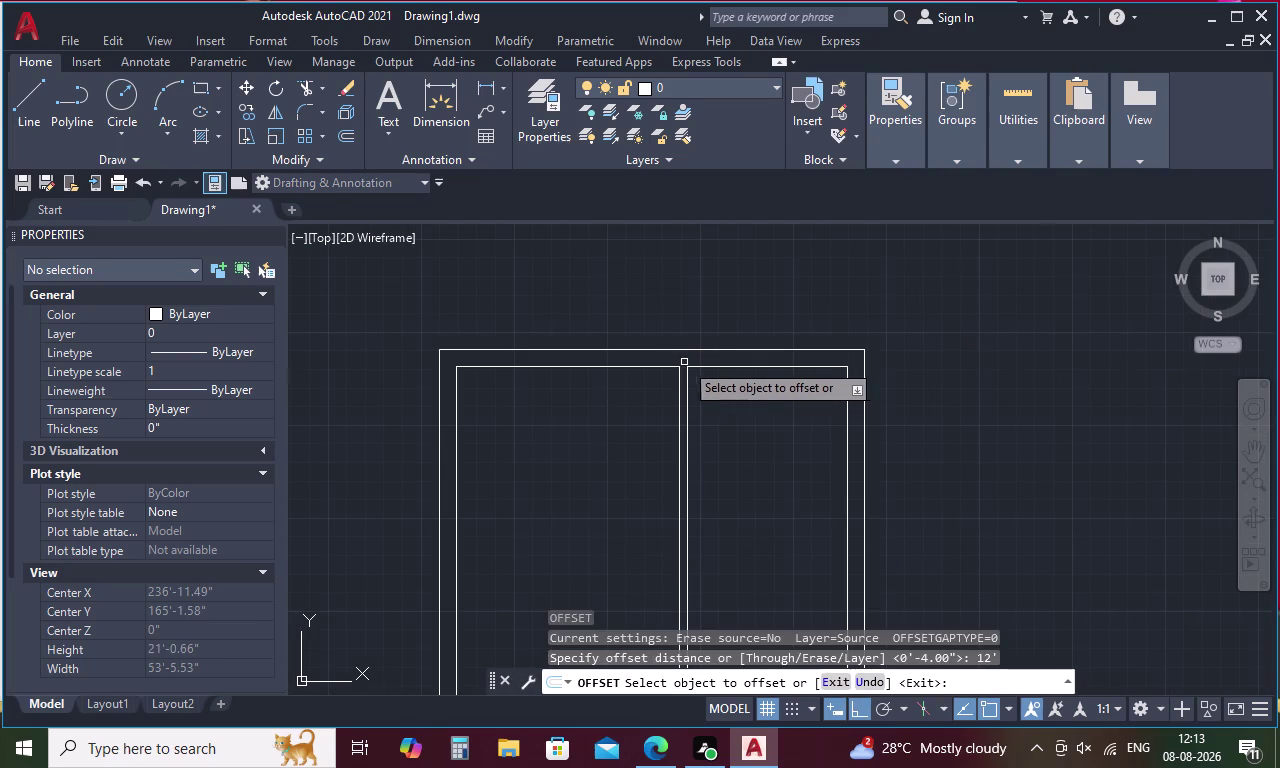
click(647, 367)
click(638, 432)
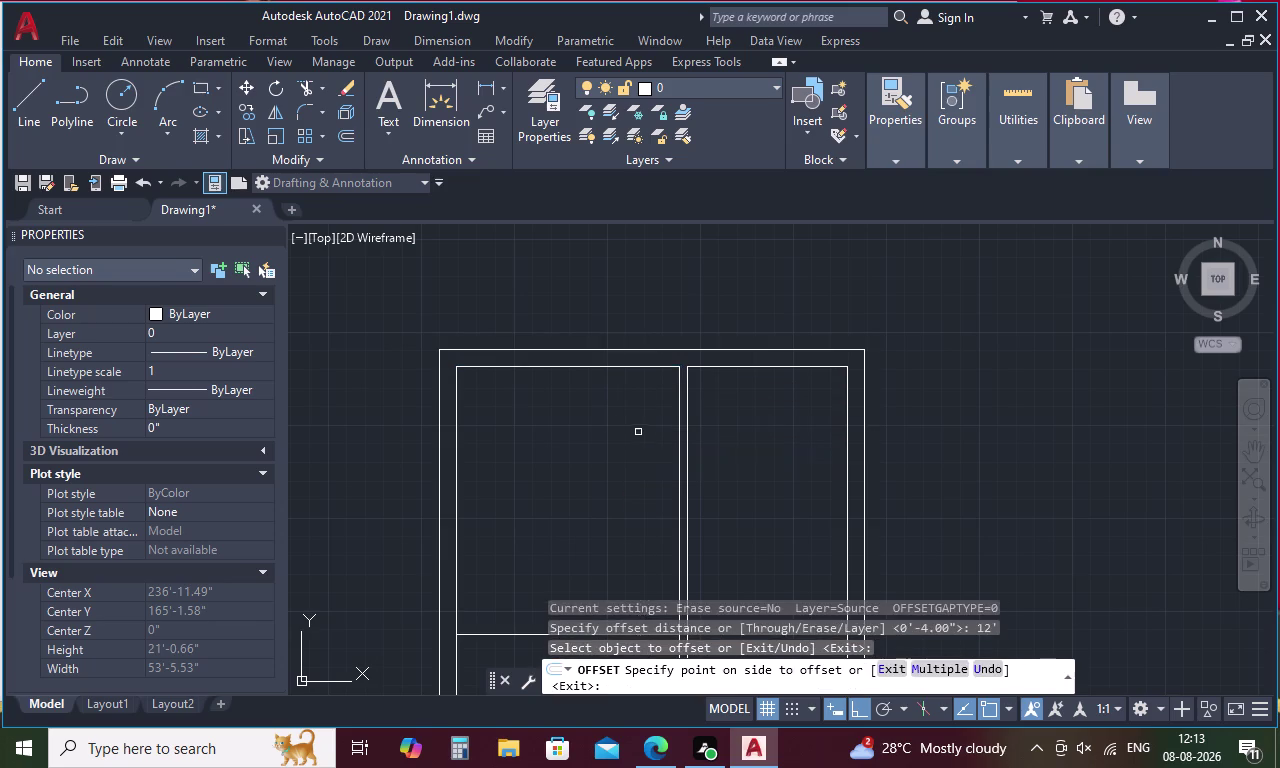
middle_drag(636, 445, 744, 322)
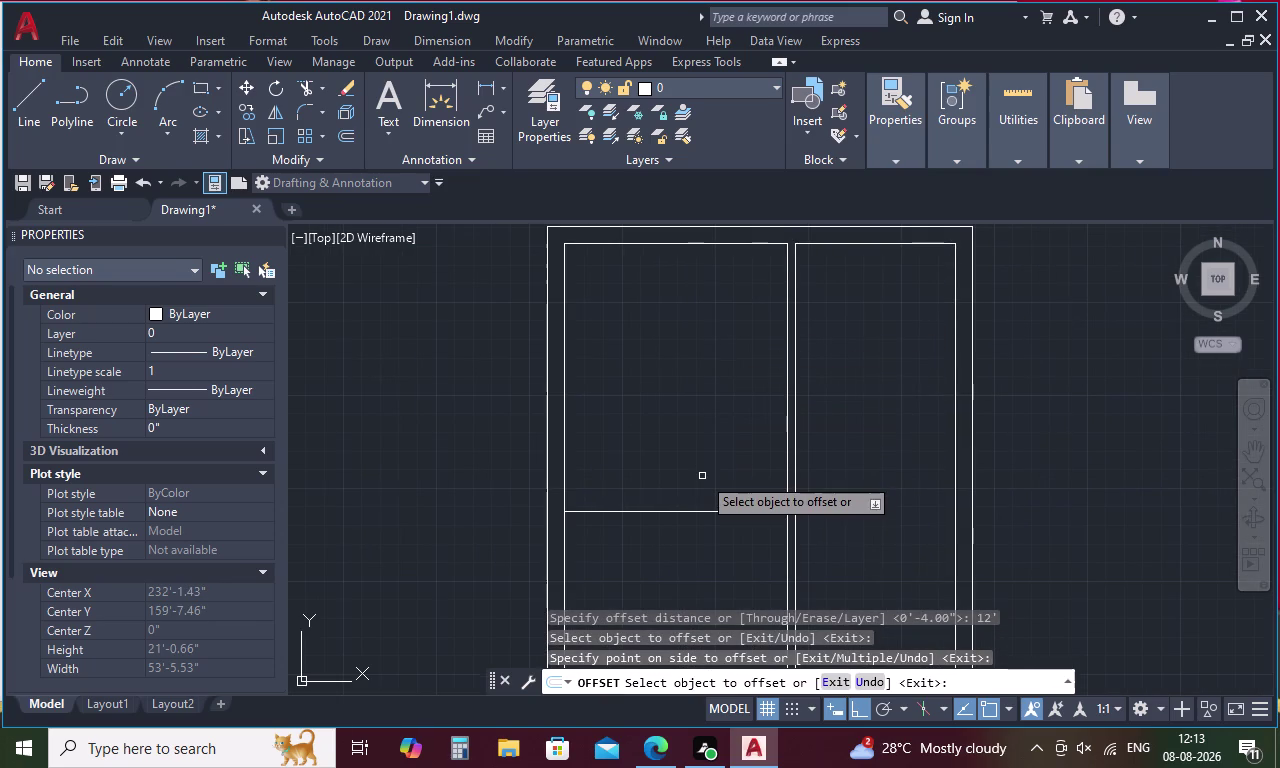
key(space)
Double the new cross wall with a 4-inch offset below it, then start DI.
key(space)
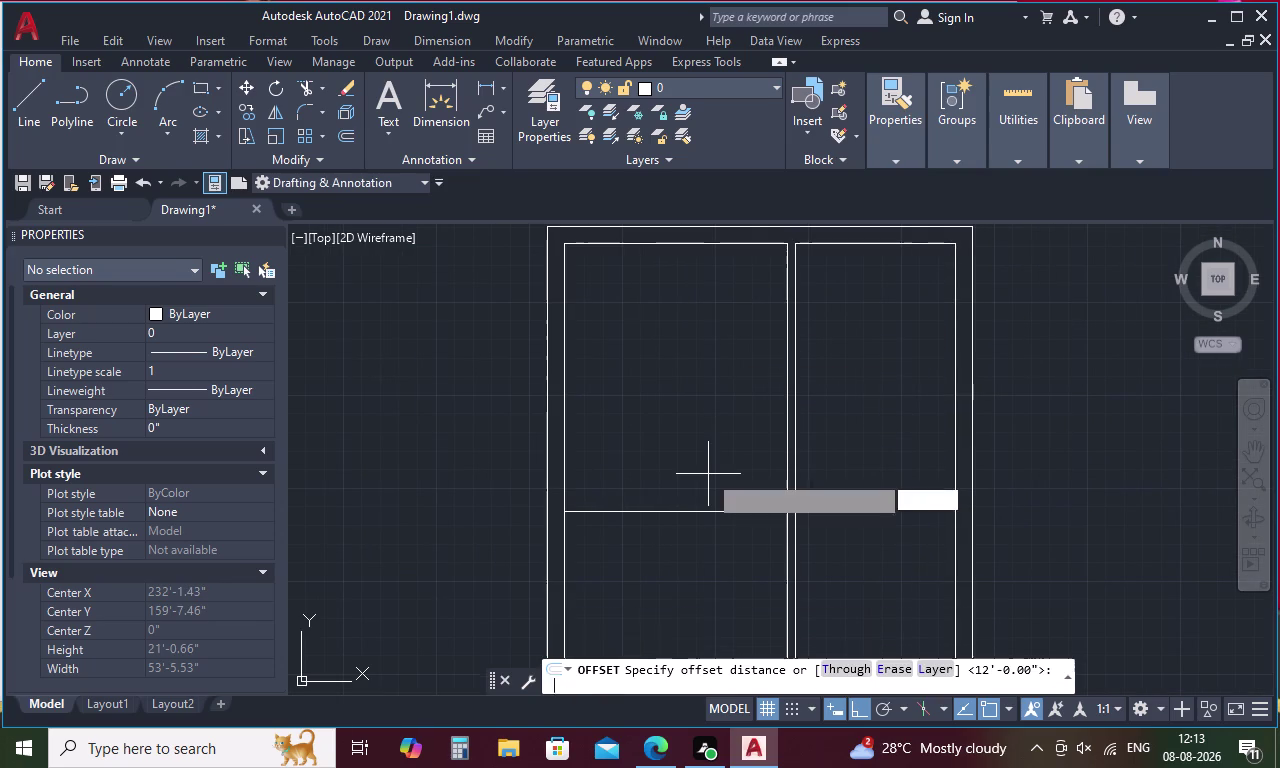
key(4)
key(space)
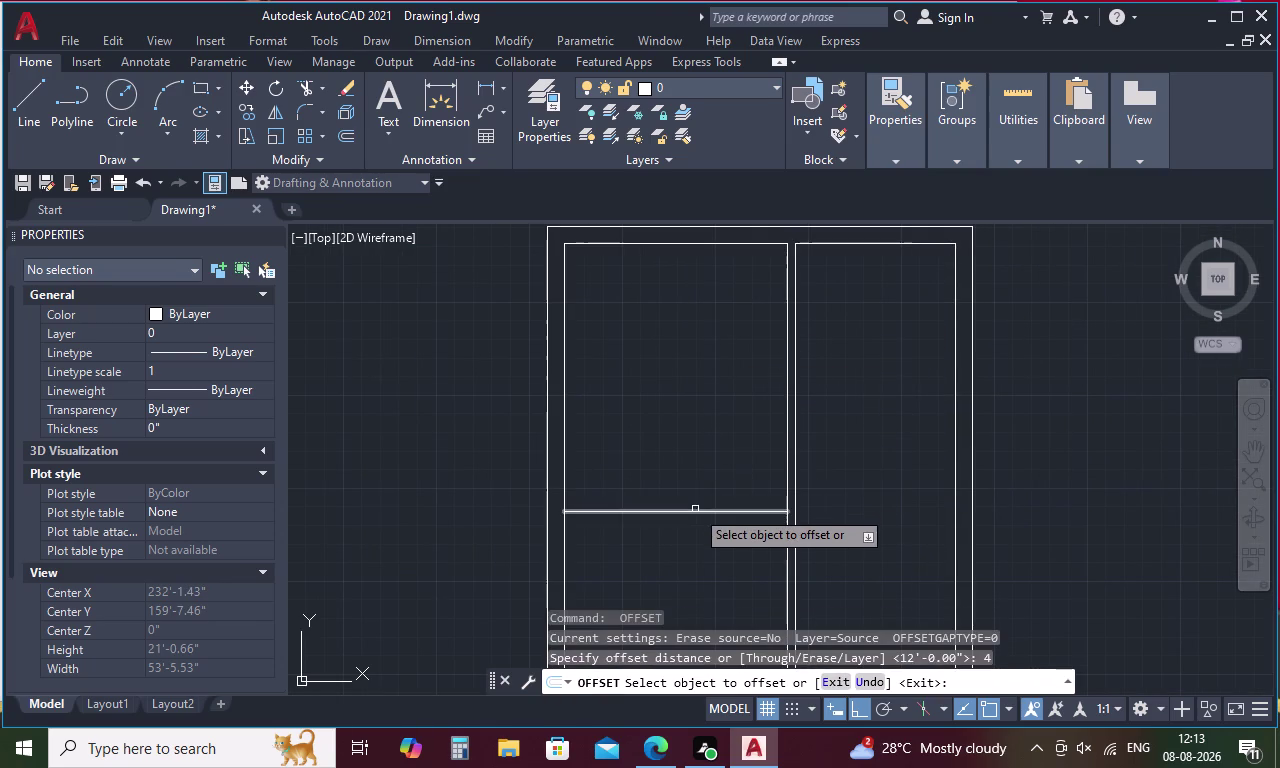
click(695, 511)
click(698, 570)
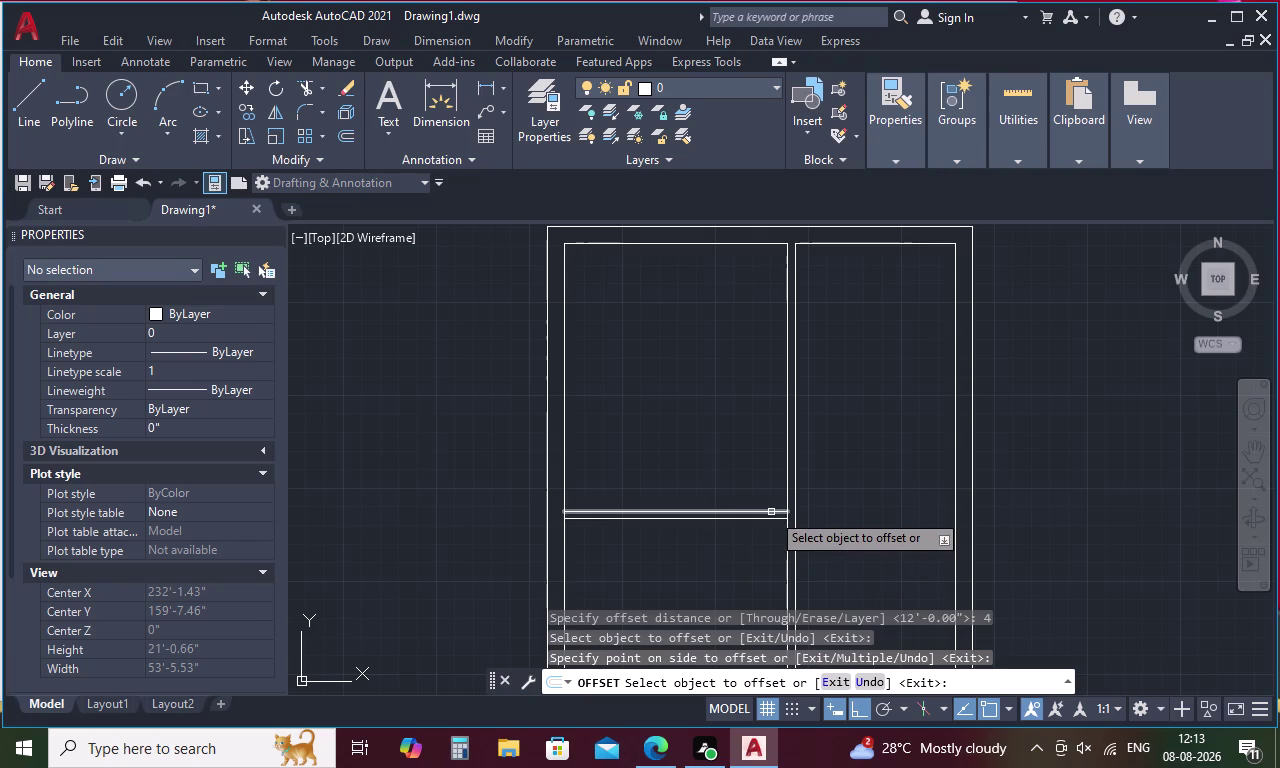
key(Escape)
text(DI)
key(space)
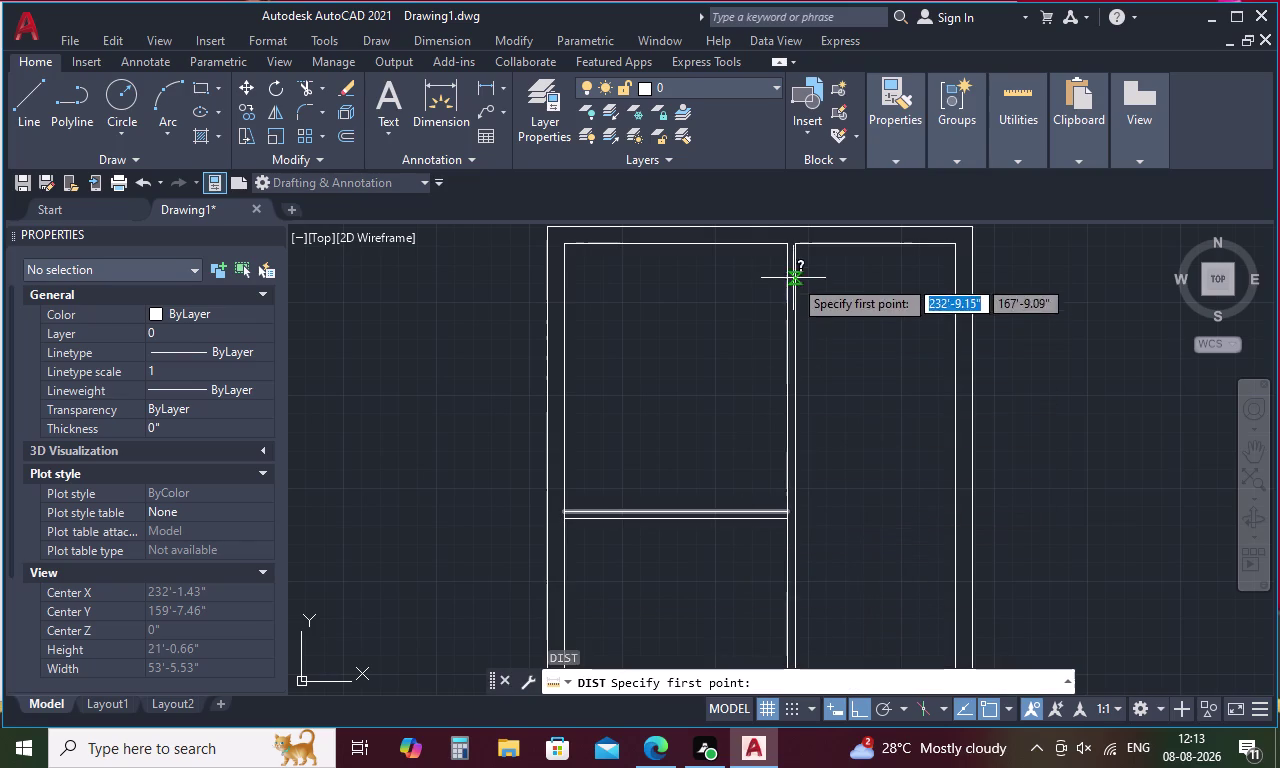
drag(788, 250, 788, 274)
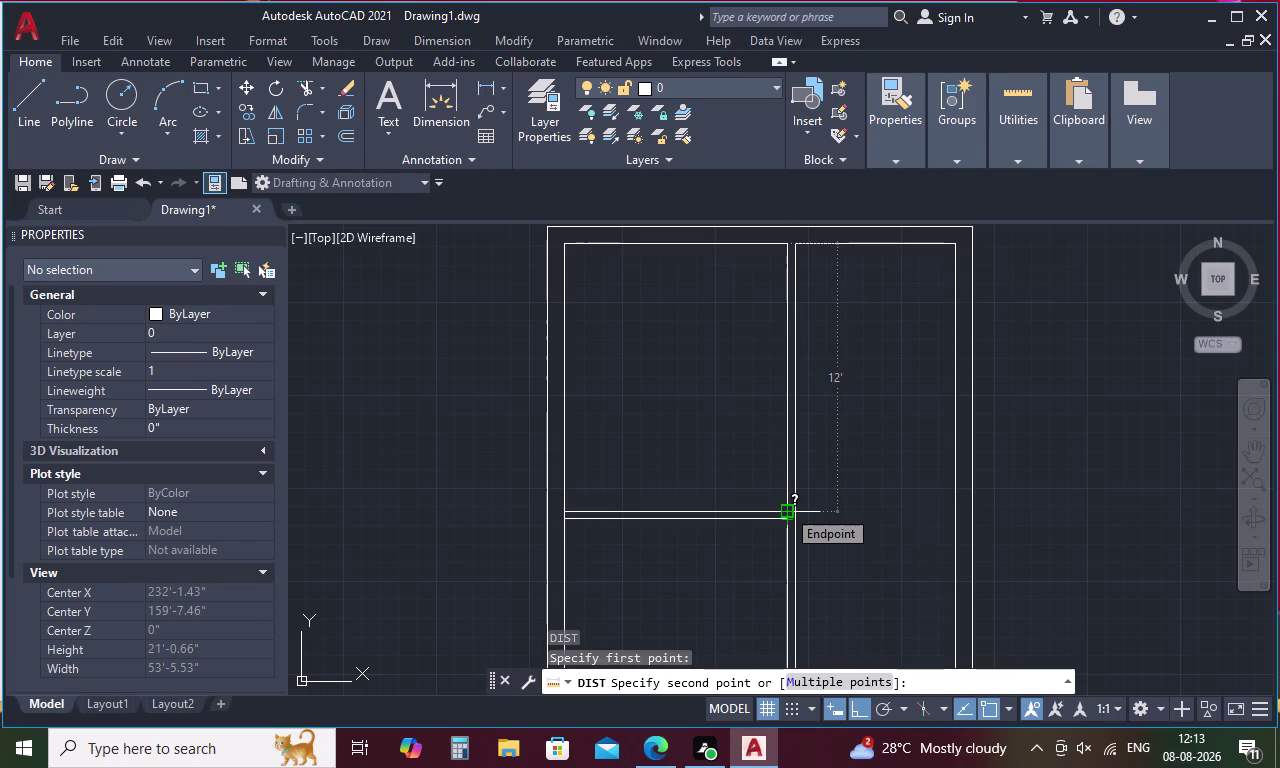
key(Escape)
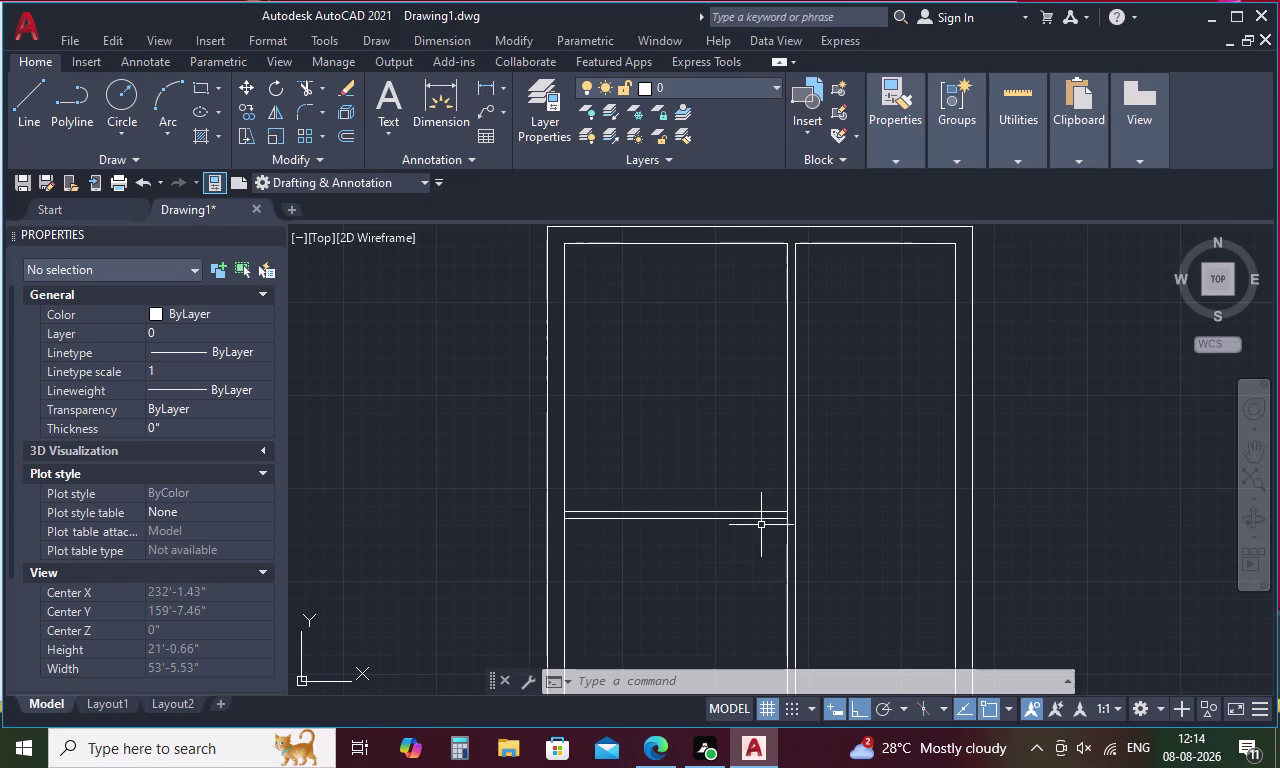
Bring the long lower rooms into view and start the OFFSET command.
scroll(down, 3)
scroll(down, 3)
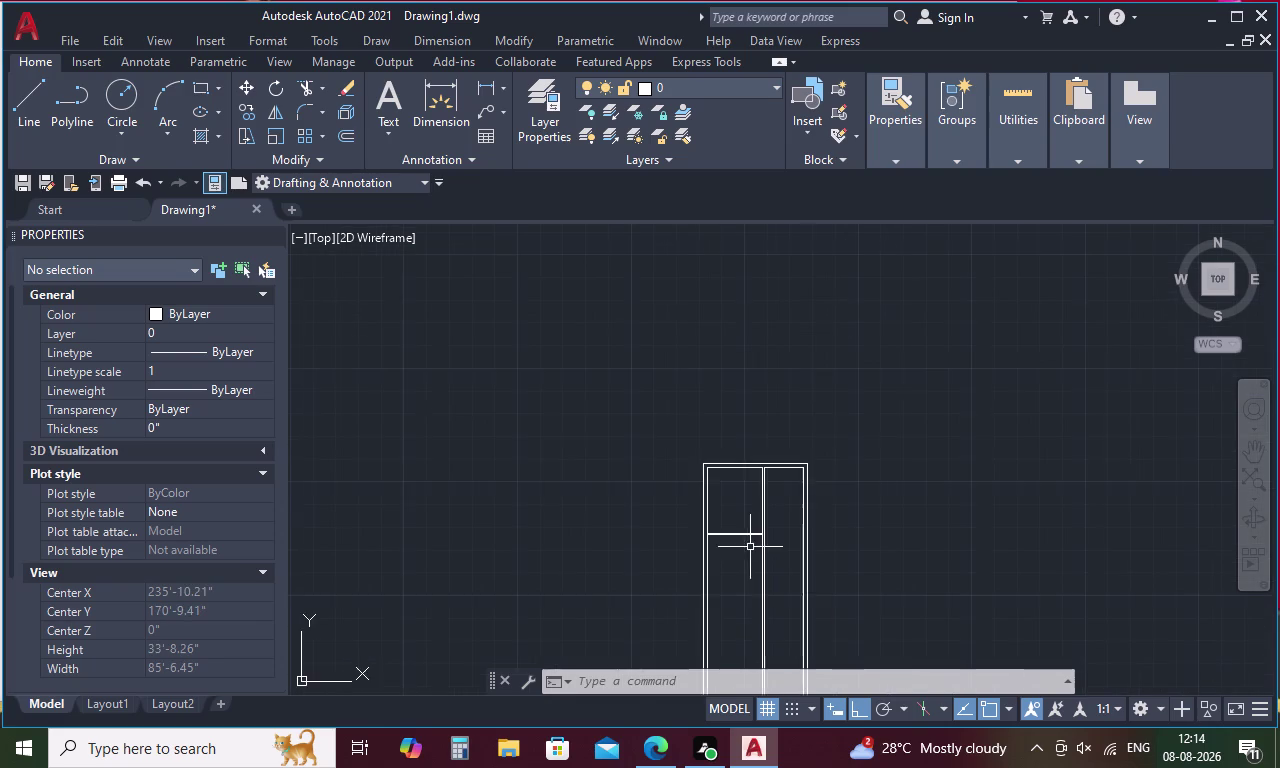
middle_drag(746, 554, 749, 417)
scroll(up, 3)
middle_drag(747, 480, 748, 423)
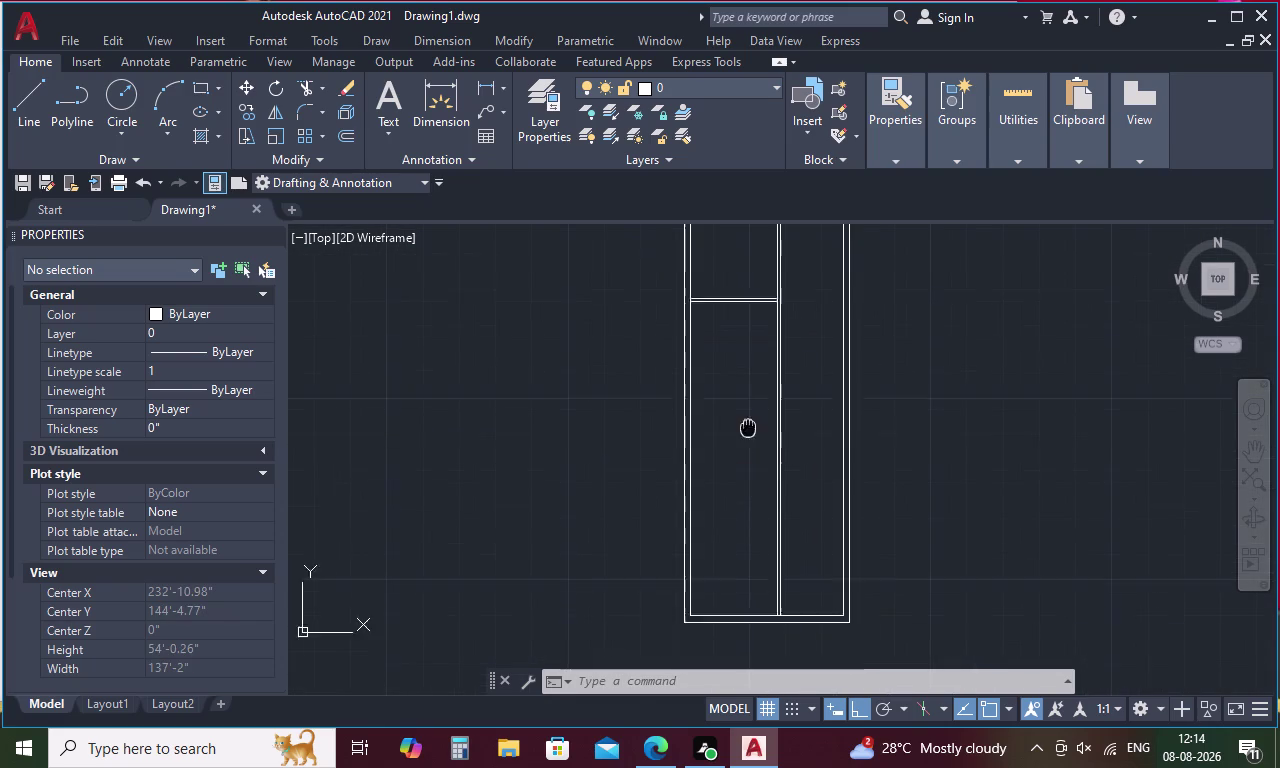
middle_drag(748, 423, 748, 422)
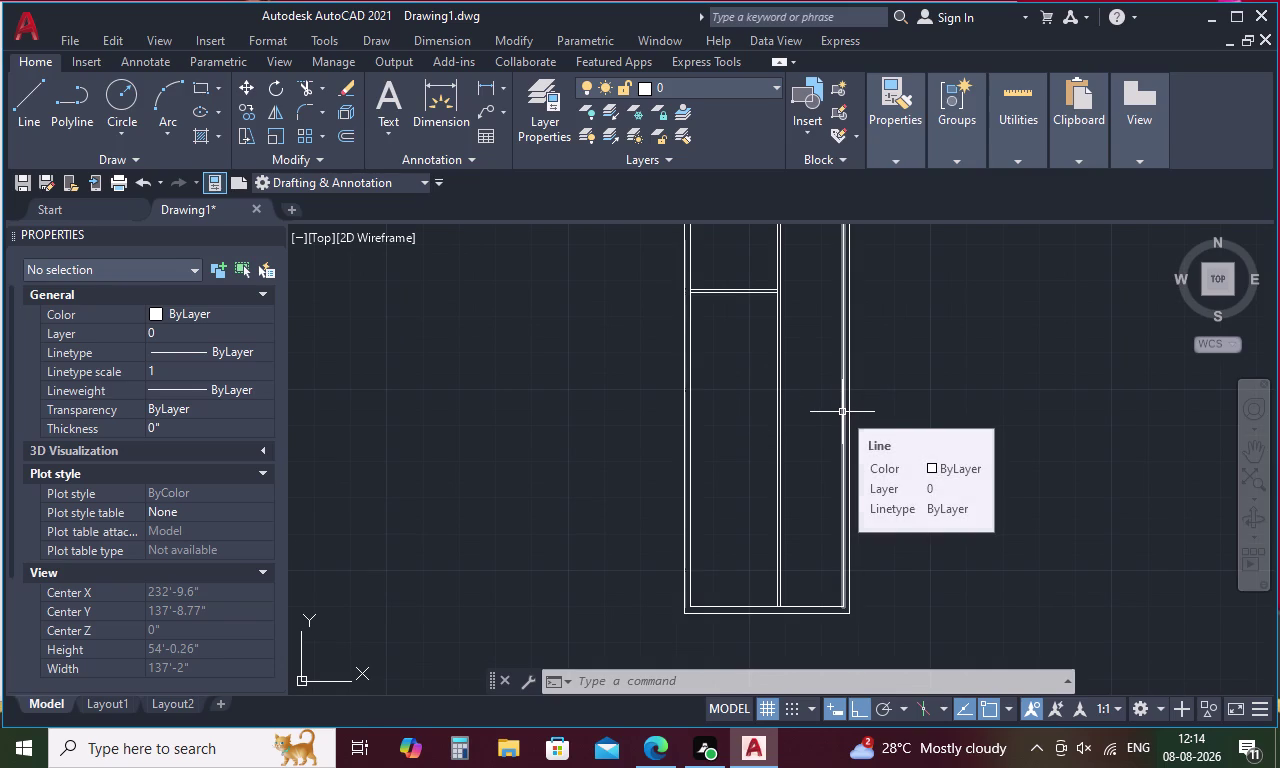
text(O)
key(space)
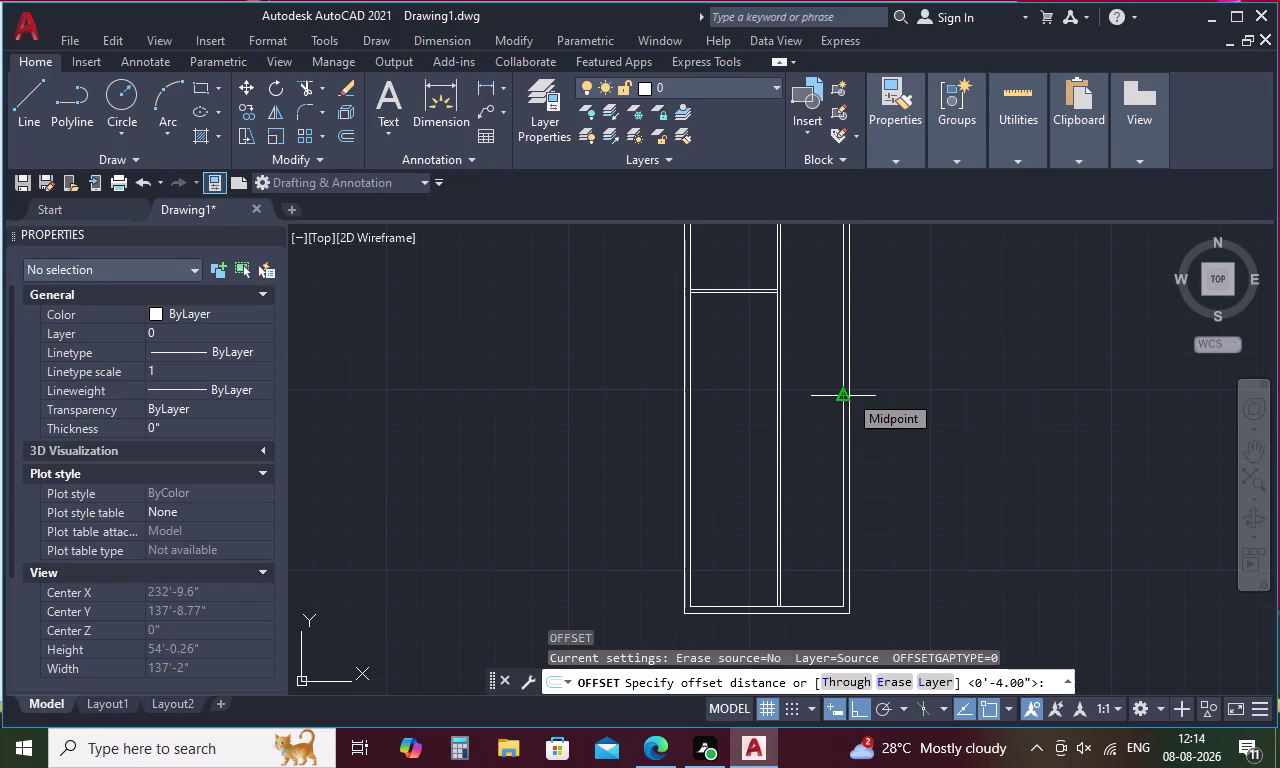
Offset the cross wall line 5'-6" downward to create a second cross wall.
key(5)
key(apostrophe)
text(6)
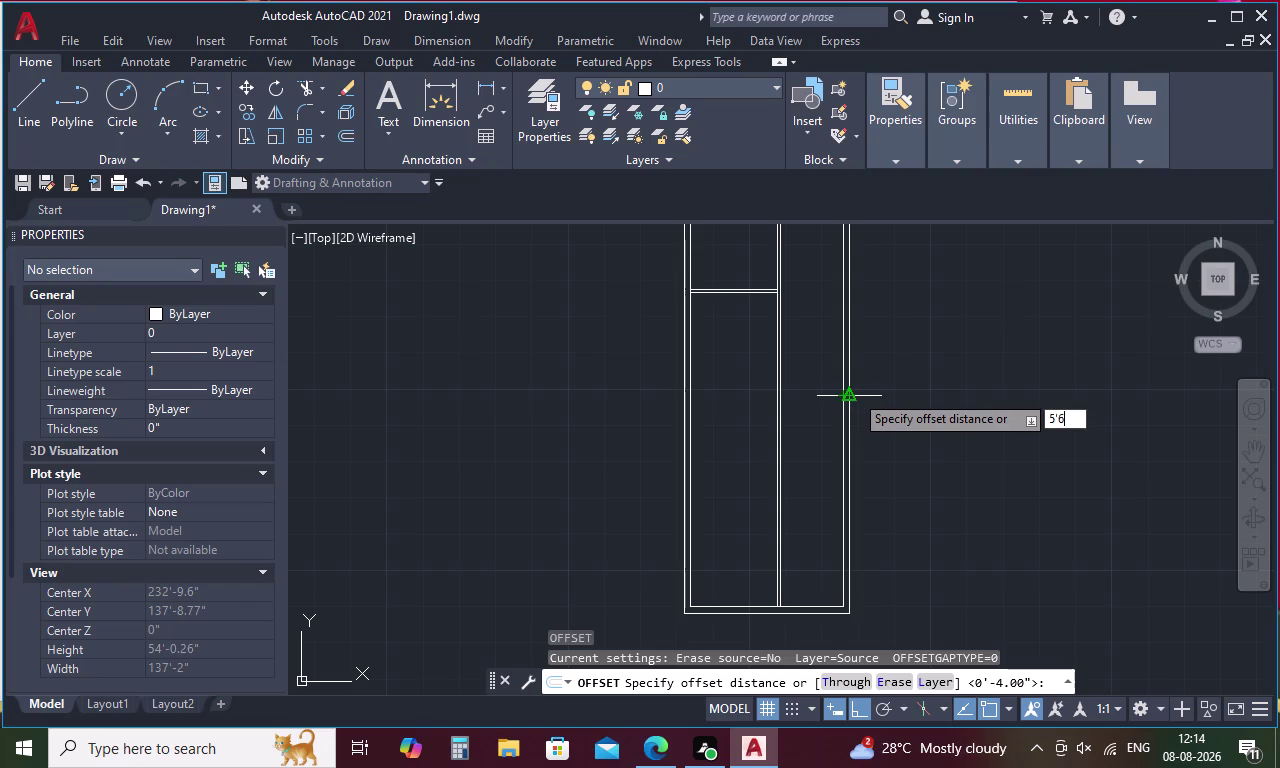
text(")
key(space)
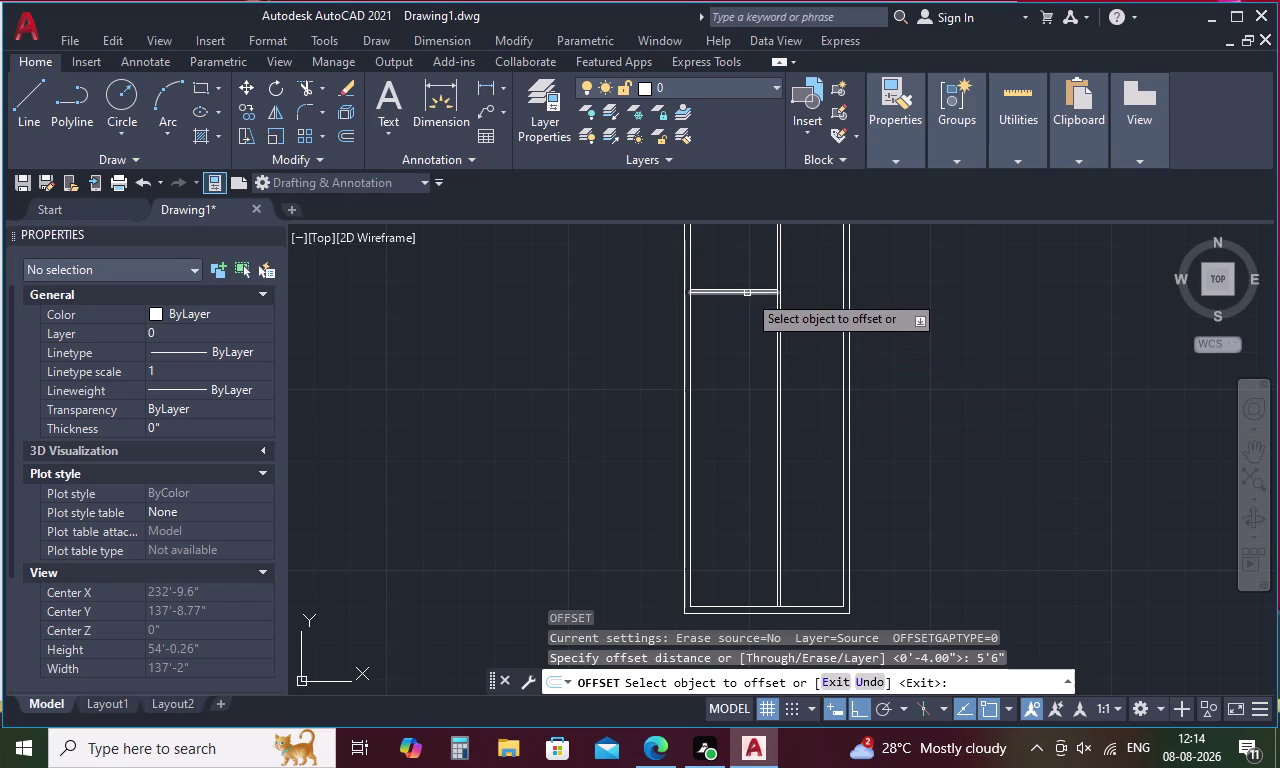
click(747, 293)
click(735, 361)
key(space)
Double the new partition line with a 4-inch offset below it.
key(space)
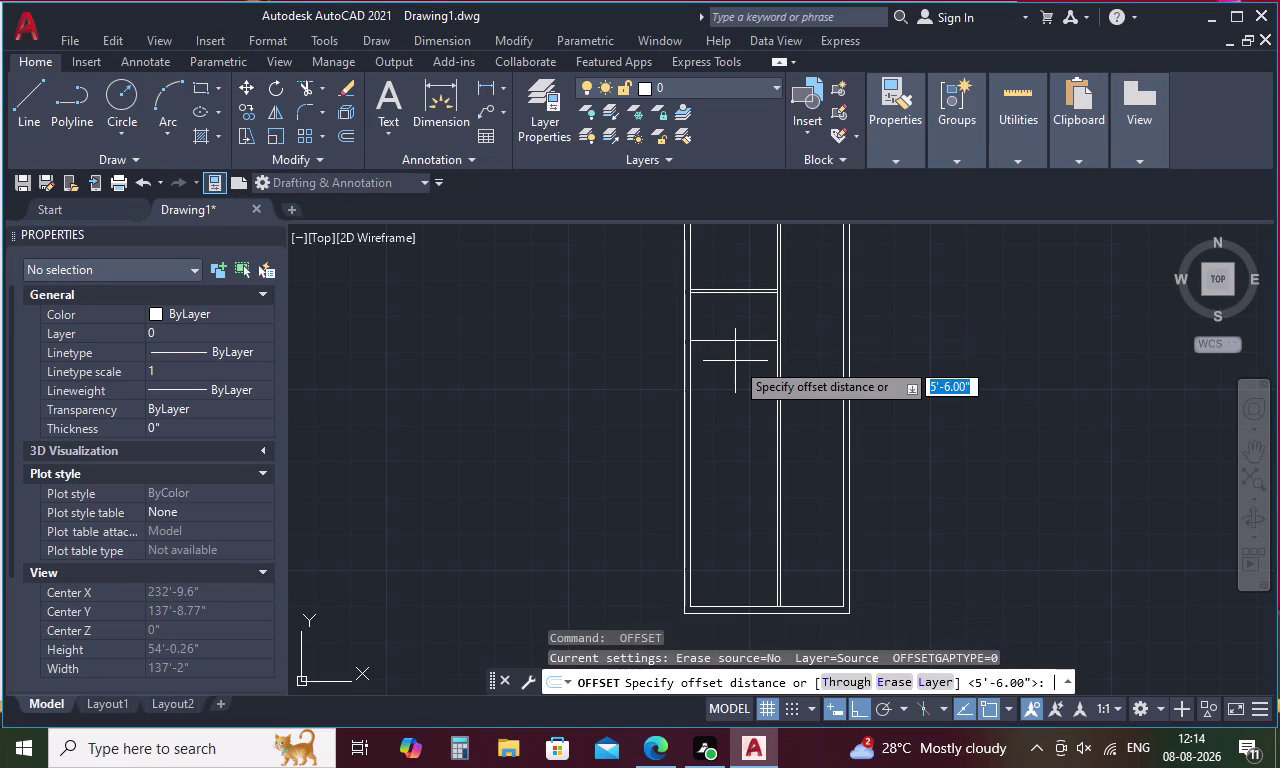
text(4)
key(space)
click(747, 342)
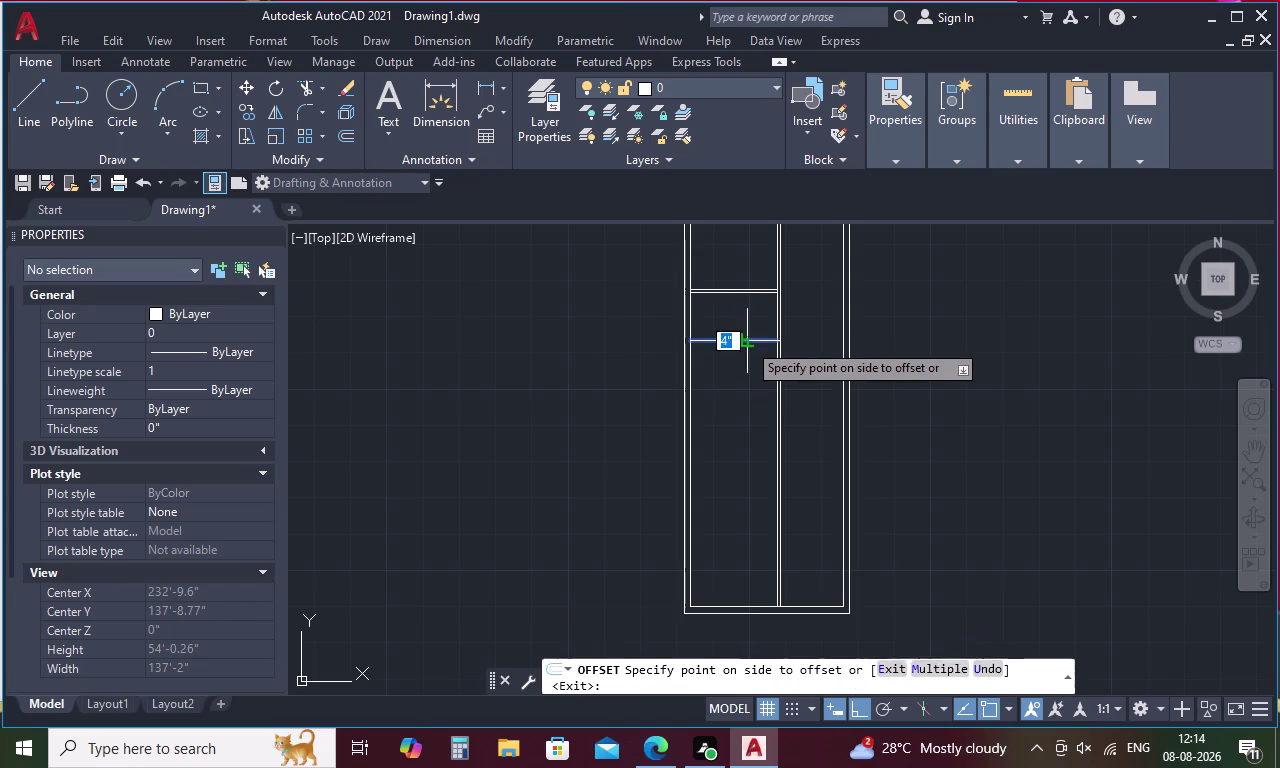
click(740, 369)
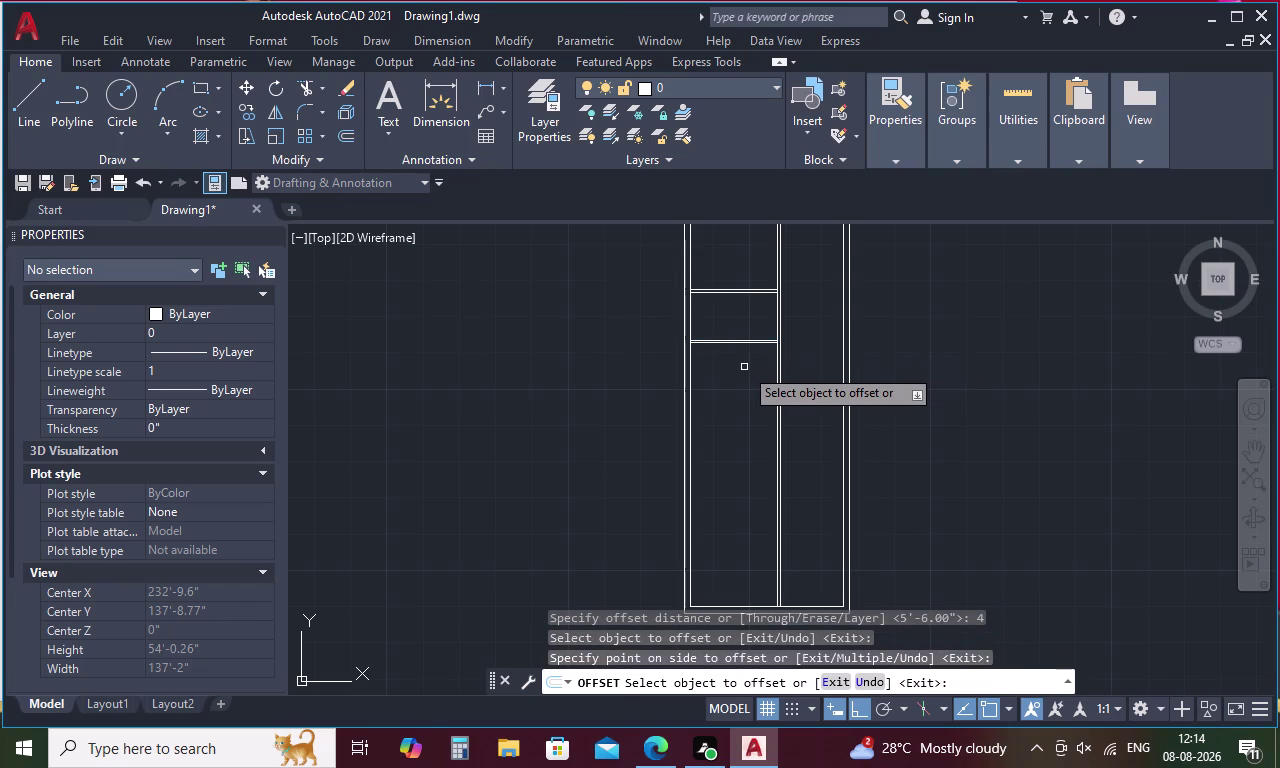
key(space)
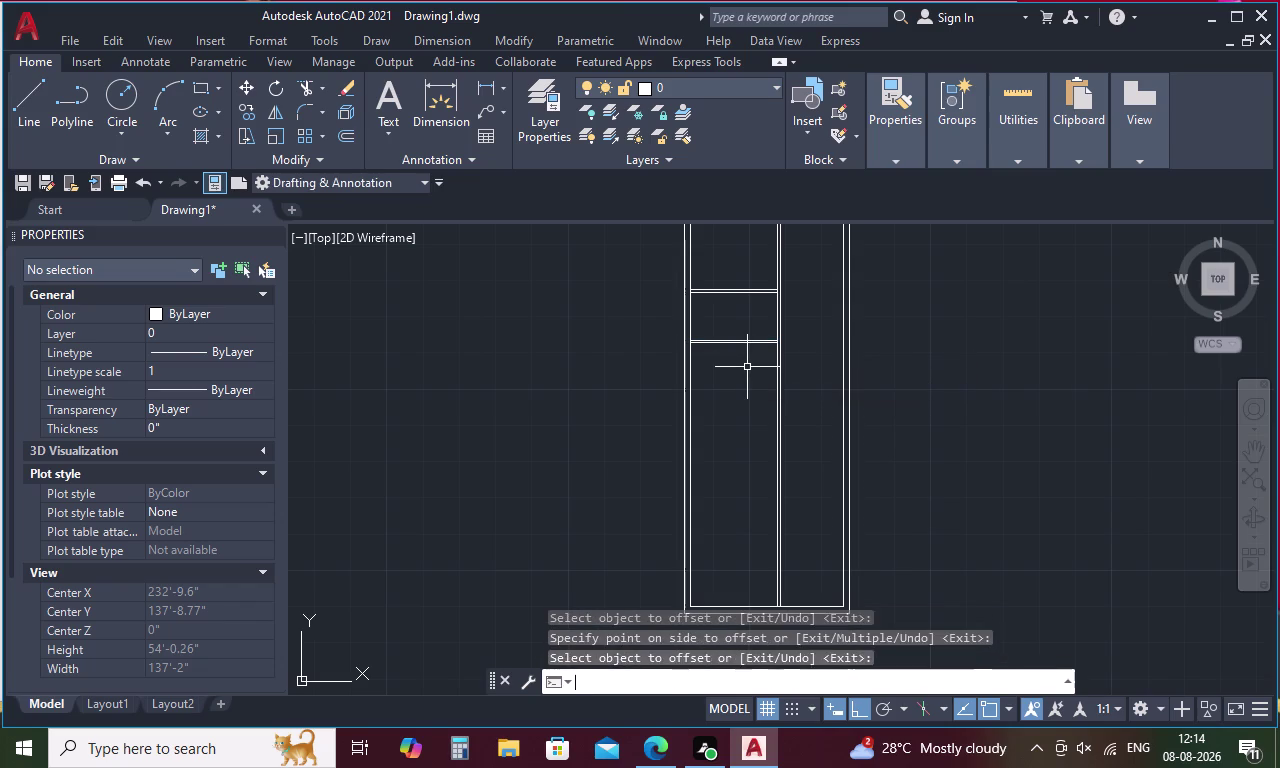
key(space)
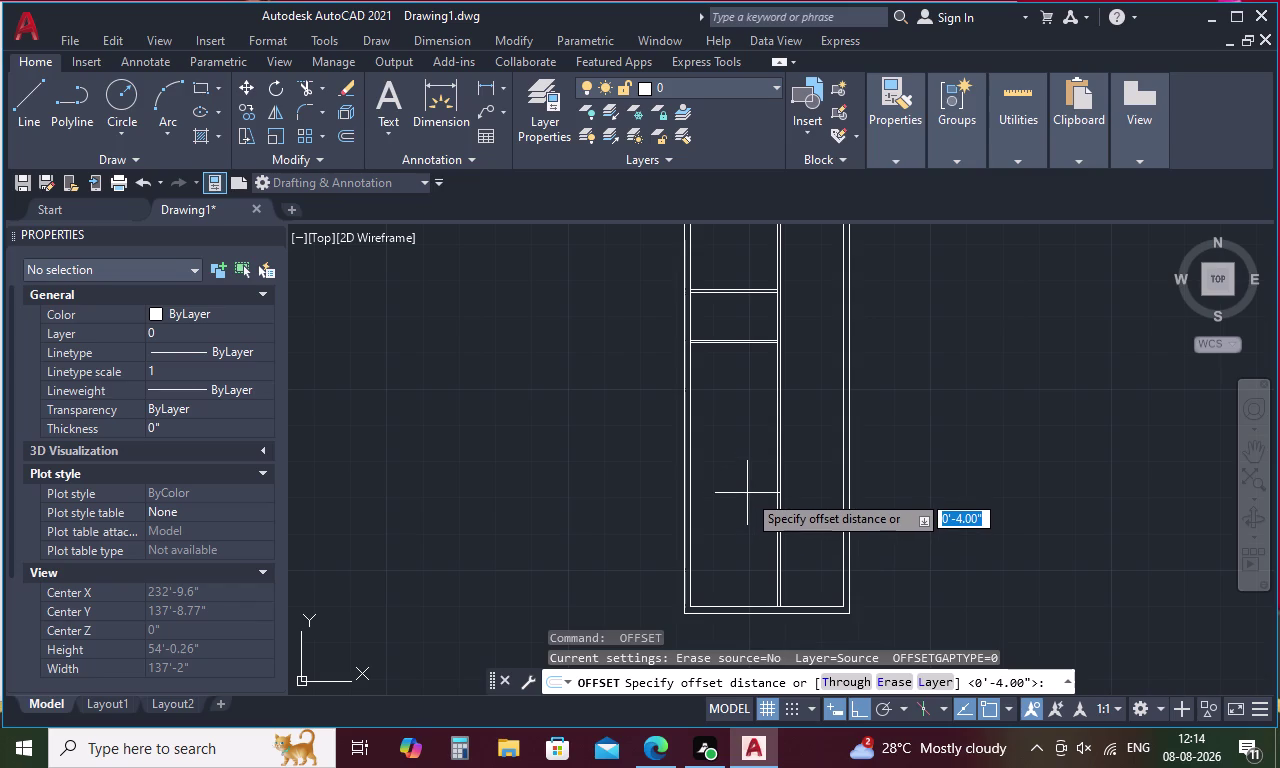
Offset the bottom inner wall line 8'9" upward for a new partition.
key(8)
key(apostrophe)
text(9)
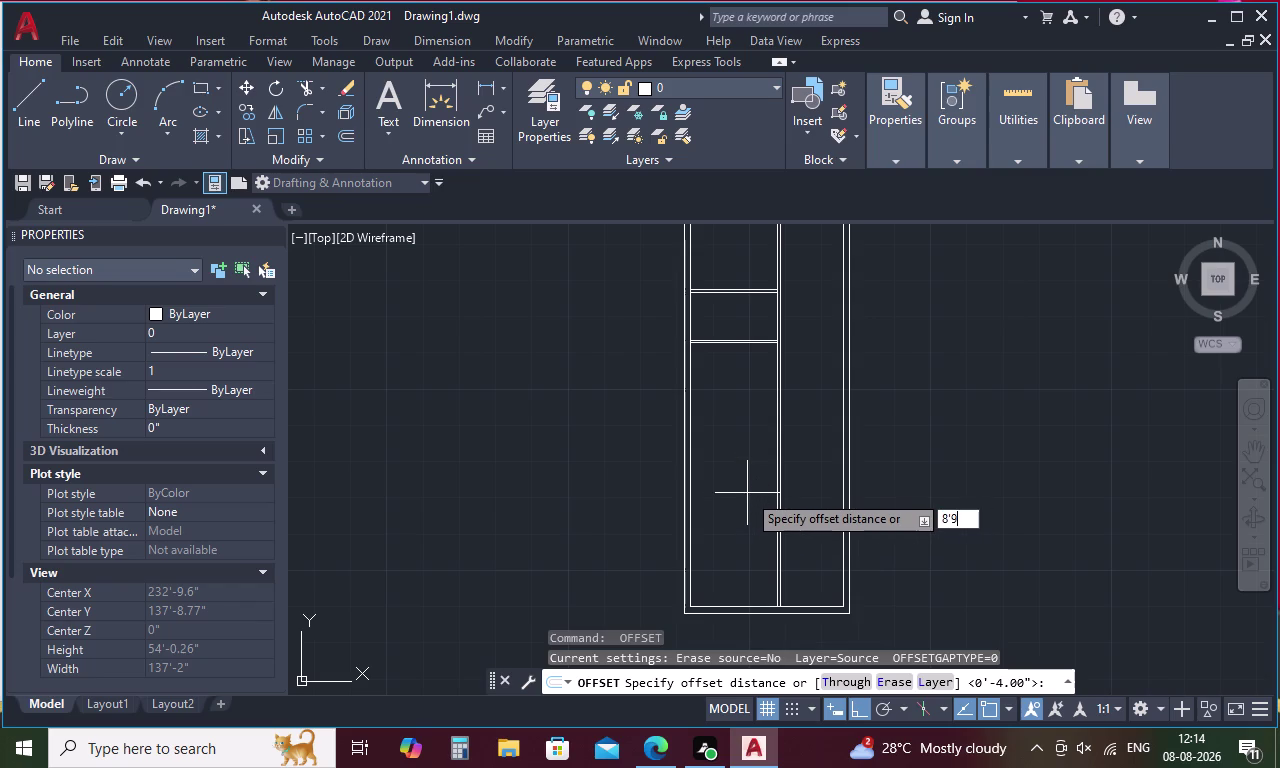
text(")
key(space)
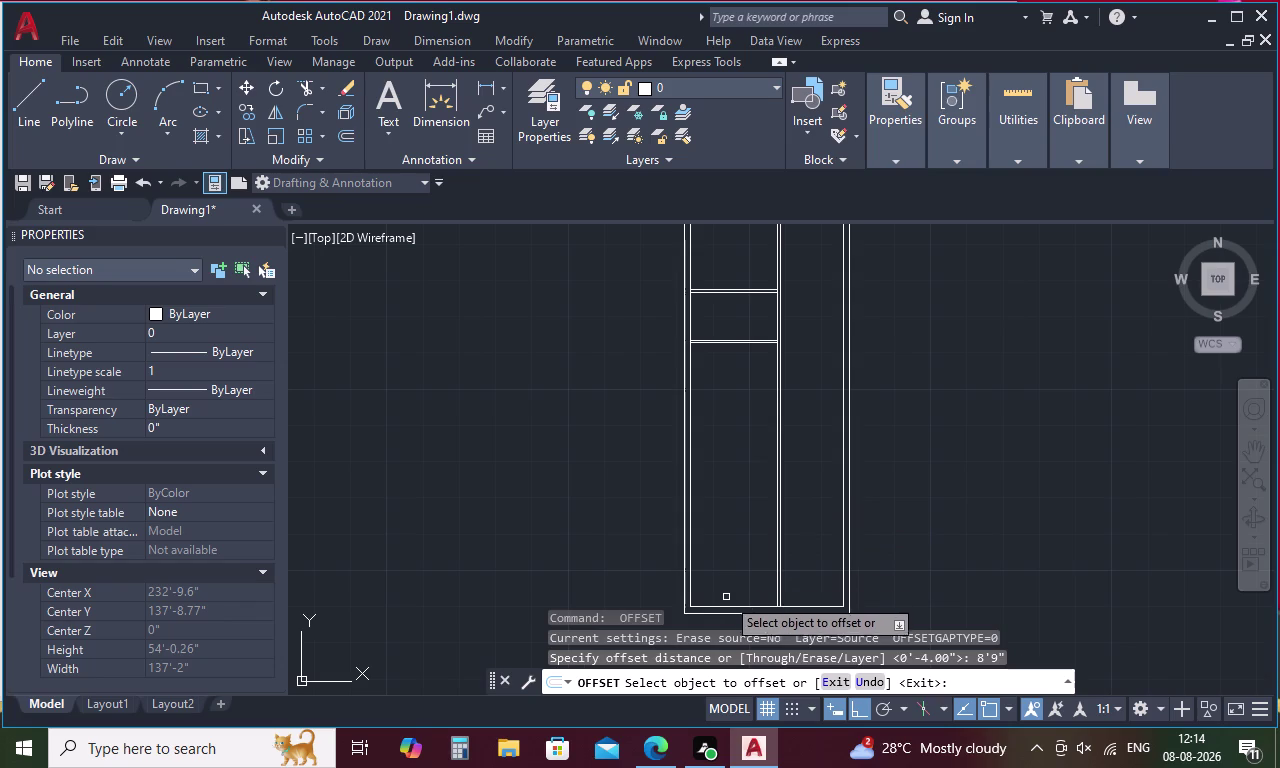
click(732, 606)
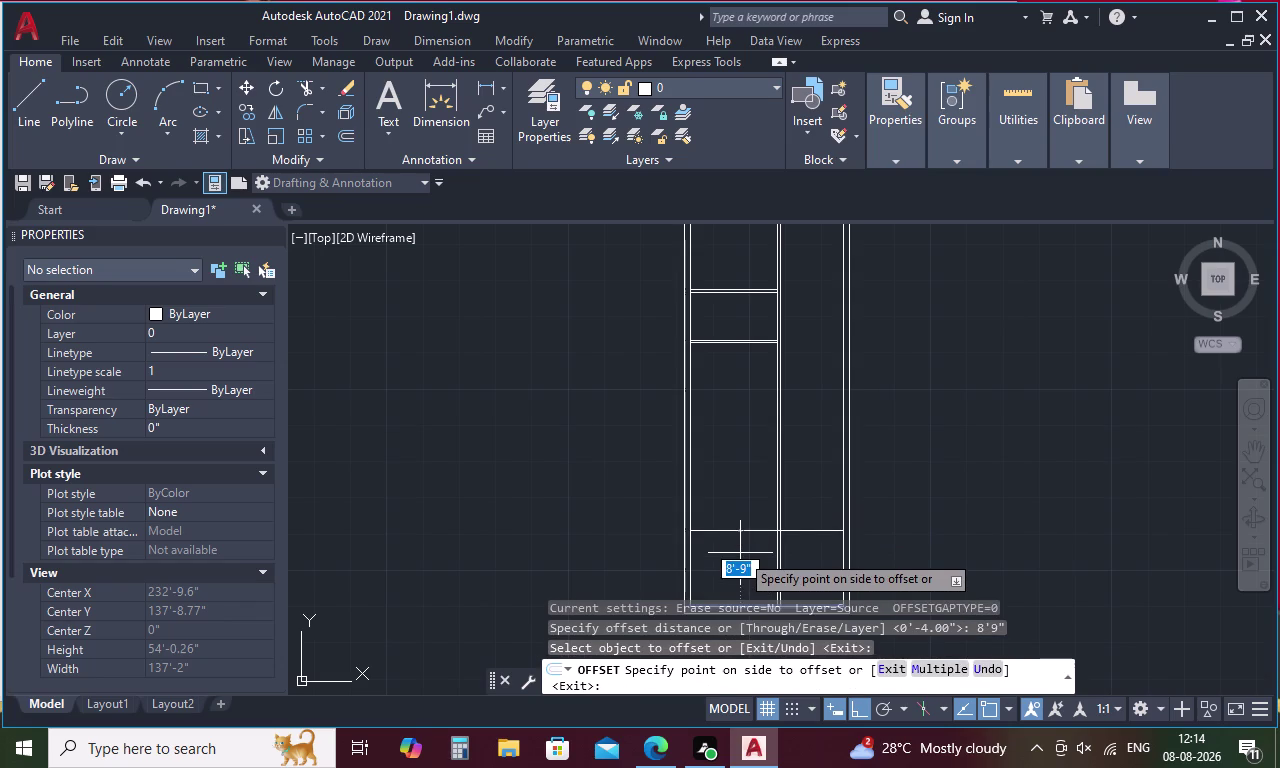
click(740, 553)
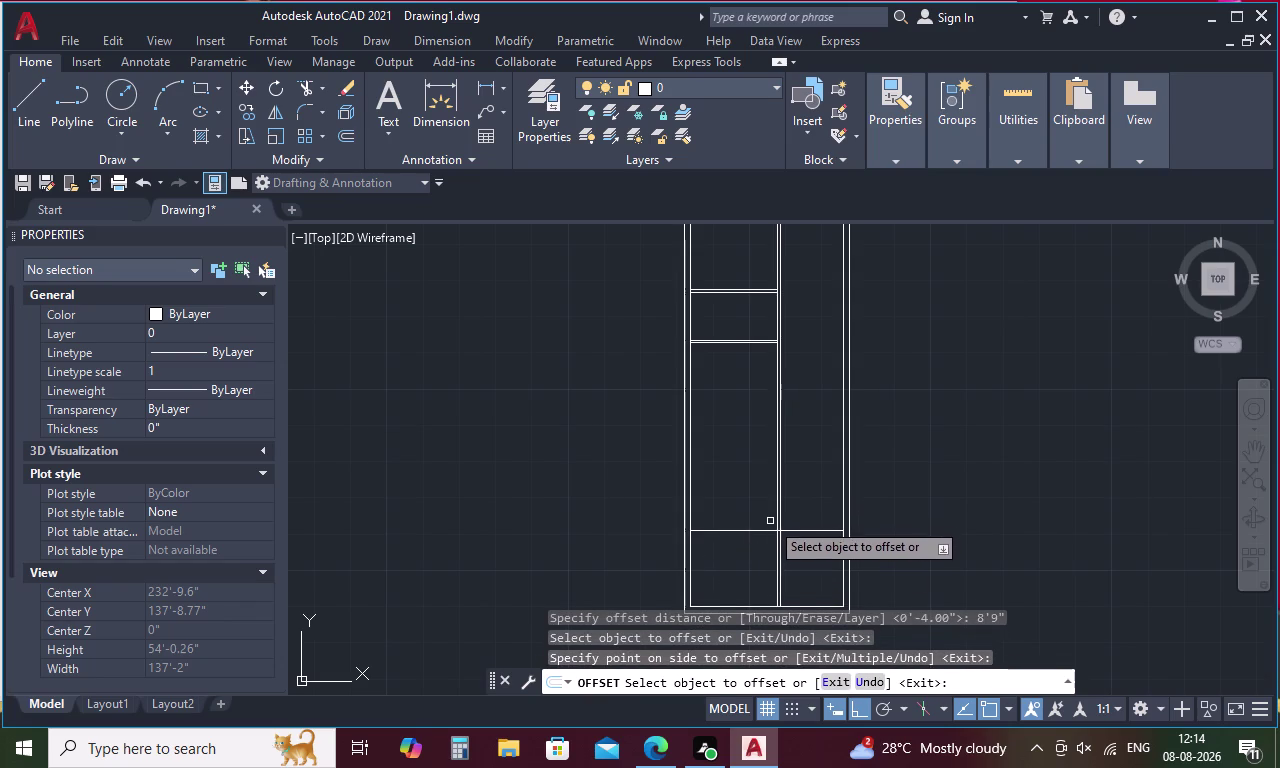
key(space)
Double the new partition with a parallel line 9 inches above.
key(space)
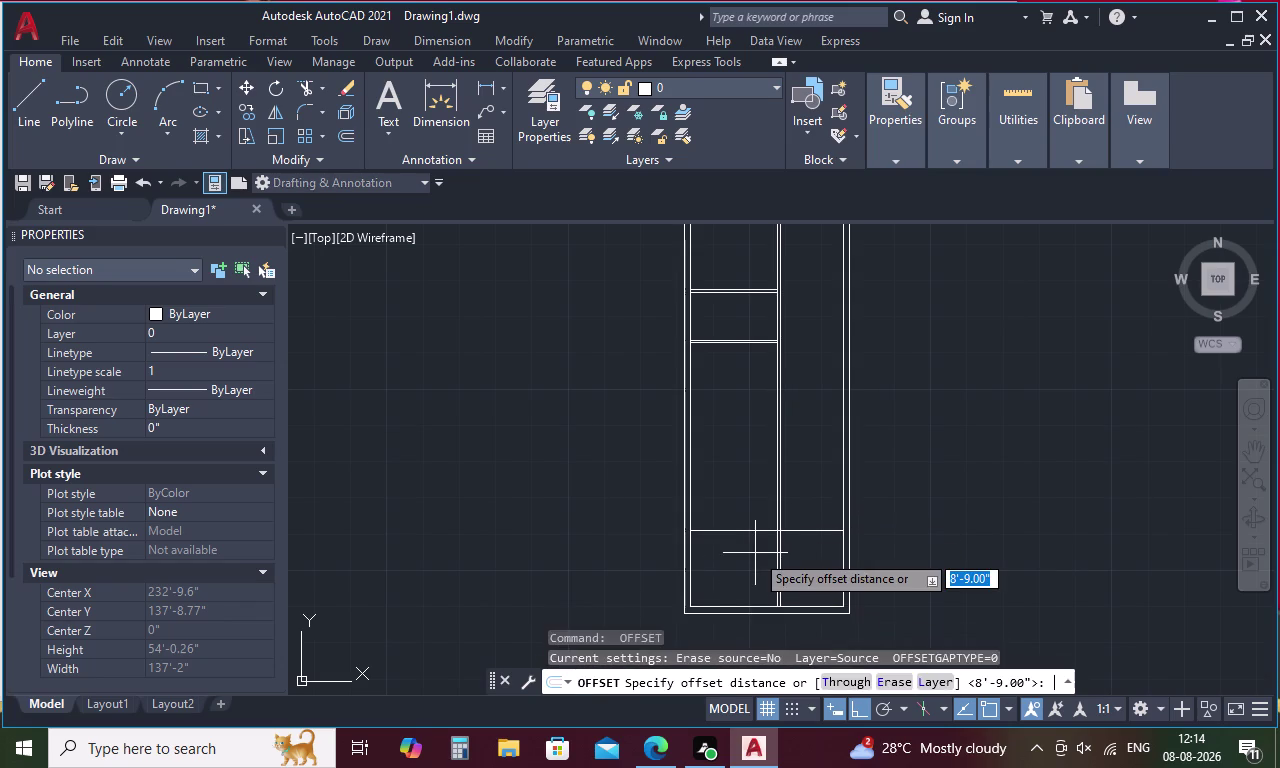
key(9)
key(space)
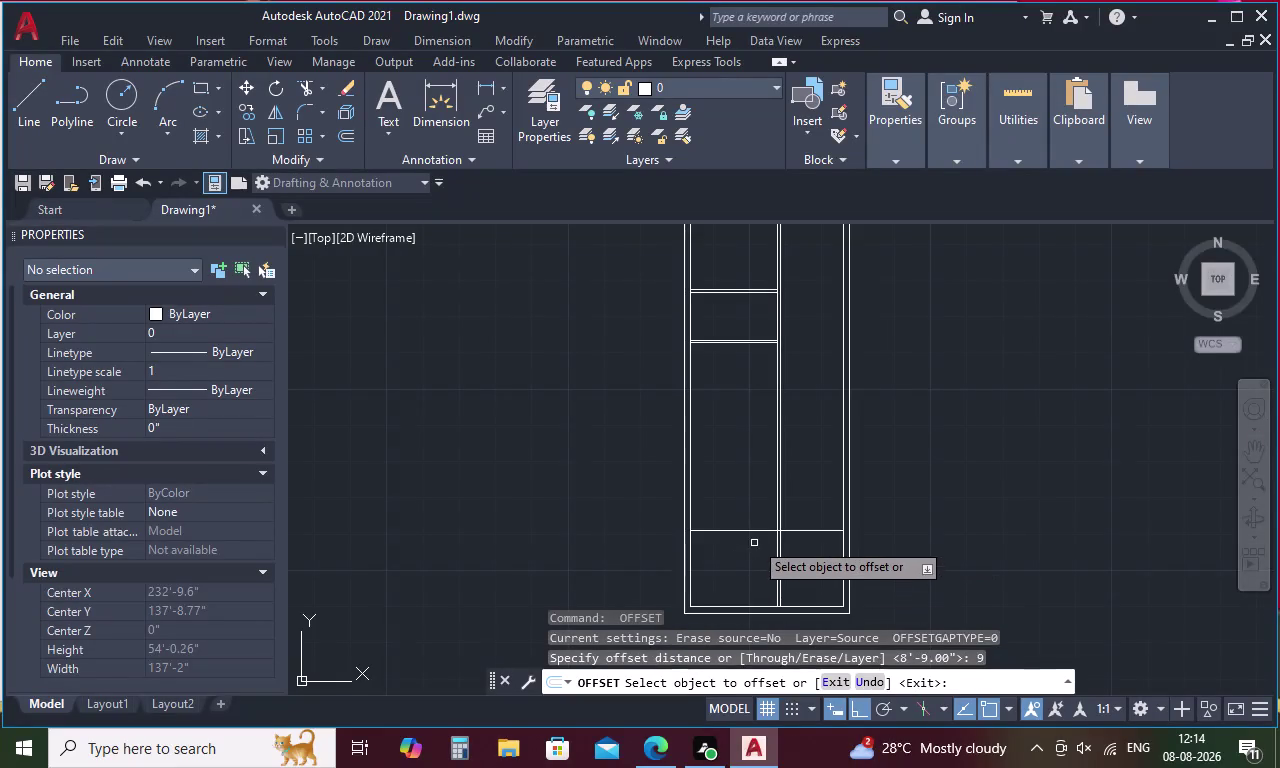
click(757, 531)
click(760, 440)
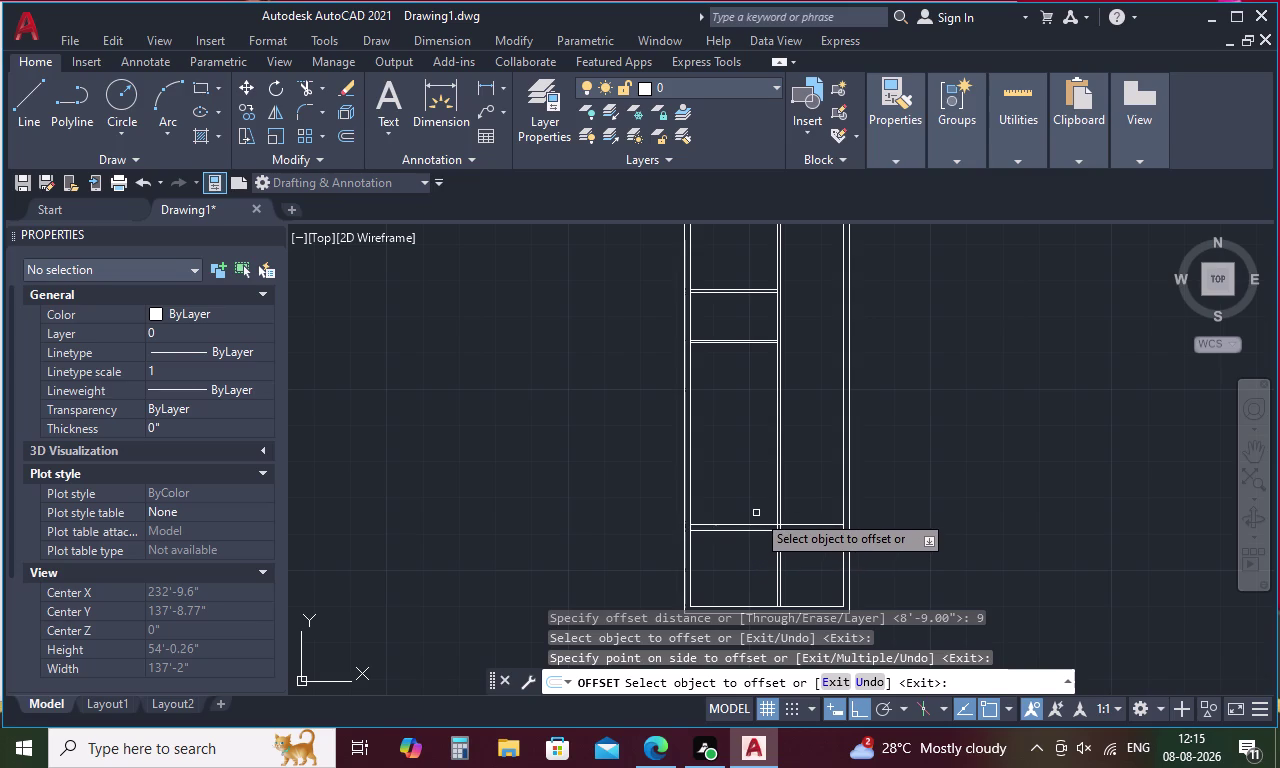
Offset the upper partition line 13'9" upward for another partition.
key(space)
key(space)
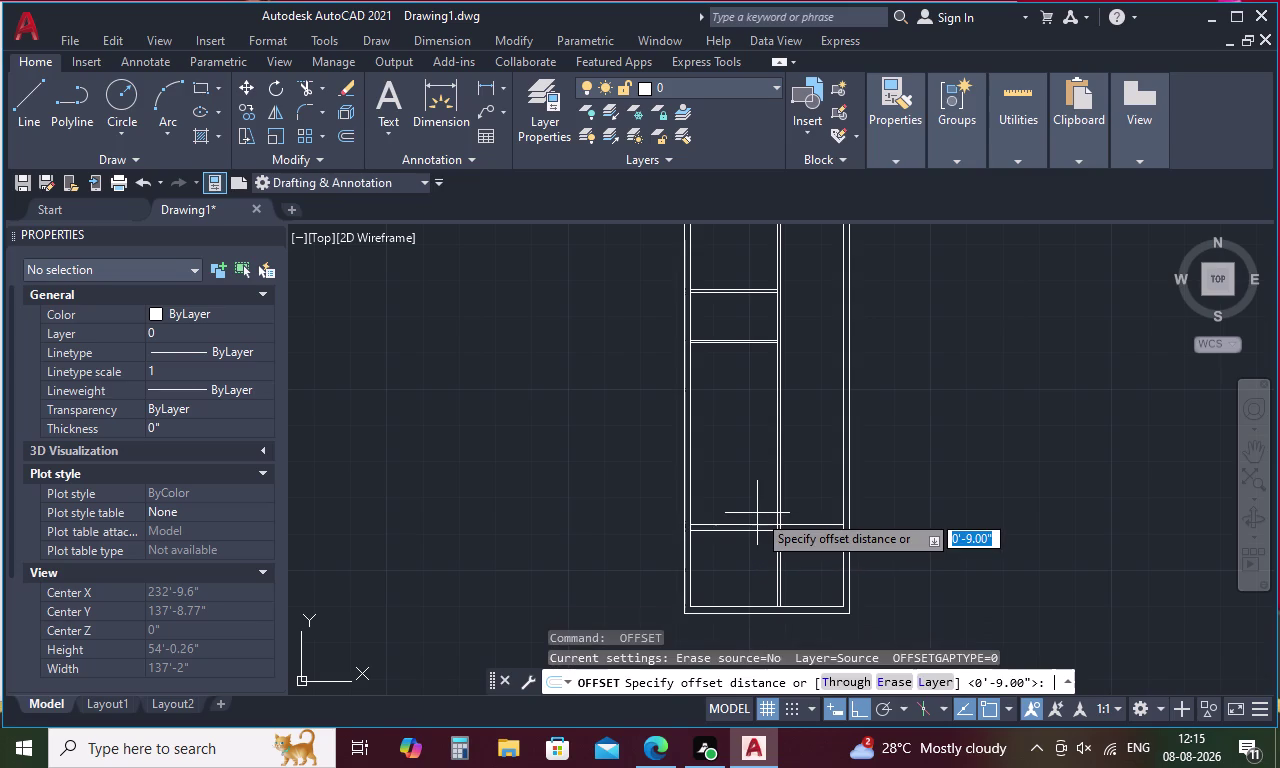
text(13)
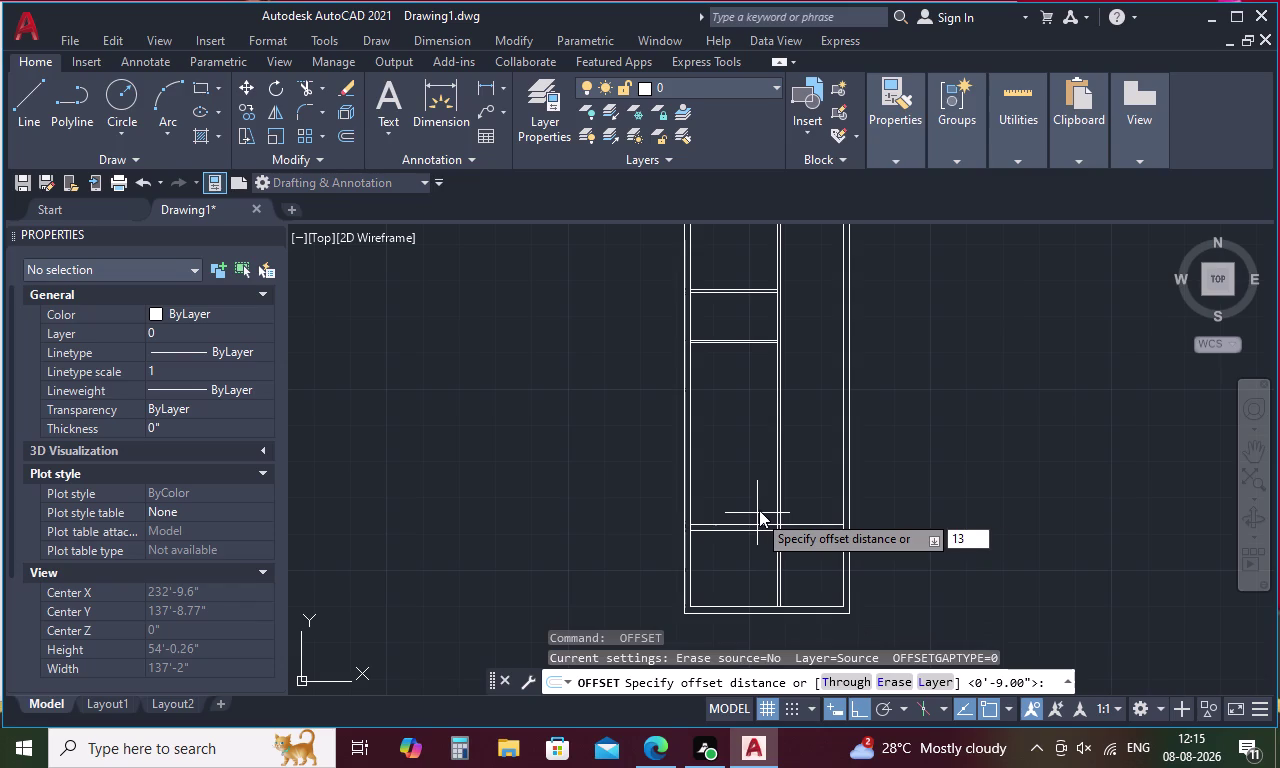
text('9)
text(")
key(space)
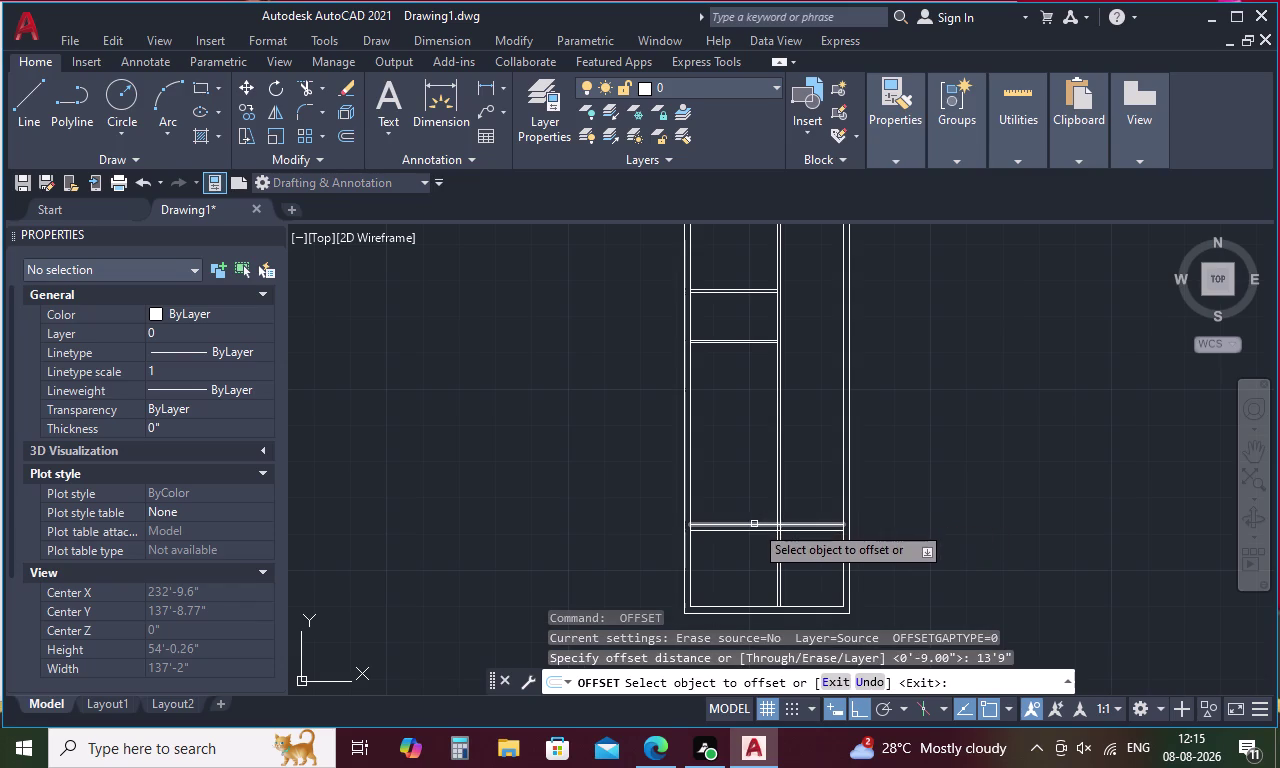
drag(765, 521, 768, 510)
click(767, 524)
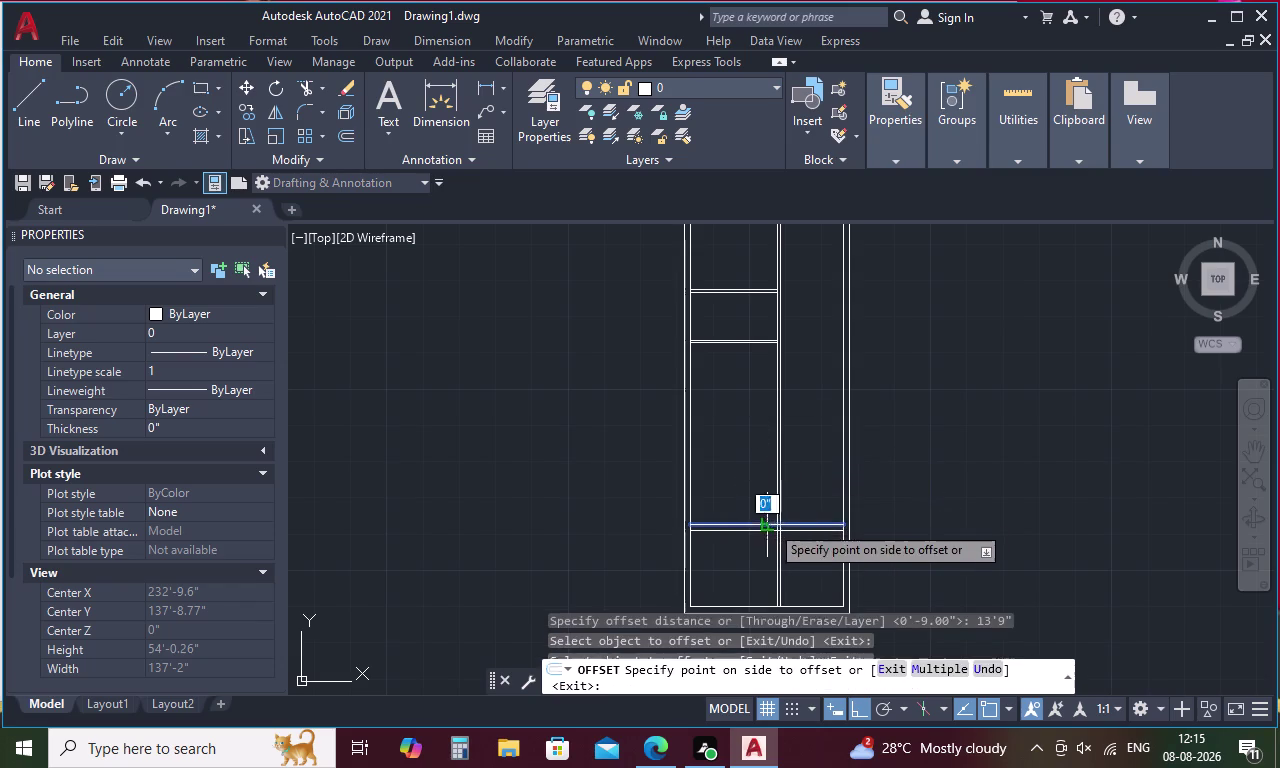
click(760, 471)
key(space)
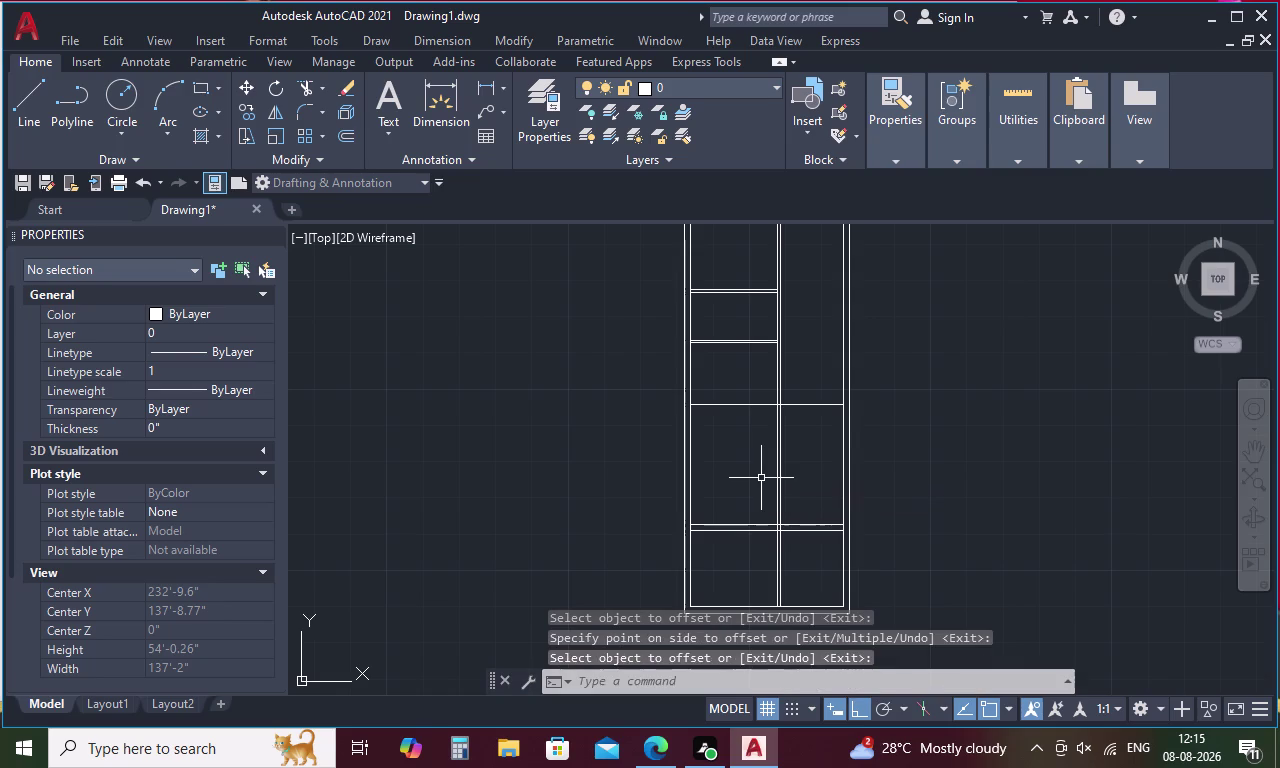
Double the newest partition with a line 9 inches above it.
key(space)
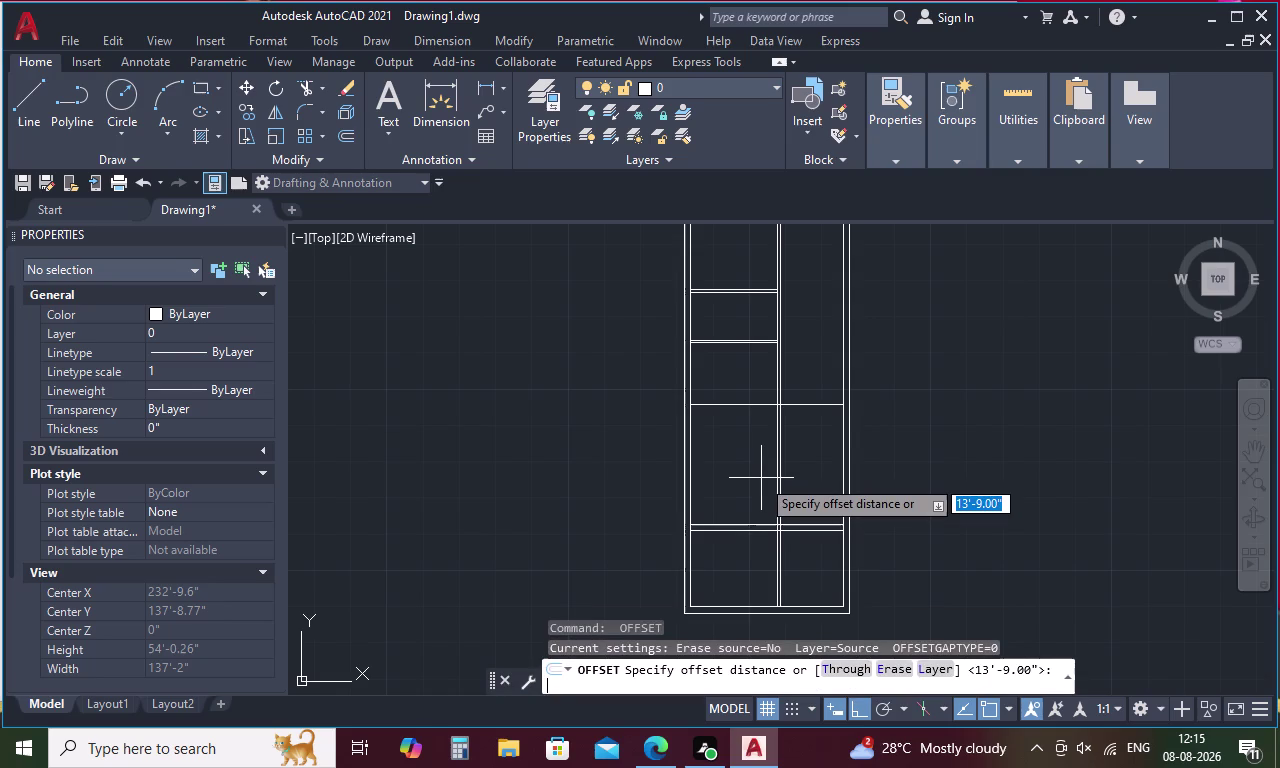
text(9)
key(space)
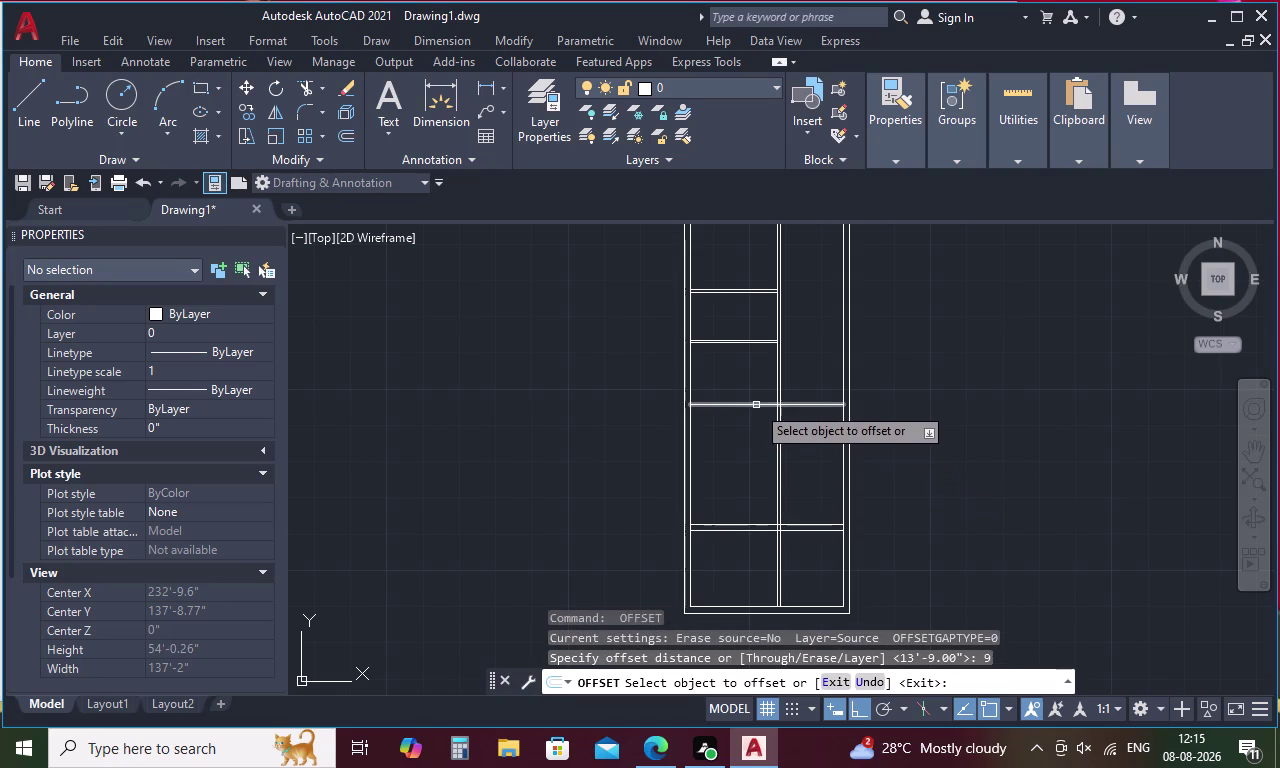
click(756, 403)
click(751, 372)
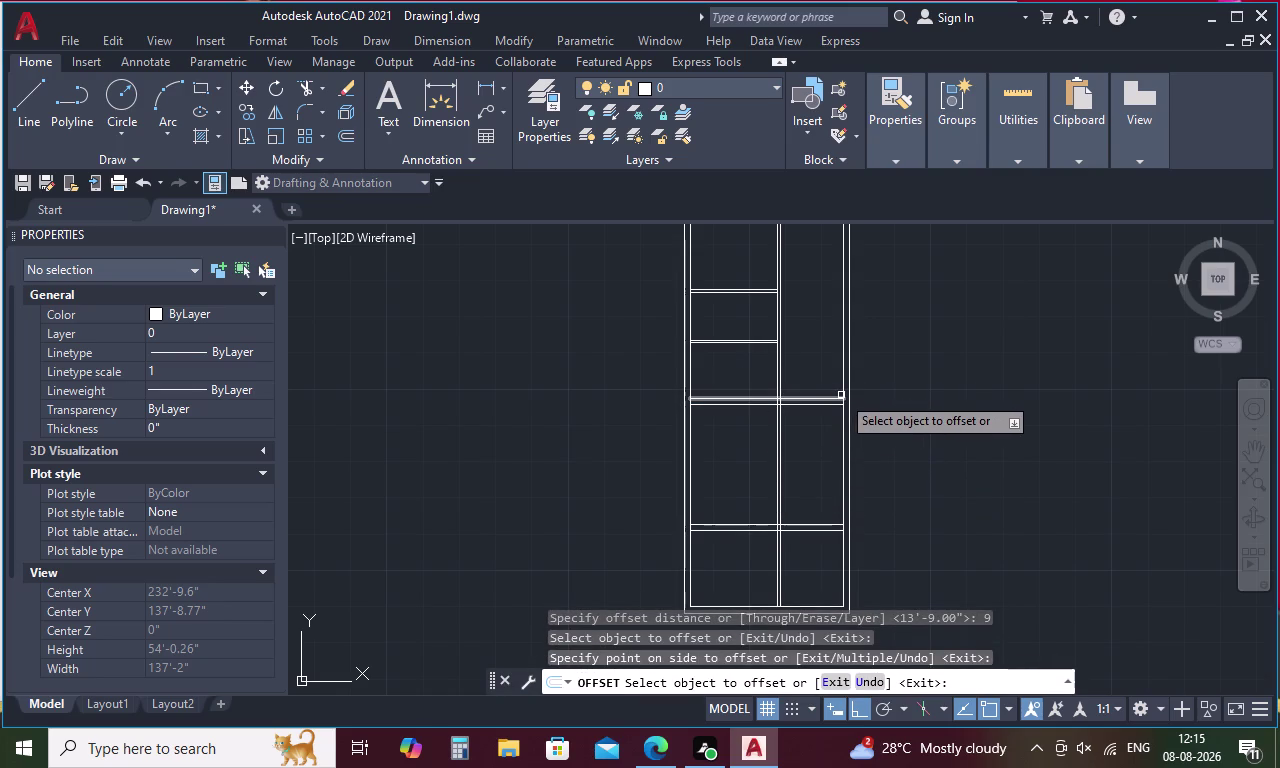
key(Escape)
scroll(up, 3)
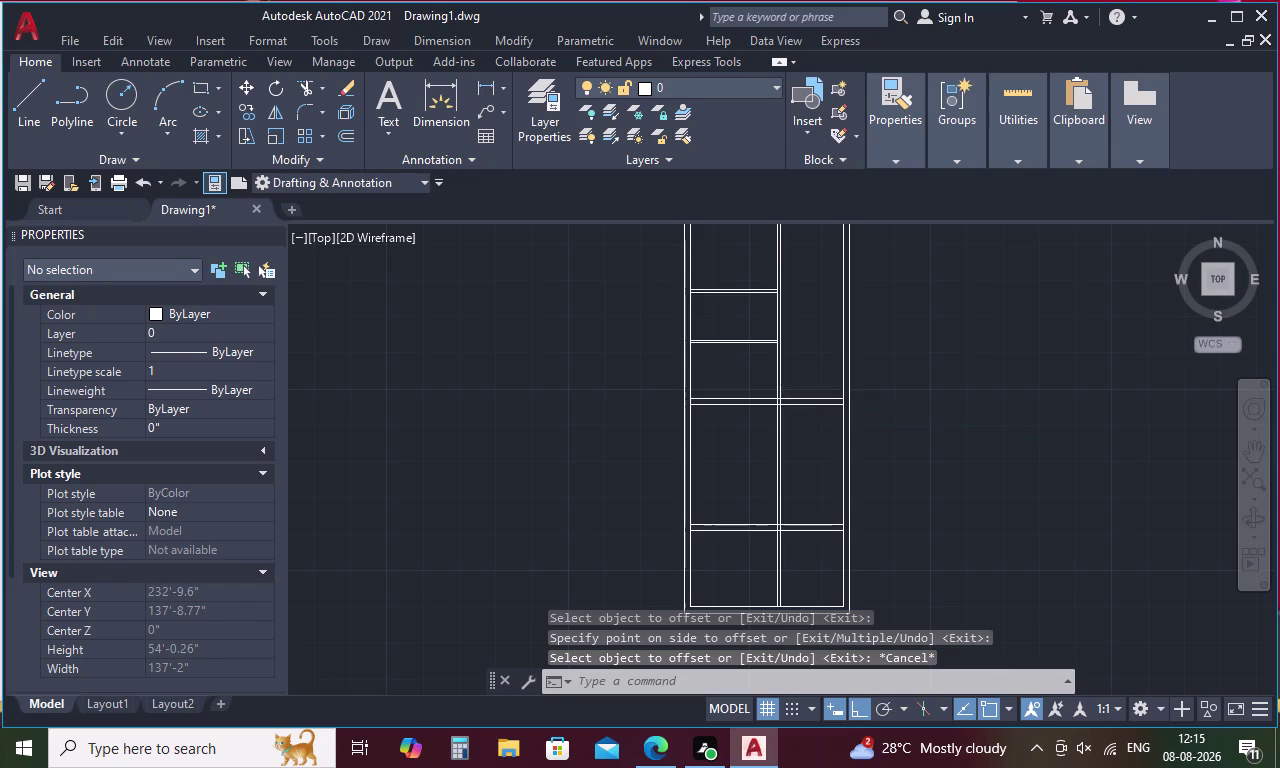
scroll(up, 3)
Fence-trim overlapping wall segments where partitions meet the walls.
text(TR)
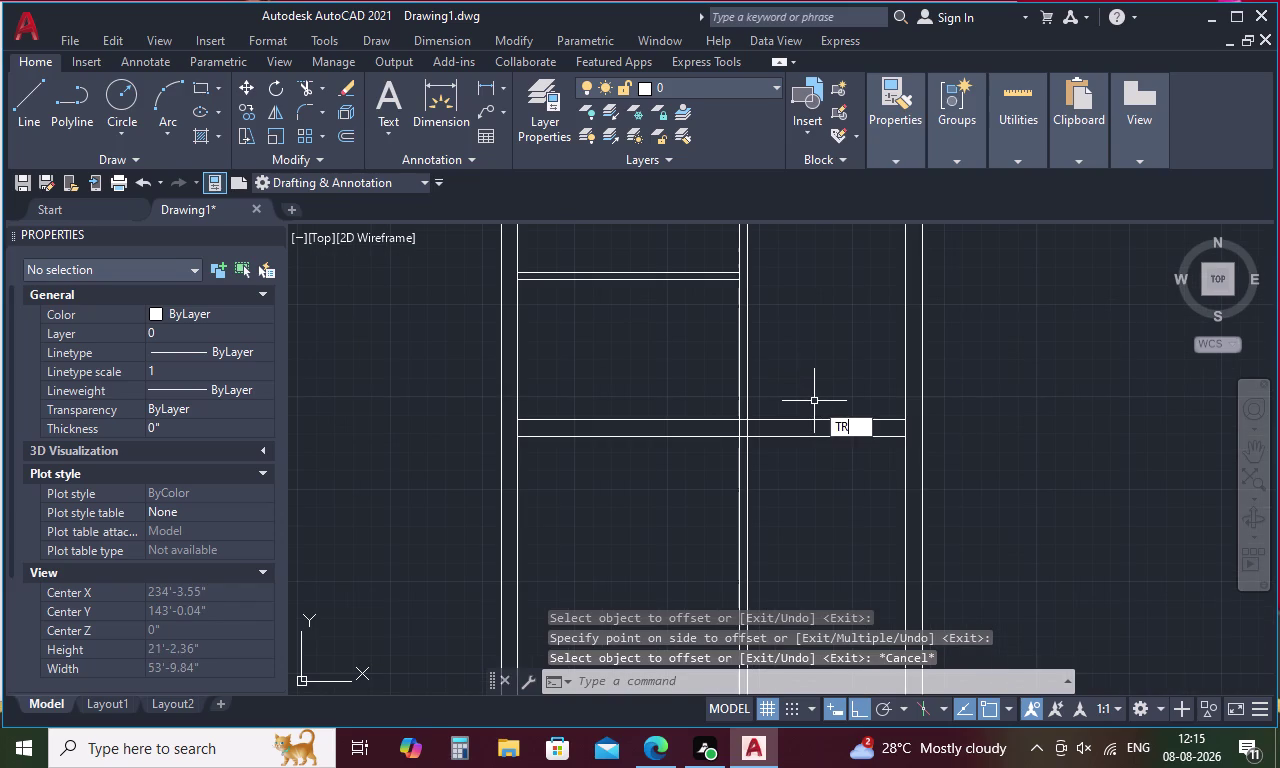
key(space)
drag(810, 405, 789, 478)
scroll(down, 3)
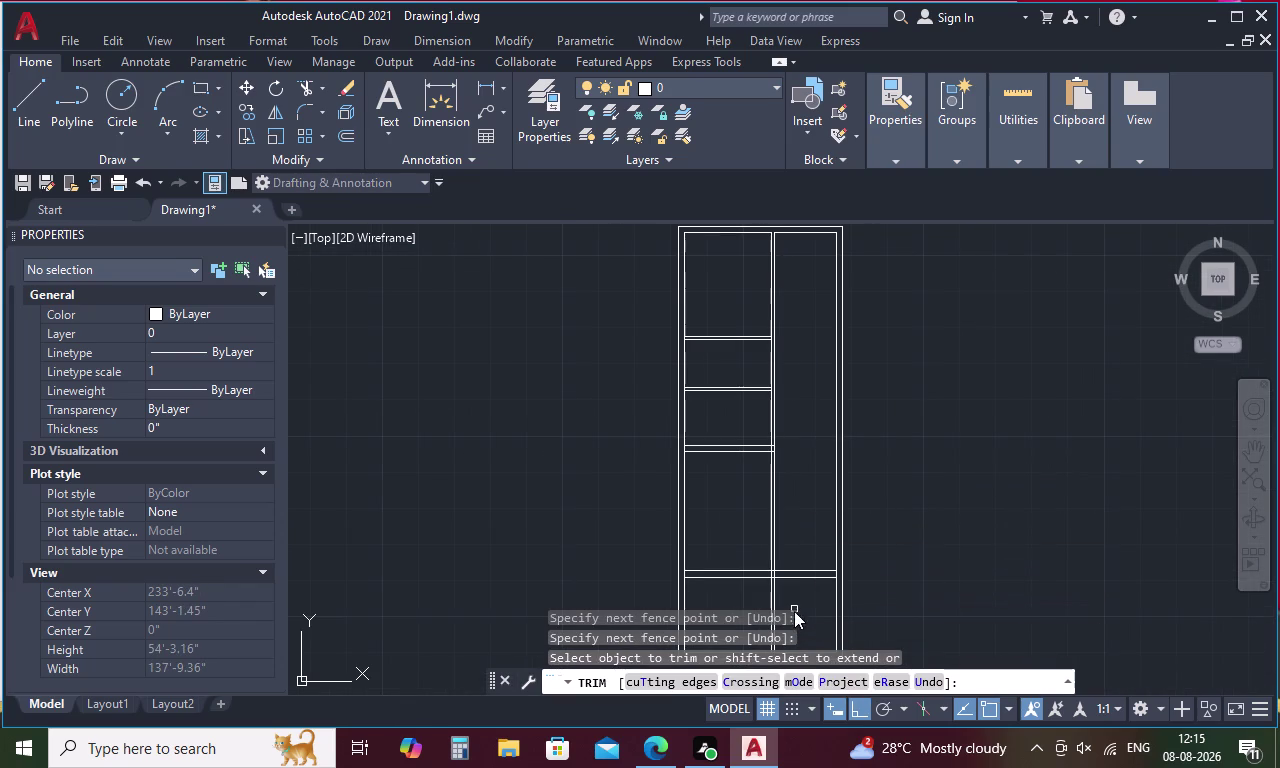
middle_drag(801, 594, 813, 475)
drag(807, 475, 762, 492)
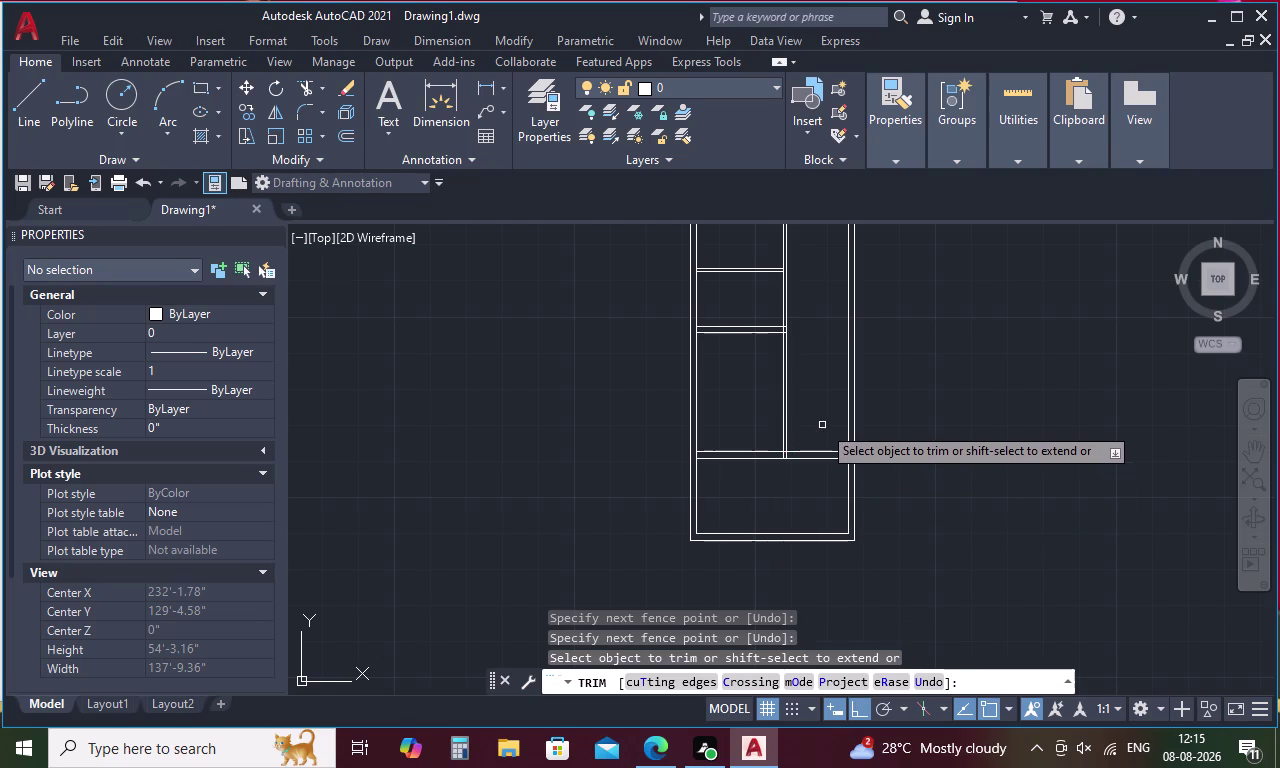
Trim more overlapping partition segments, undoing the mistaken cut through the centre wall.
middle_drag(815, 413, 808, 522)
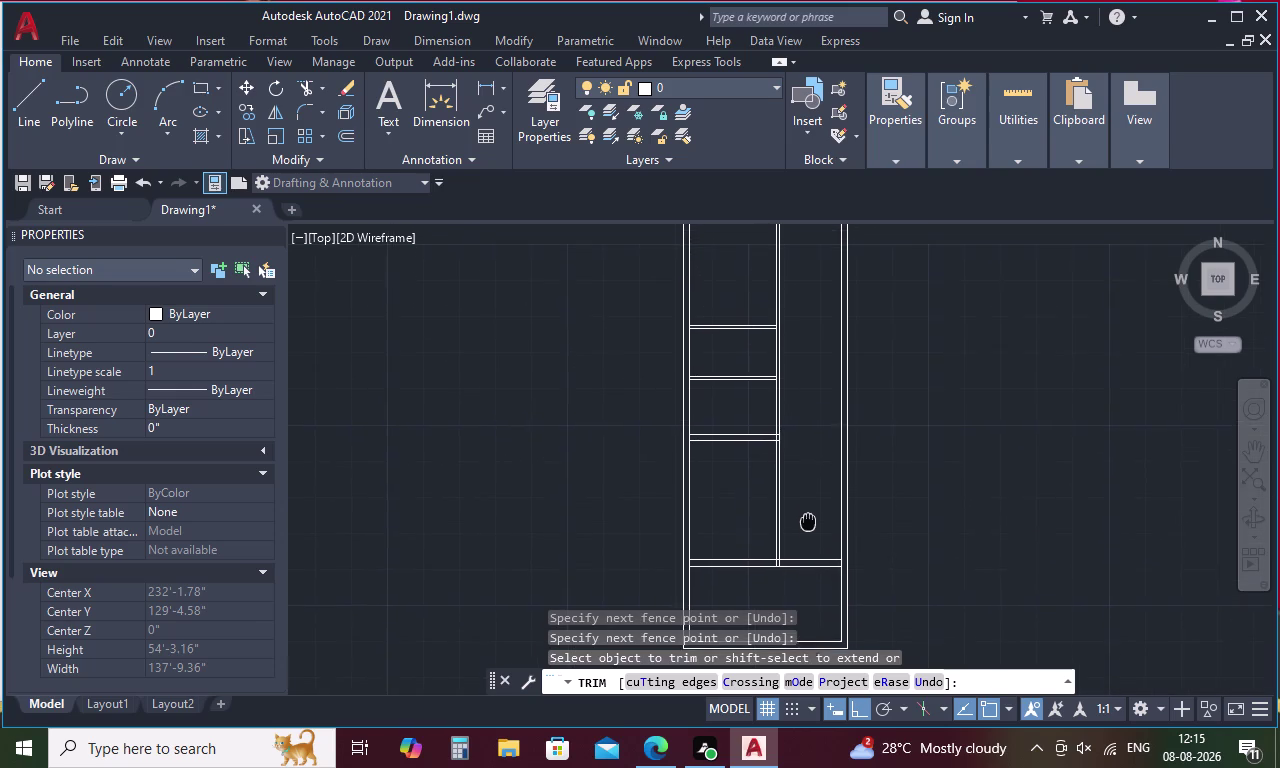
middle_drag(808, 522, 801, 591)
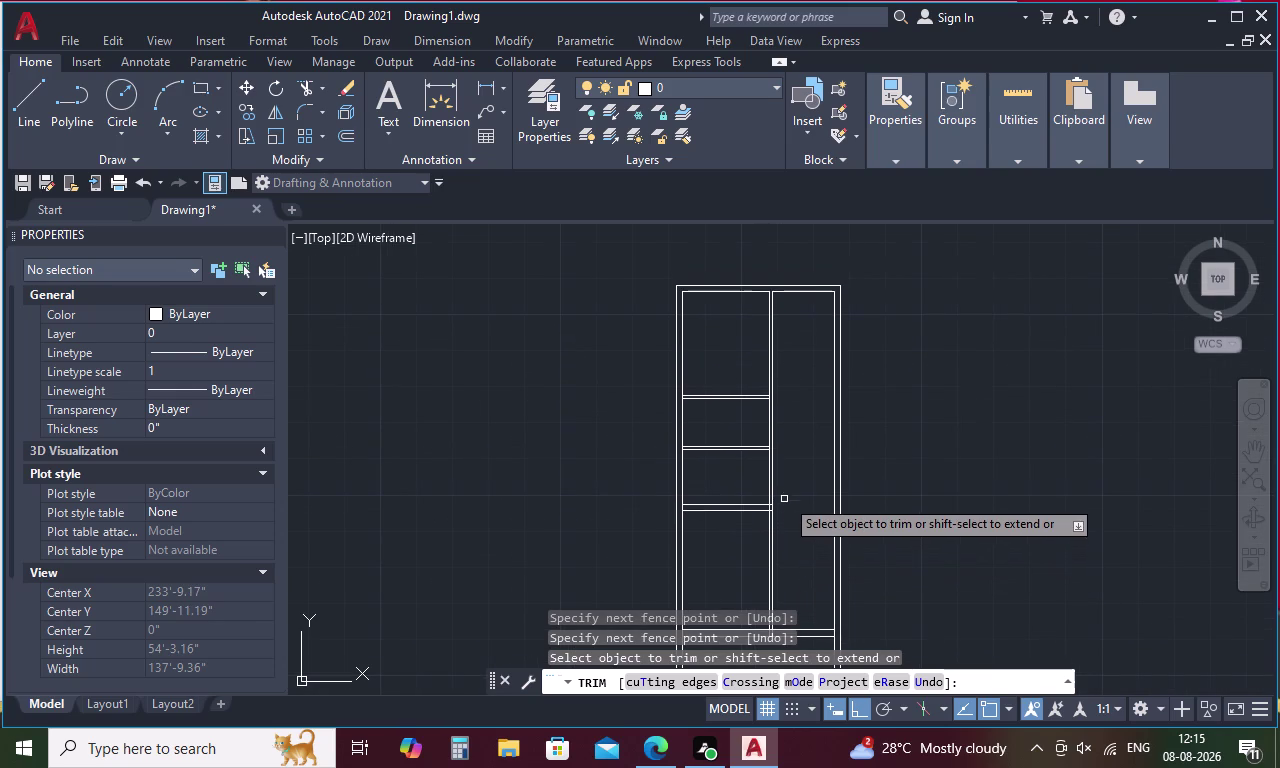
drag(790, 479, 771, 475)
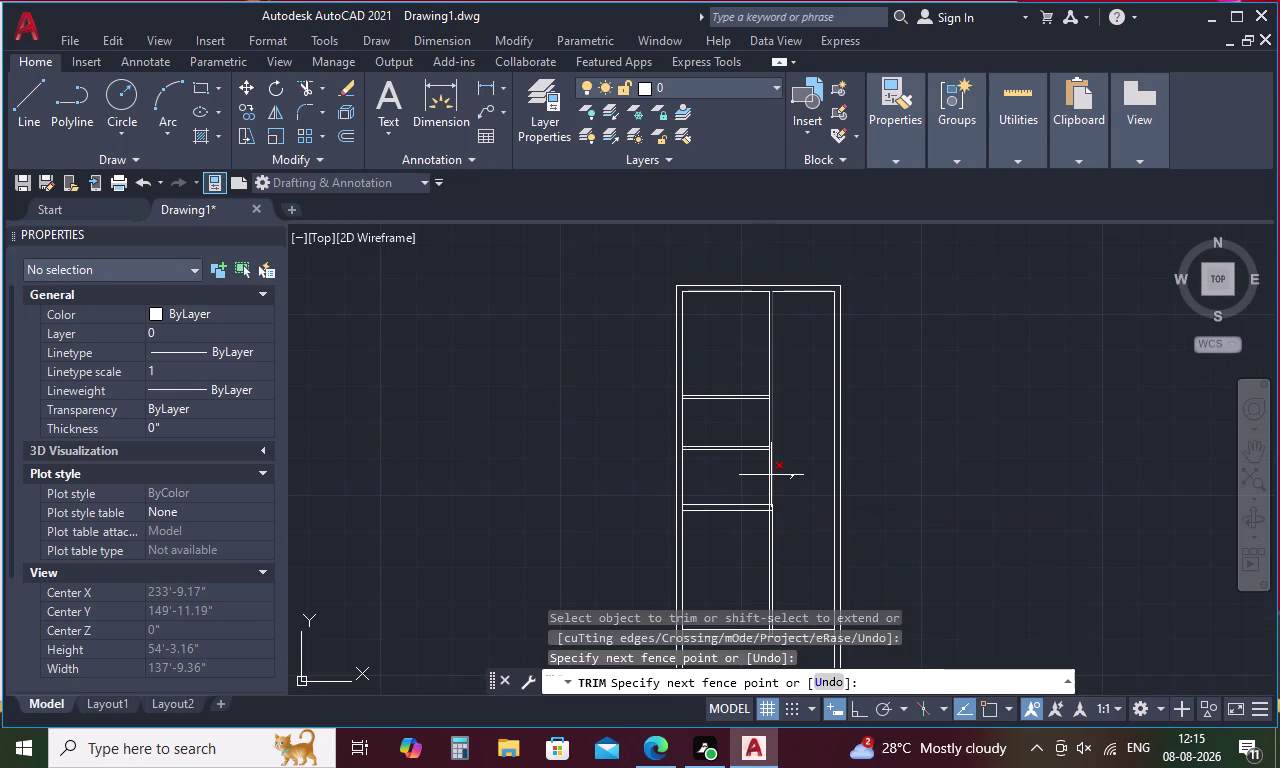
drag(771, 475, 739, 475)
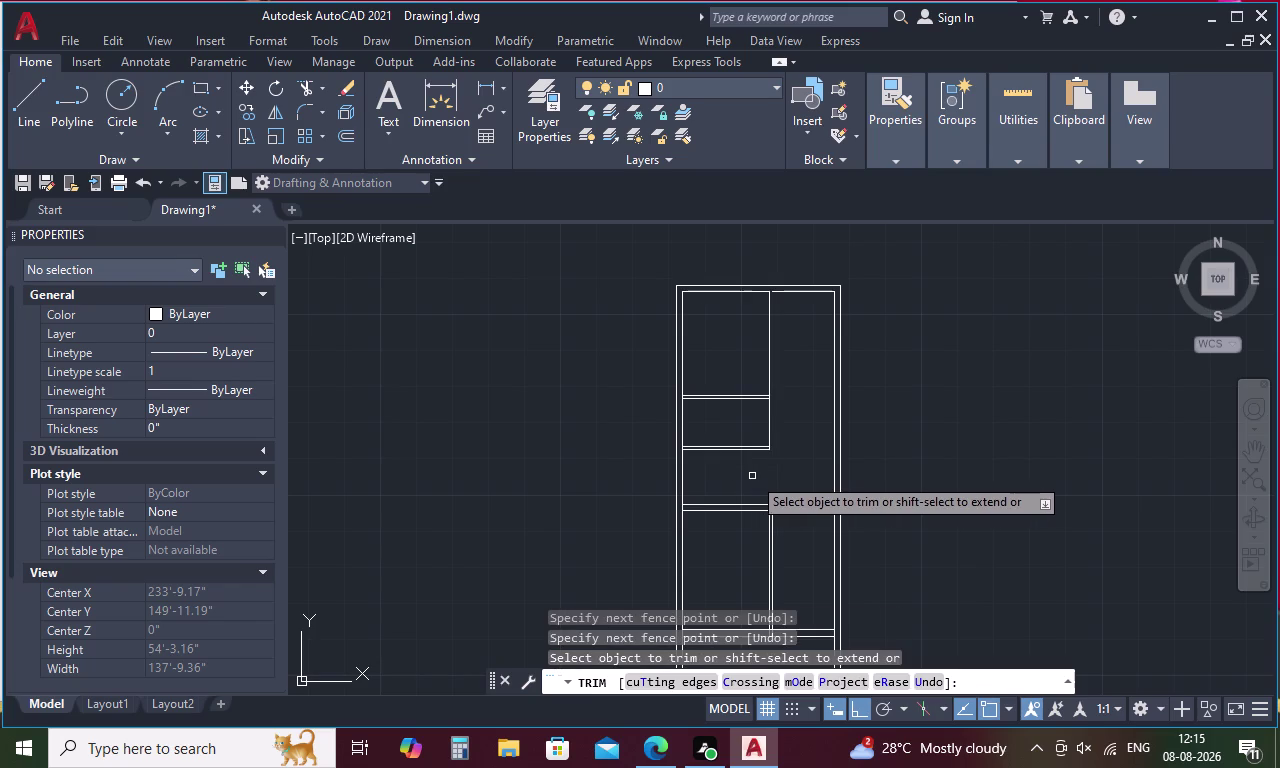
key(ctrl+z)
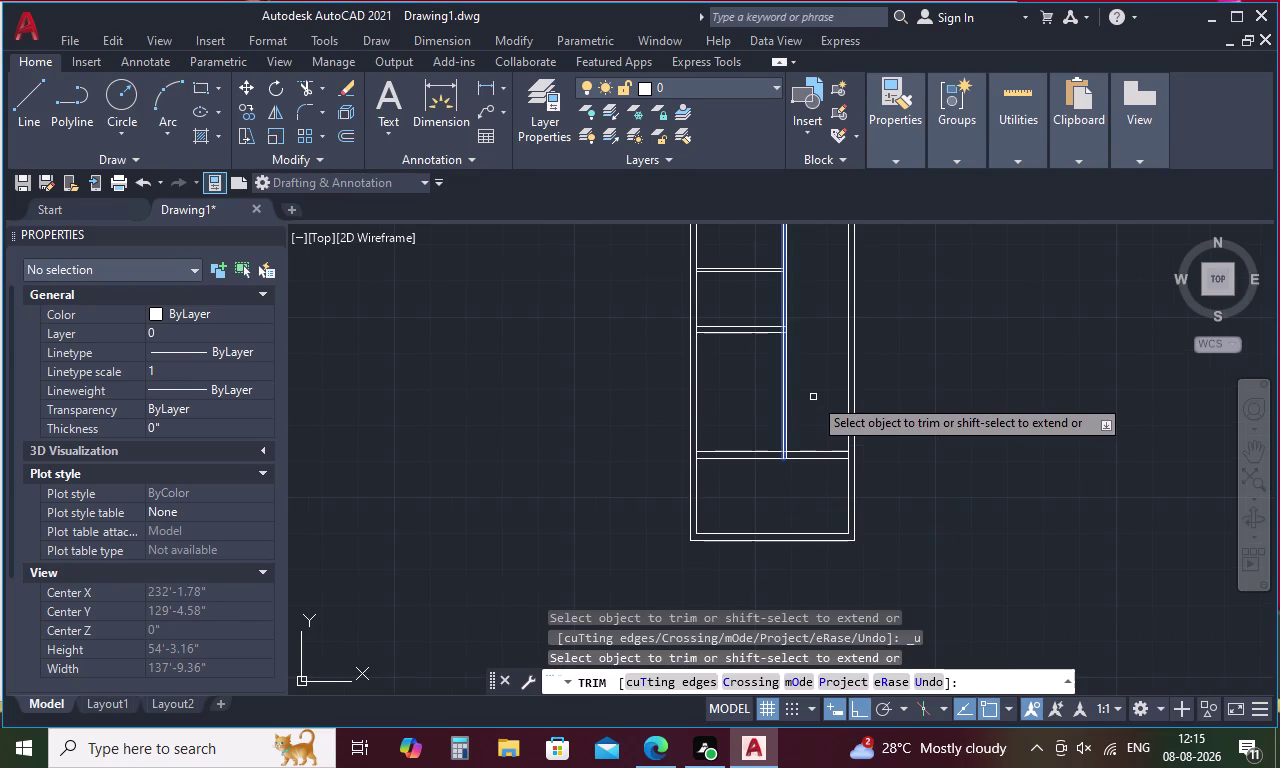
middle_drag(810, 400, 793, 474)
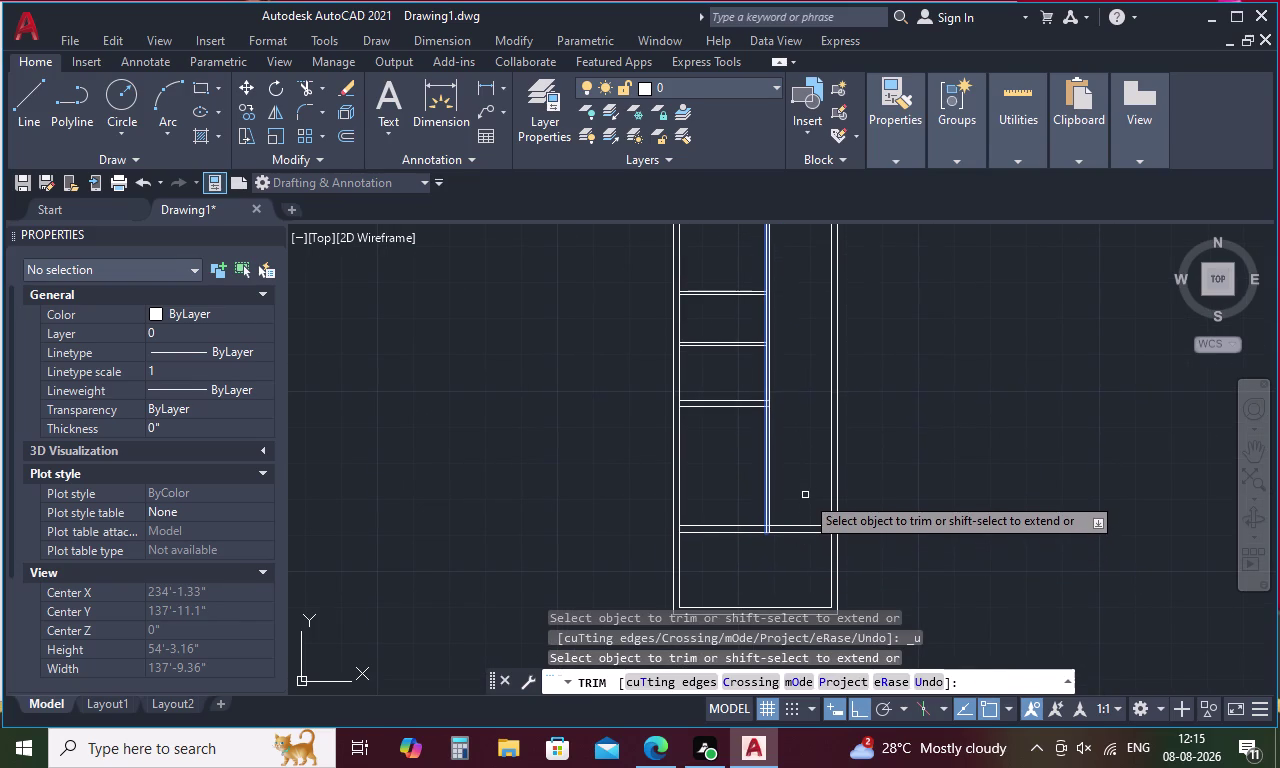
Pan out to show the whole floor plan and end the trim.
scroll(down, 3)
middle_drag(790, 453, 790, 458)
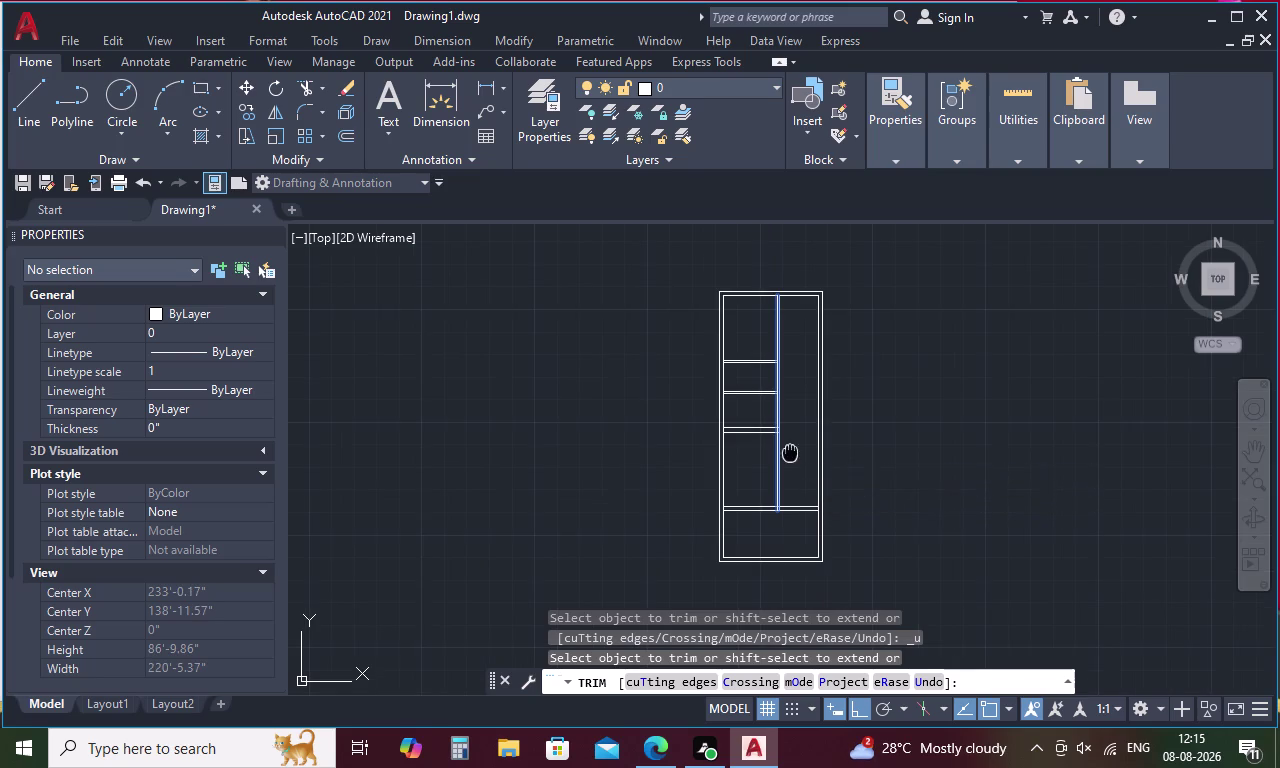
middle_drag(790, 458, 791, 569)
middle_drag(790, 534, 786, 478)
scroll(up, 3)
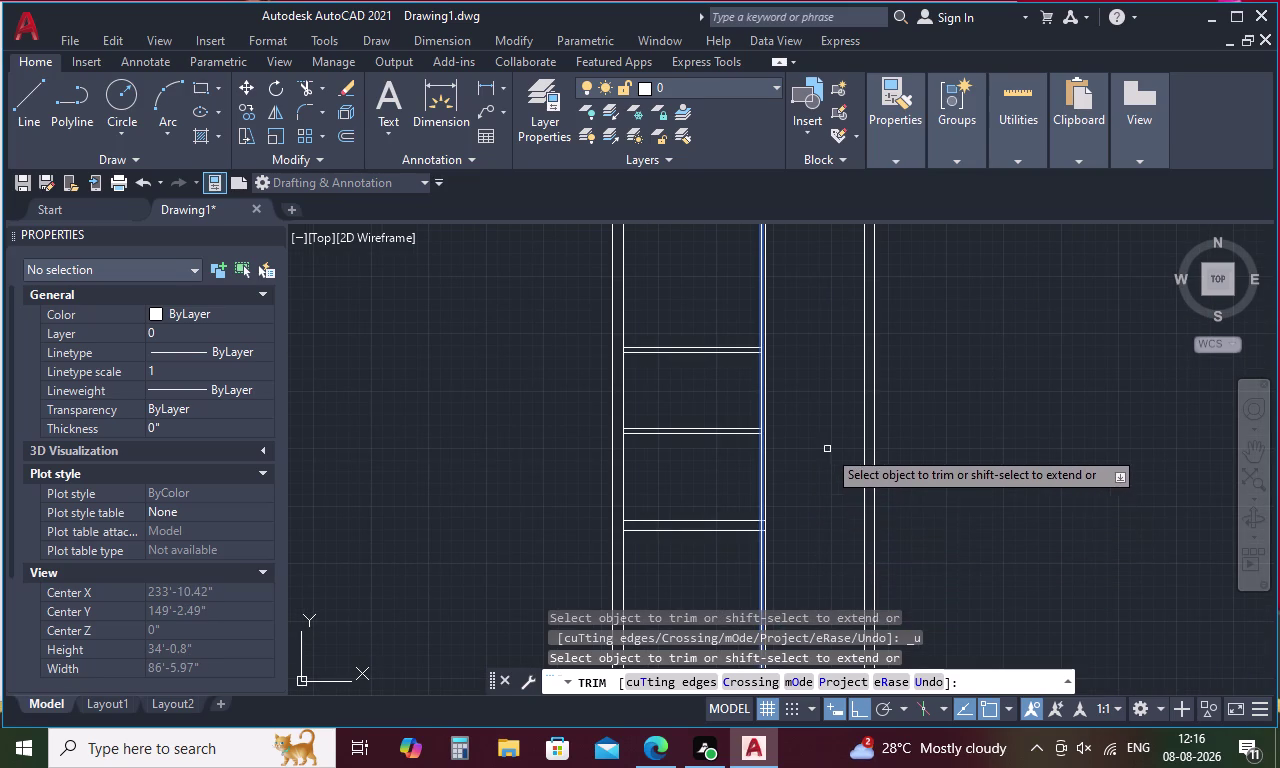
middle_drag(807, 411, 810, 504)
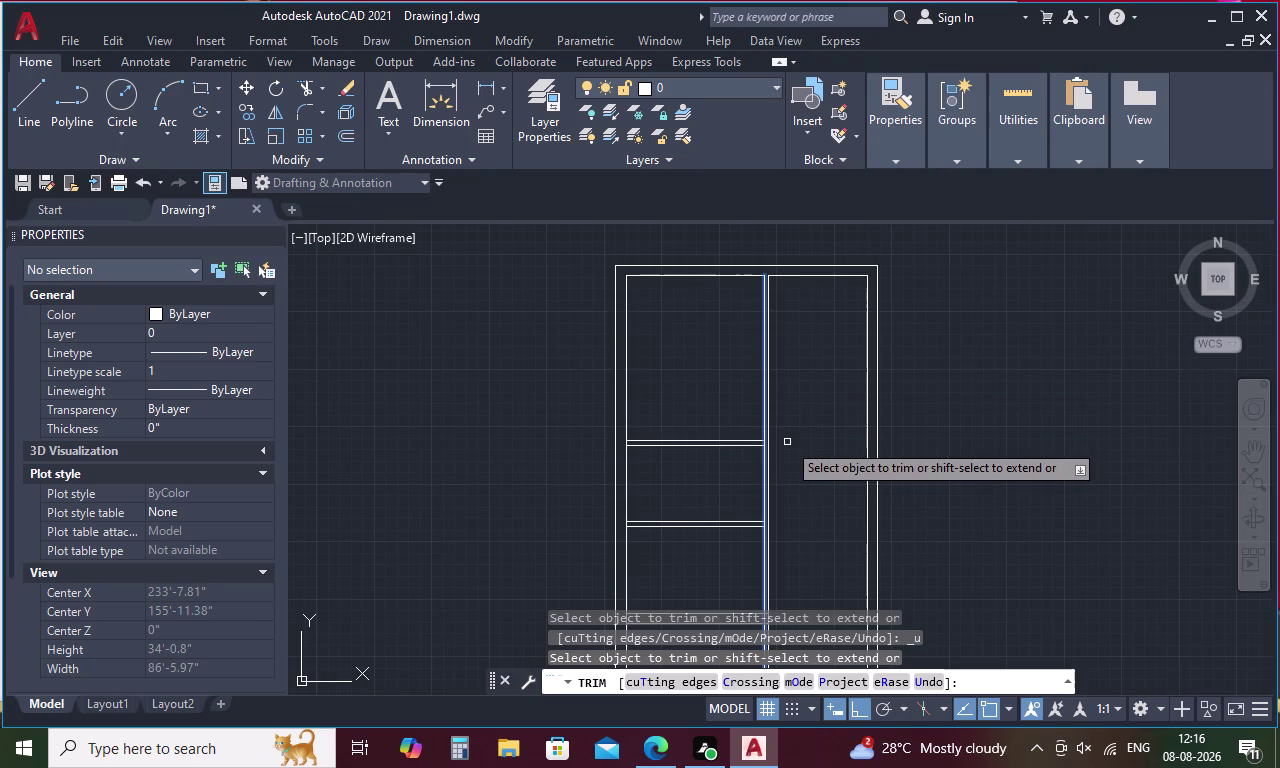
key(Escape)
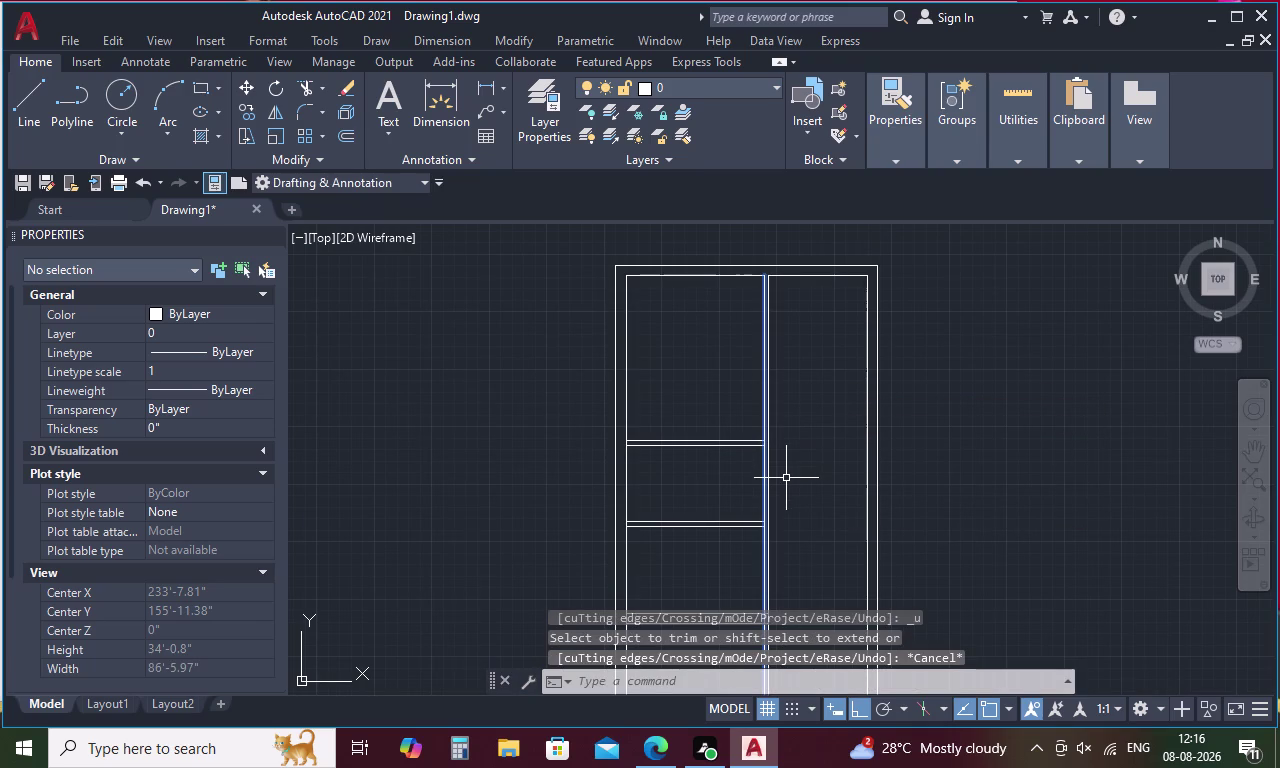
Try extending four partition and inner wall lines with EXTEND, then cancel.
text(EX)
key(space)
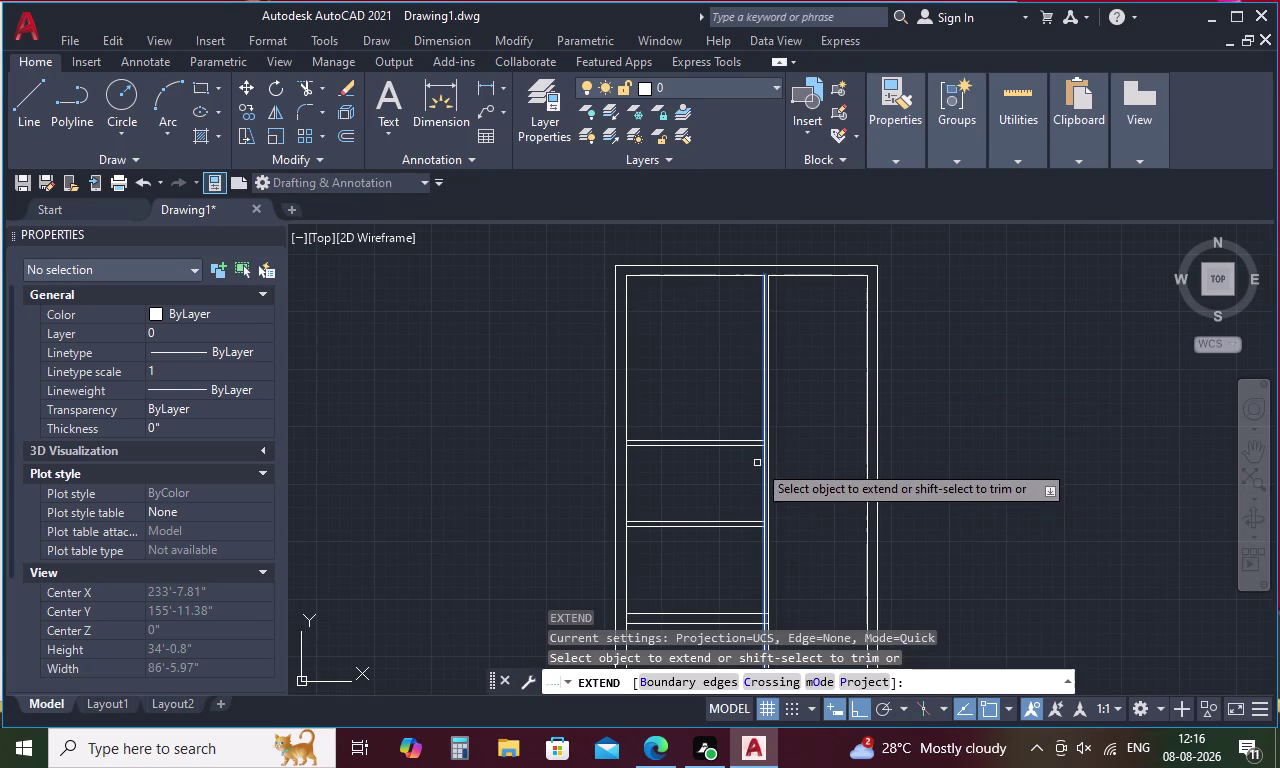
click(751, 448)
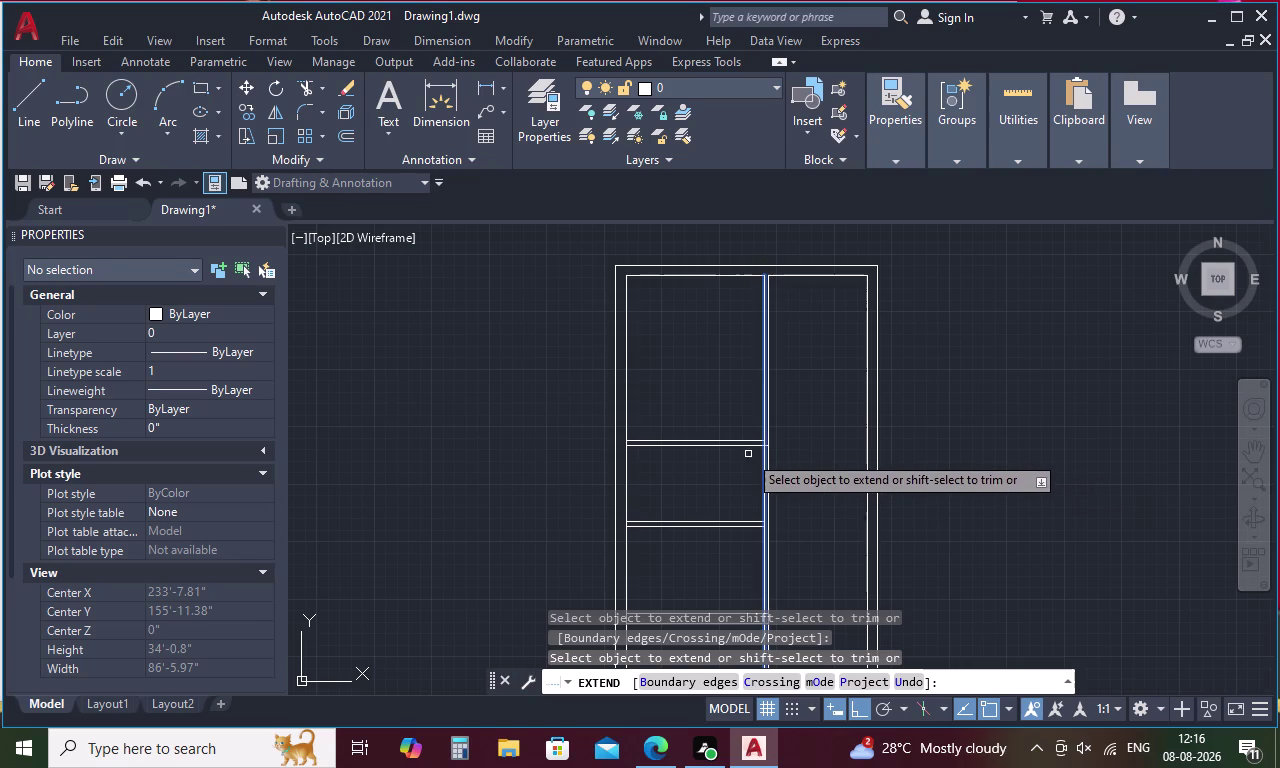
click(745, 440)
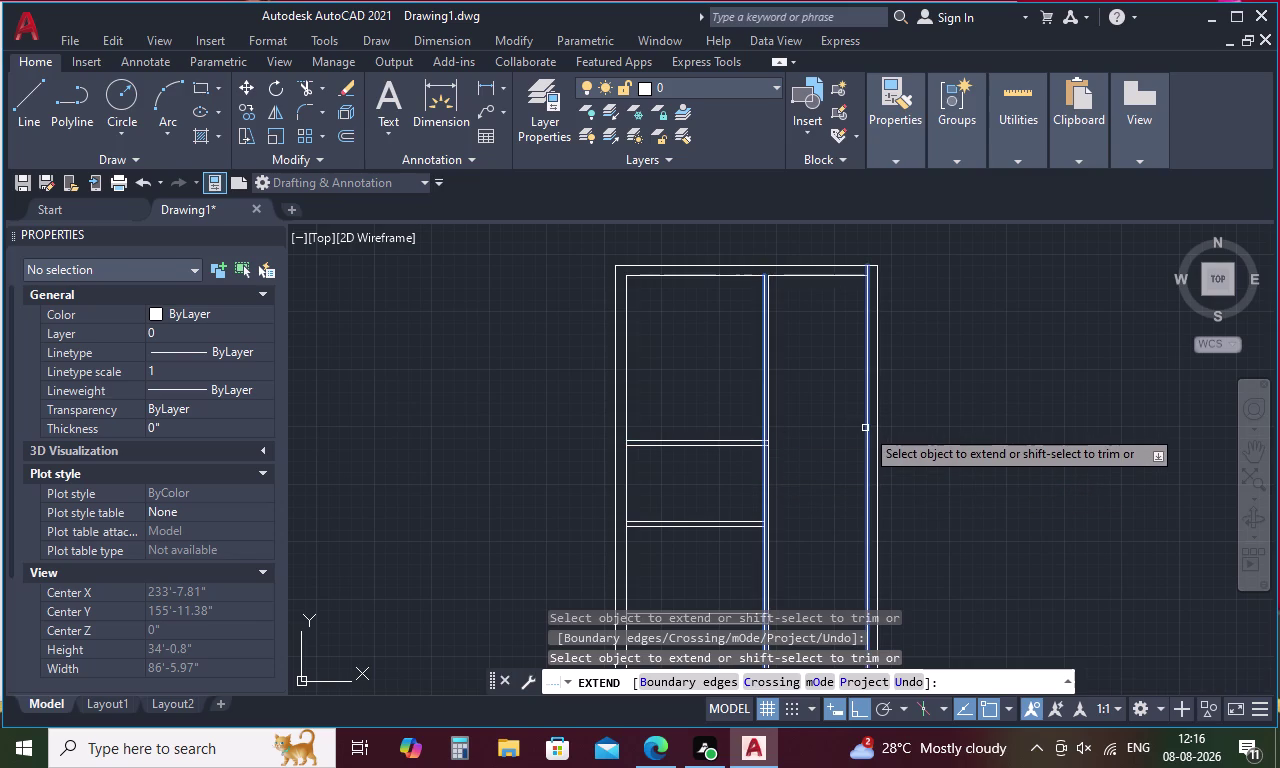
click(750, 527)
click(754, 521)
key(Escape)
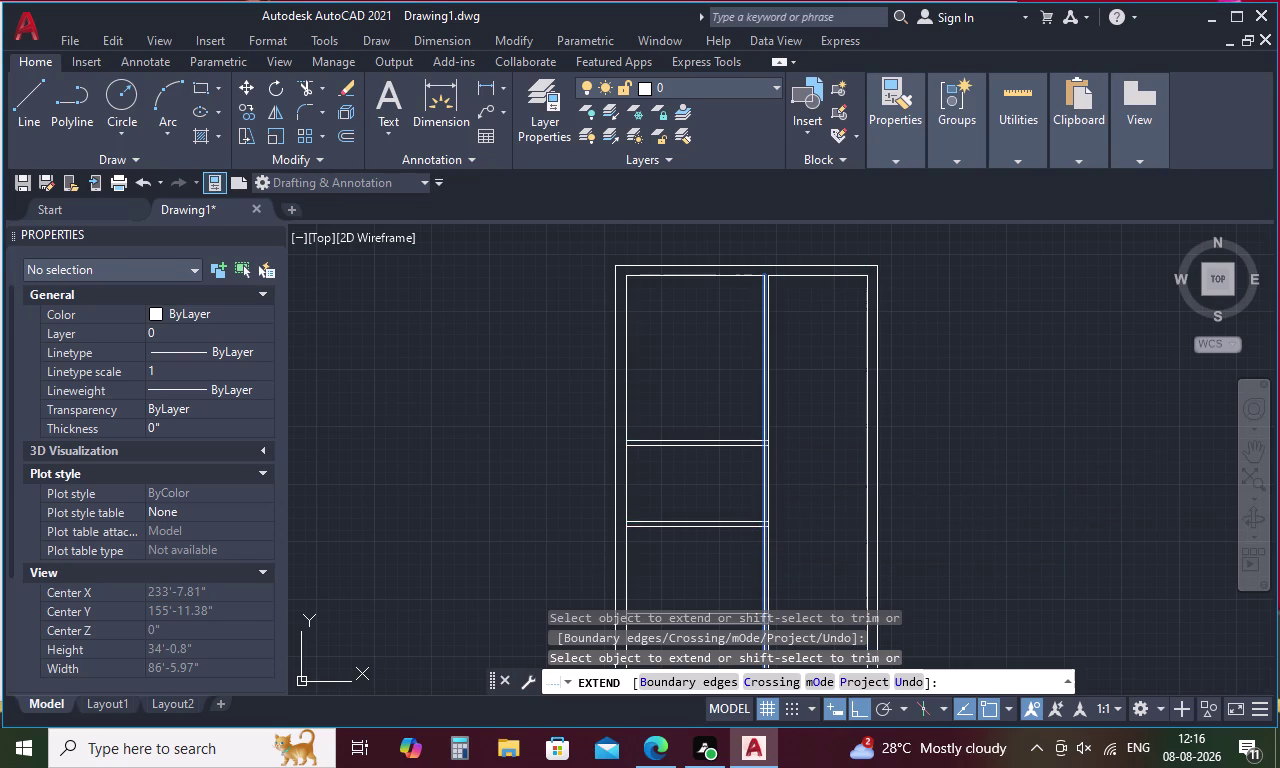
Trim the two partition ends overhanging the central wall junctions.
key(t)
text(R)
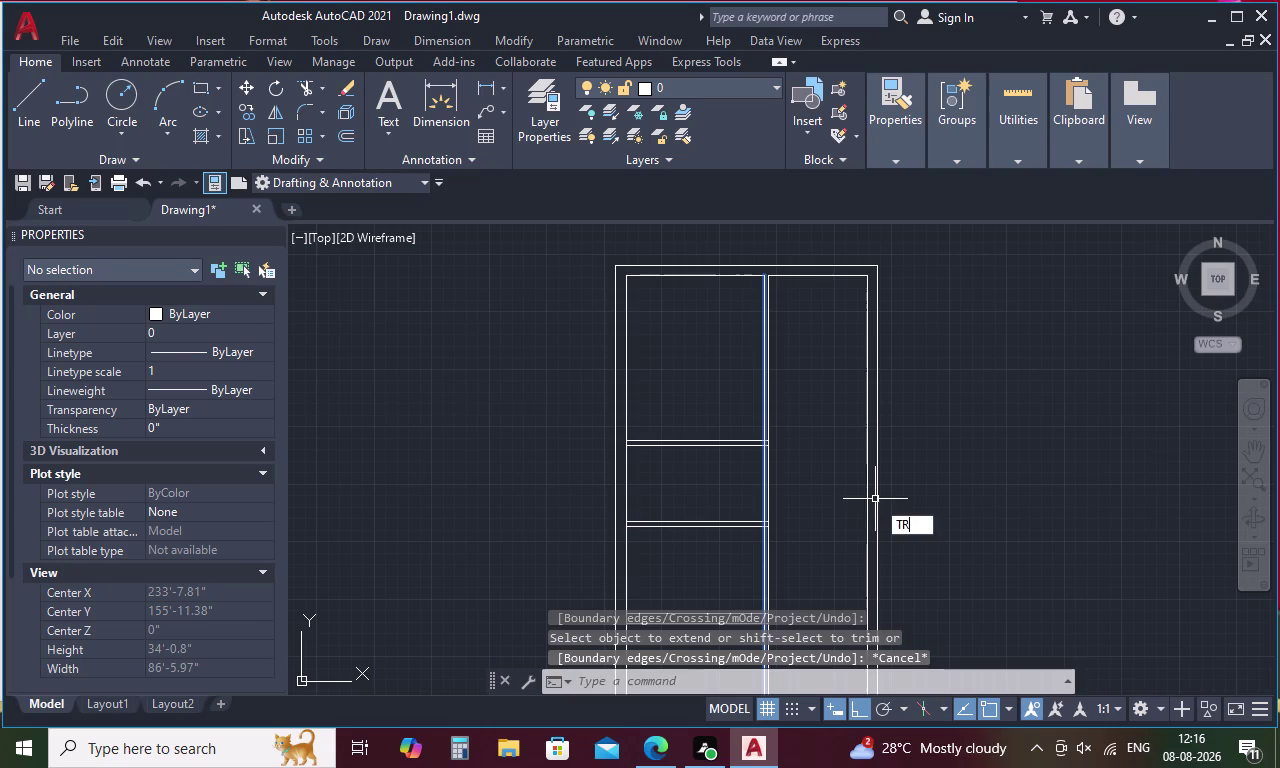
key(space)
scroll(up, 3)
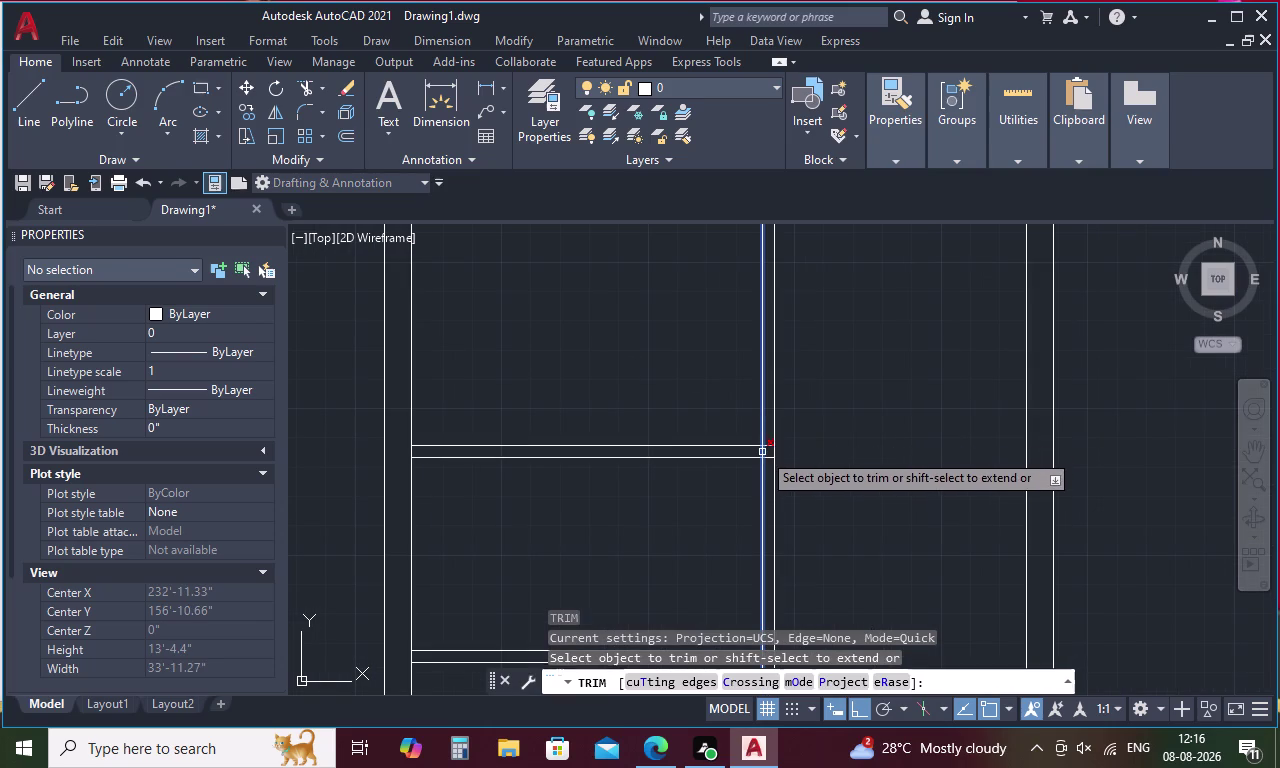
click(762, 452)
scroll(down, 3)
middle_drag(739, 509, 761, 411)
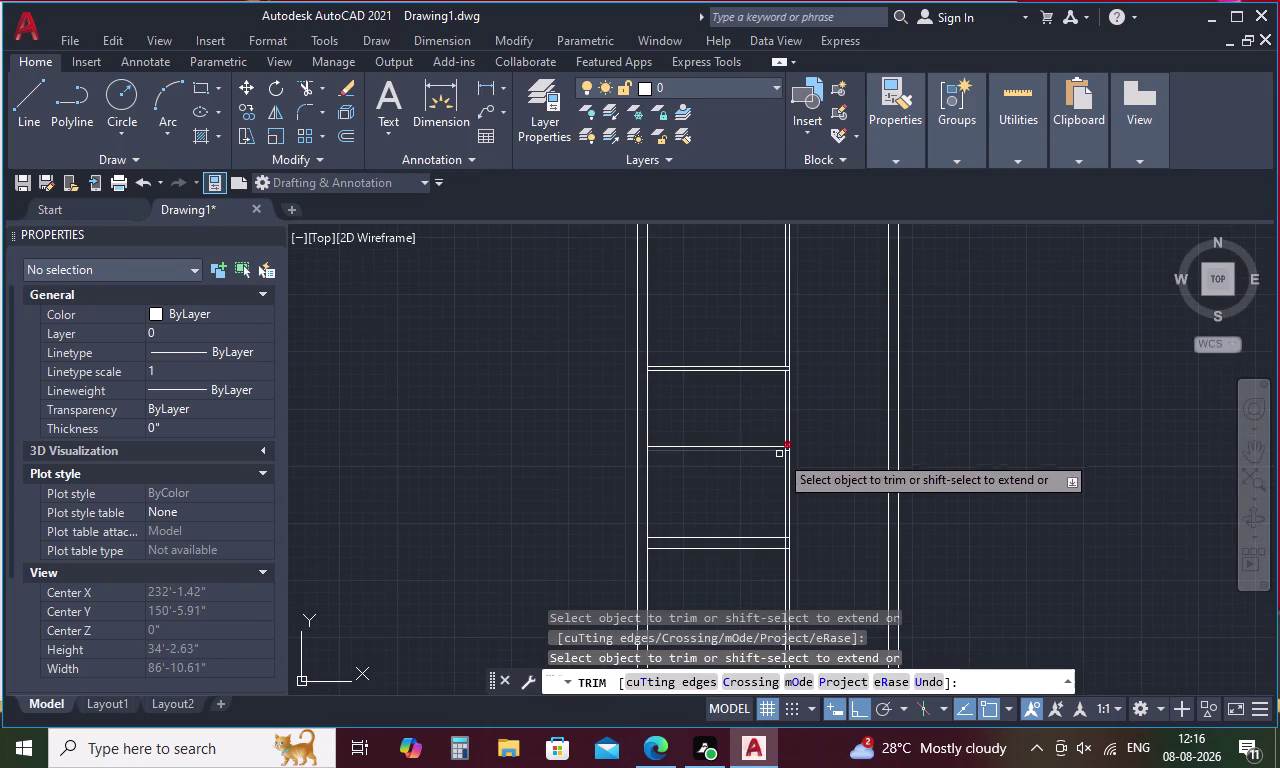
scroll(up, 3)
click(797, 423)
scroll(down, 3)
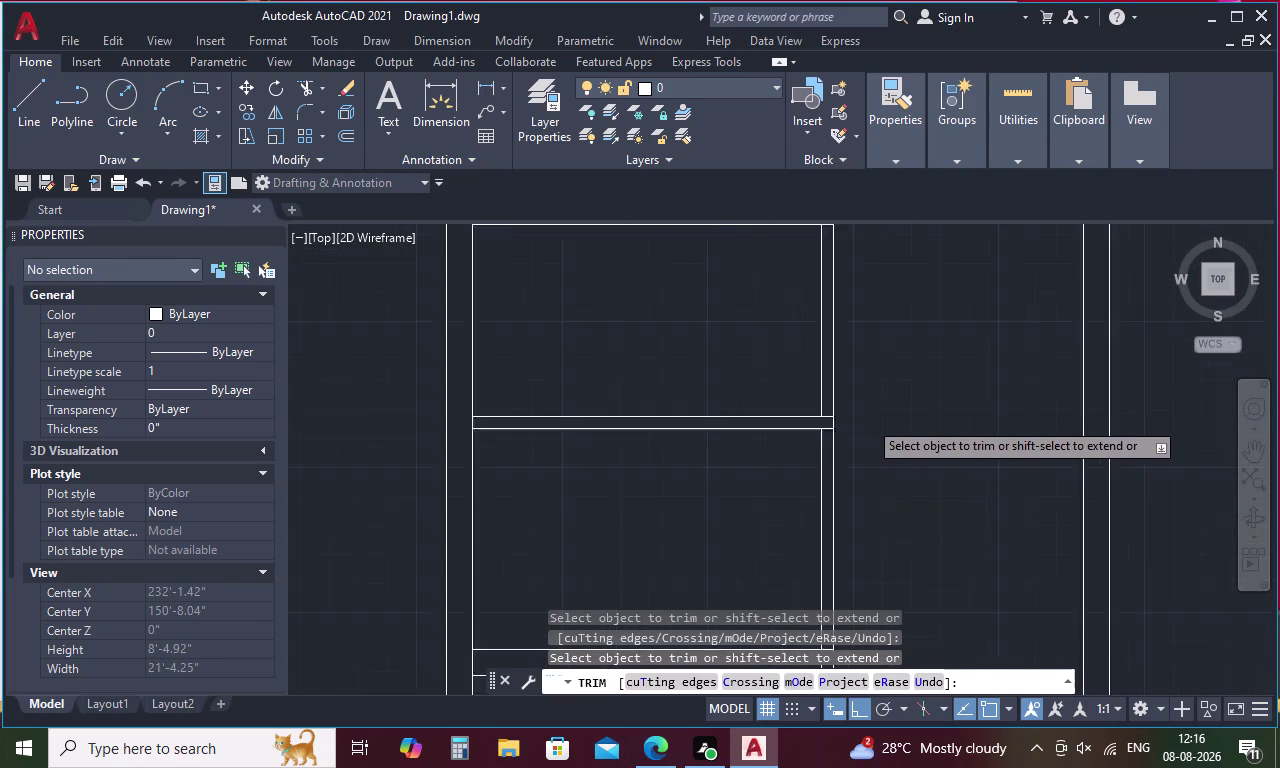
key(Escape)
Offset the inner wall line 3'8" left, then undo the mistaken extra copies.
key(o)
key(space)
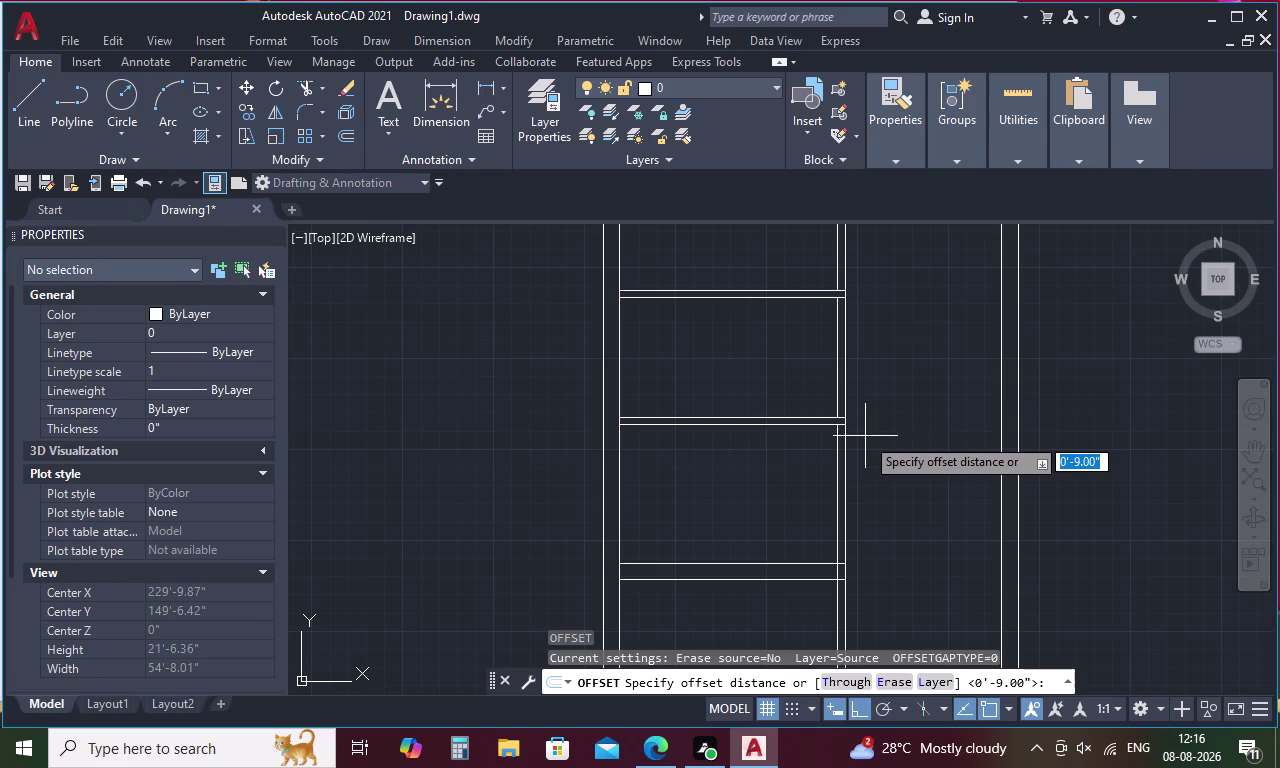
key(3)
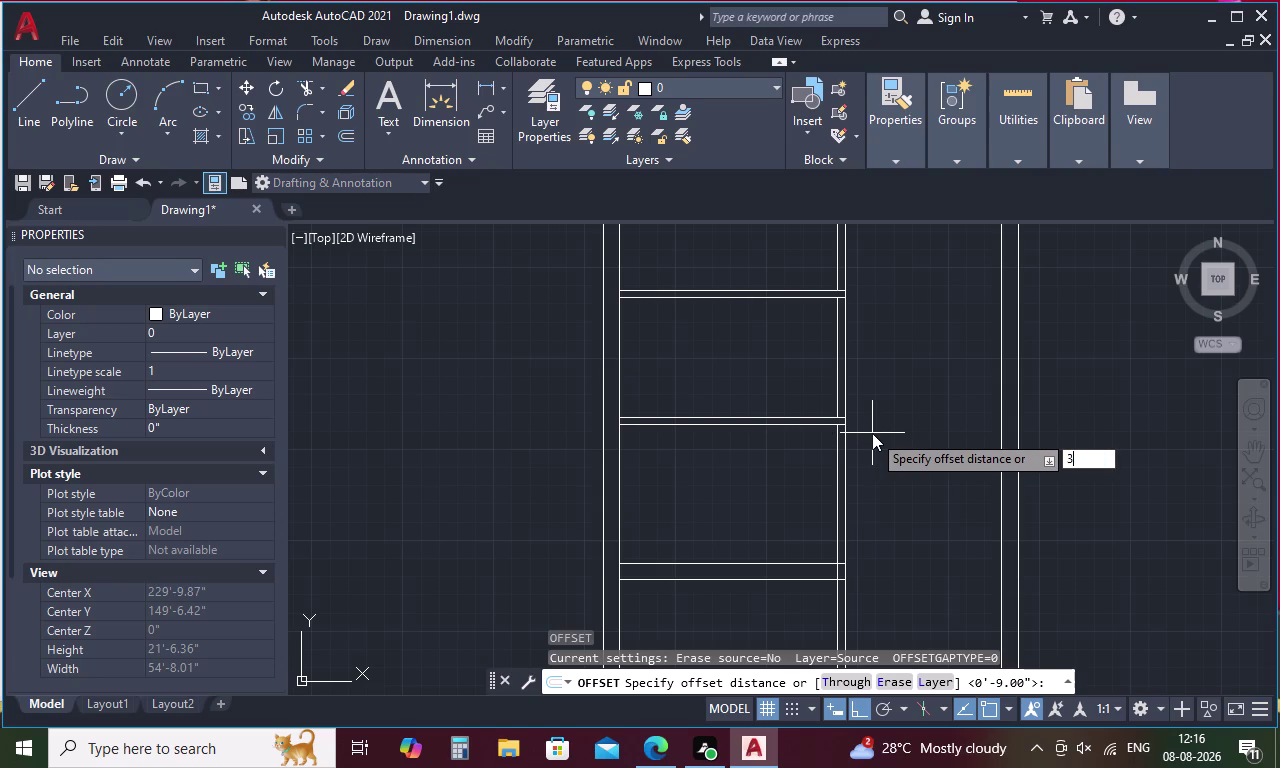
key(apostrophe)
key(8)
text(")
key(space)
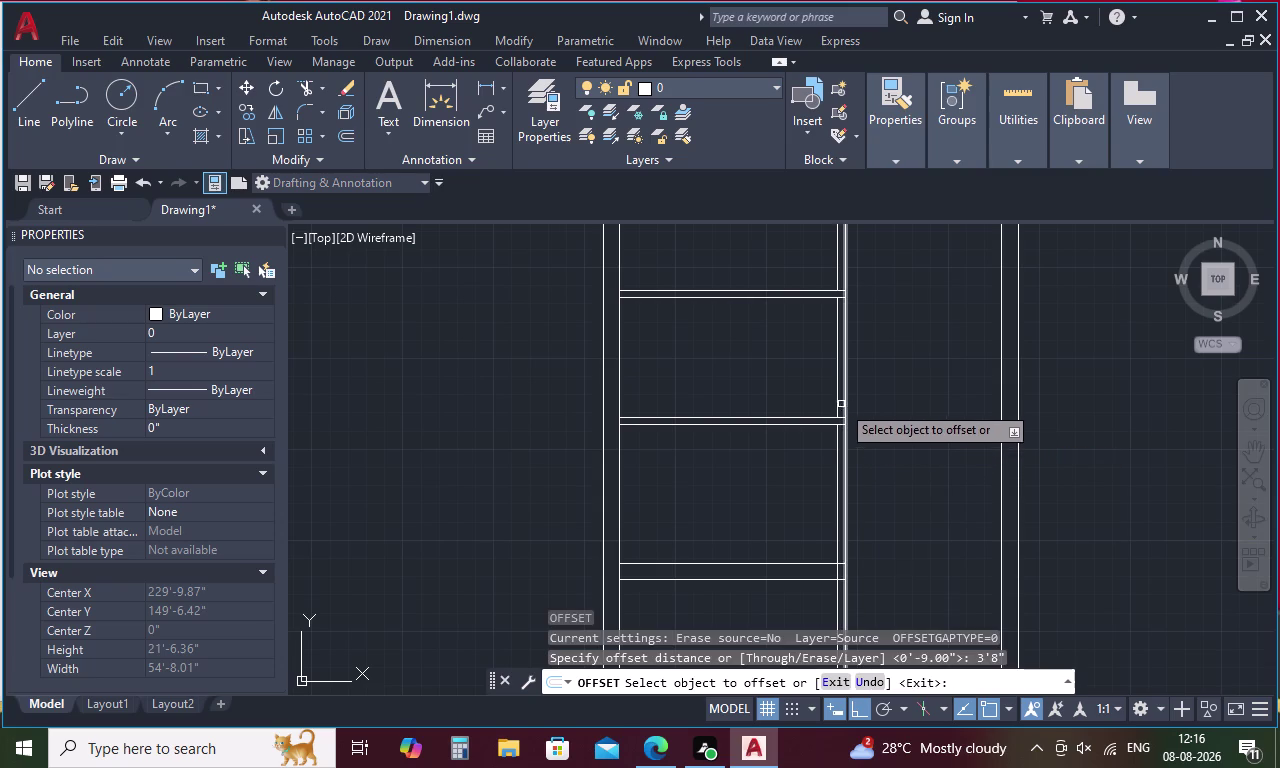
click(838, 388)
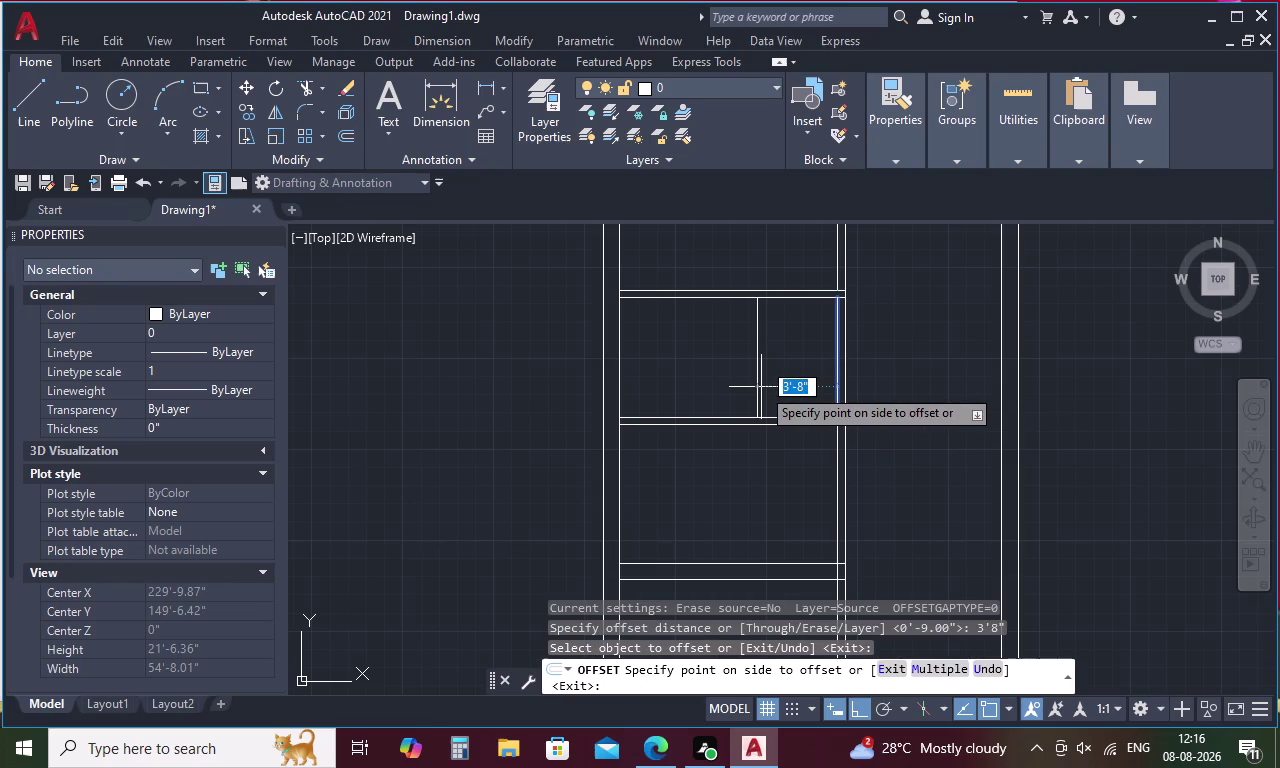
click(761, 387)
text(4)
key(space)
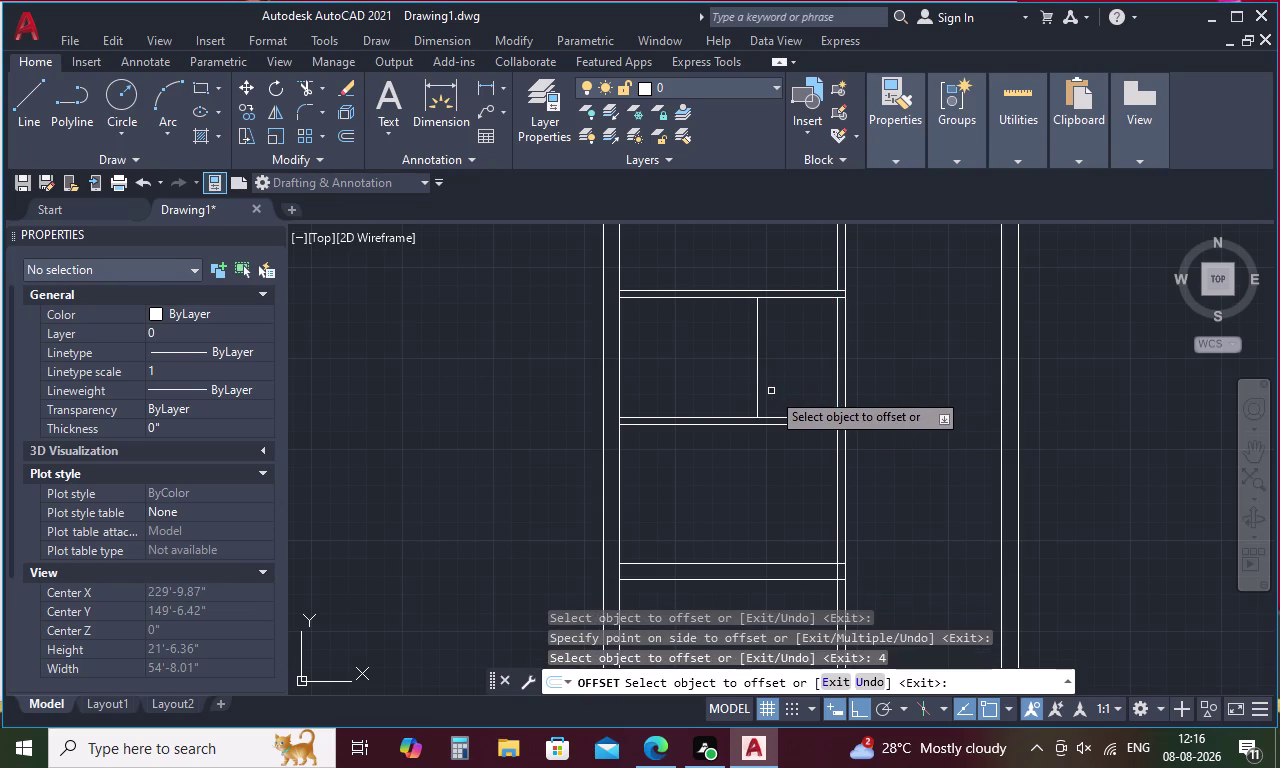
click(759, 380)
click(721, 378)
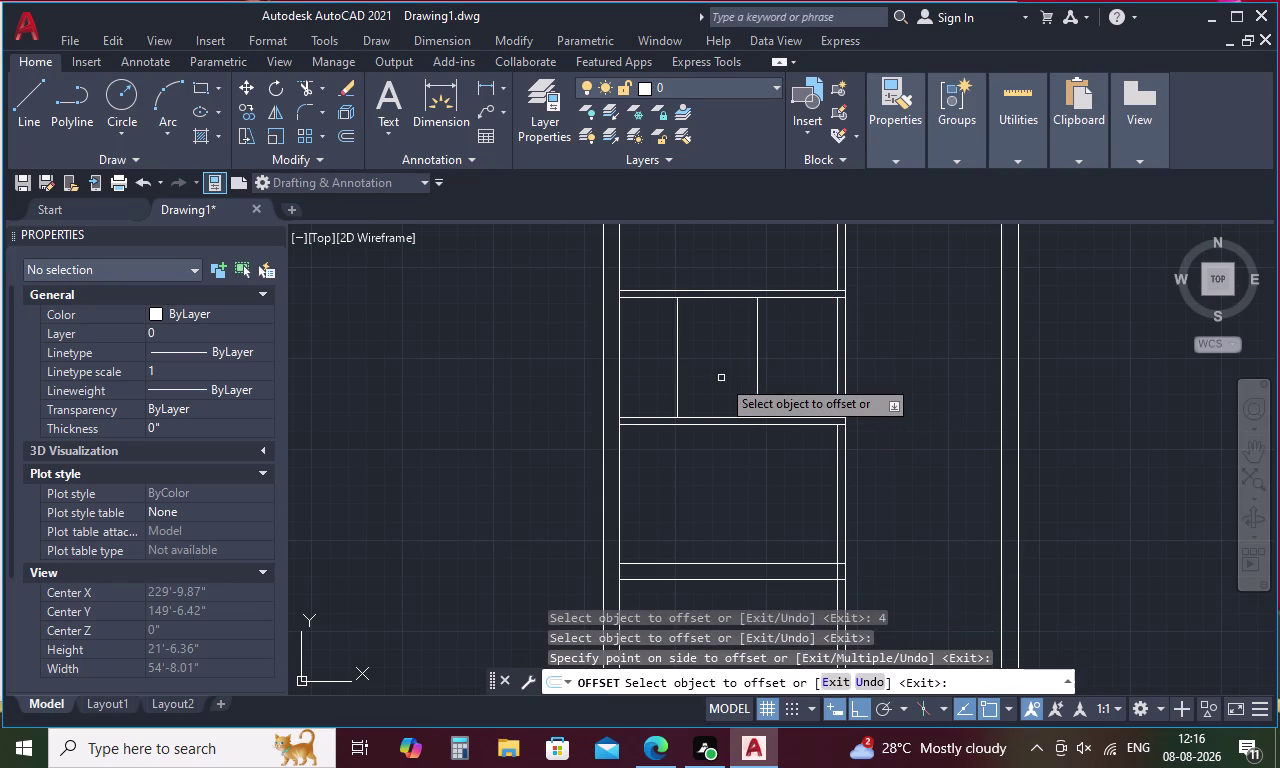
key(Escape)
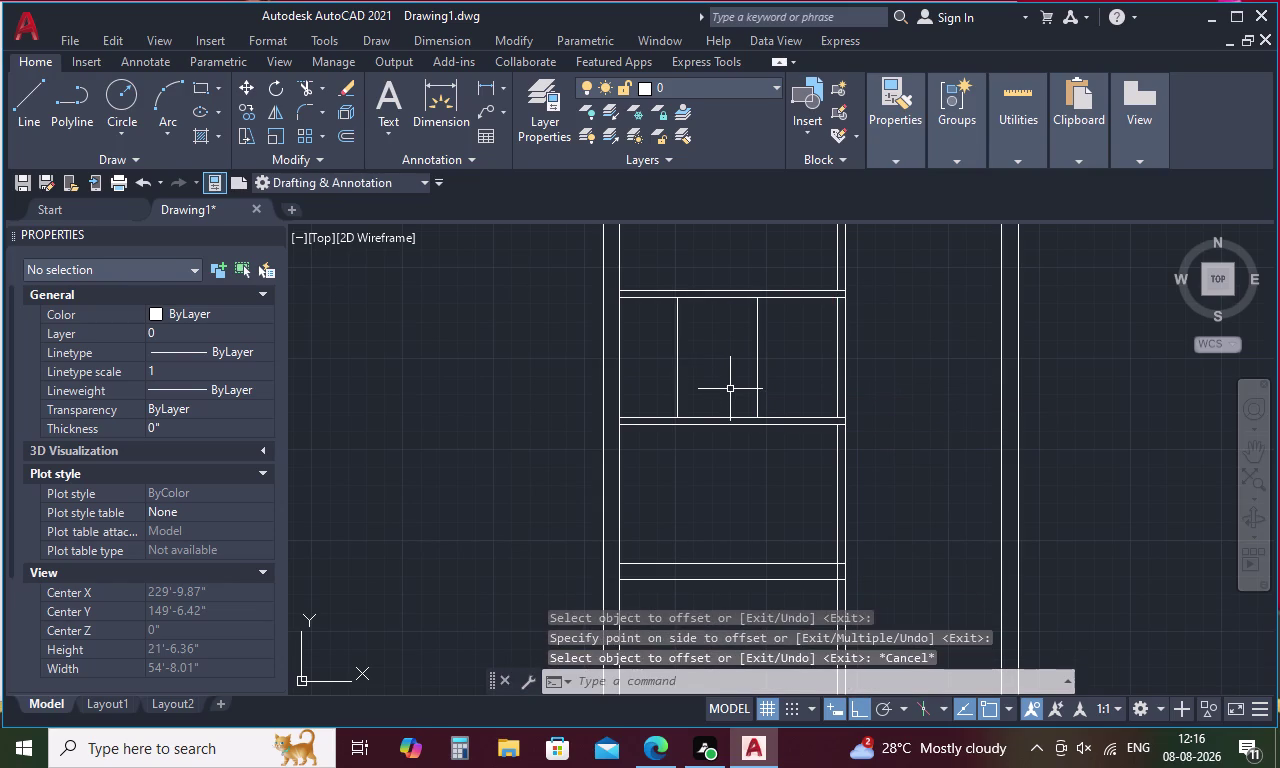
key(ctrl+z)
Offset the inner wall line 3'8" to the left to place the partition line.
key(o)
key(space)
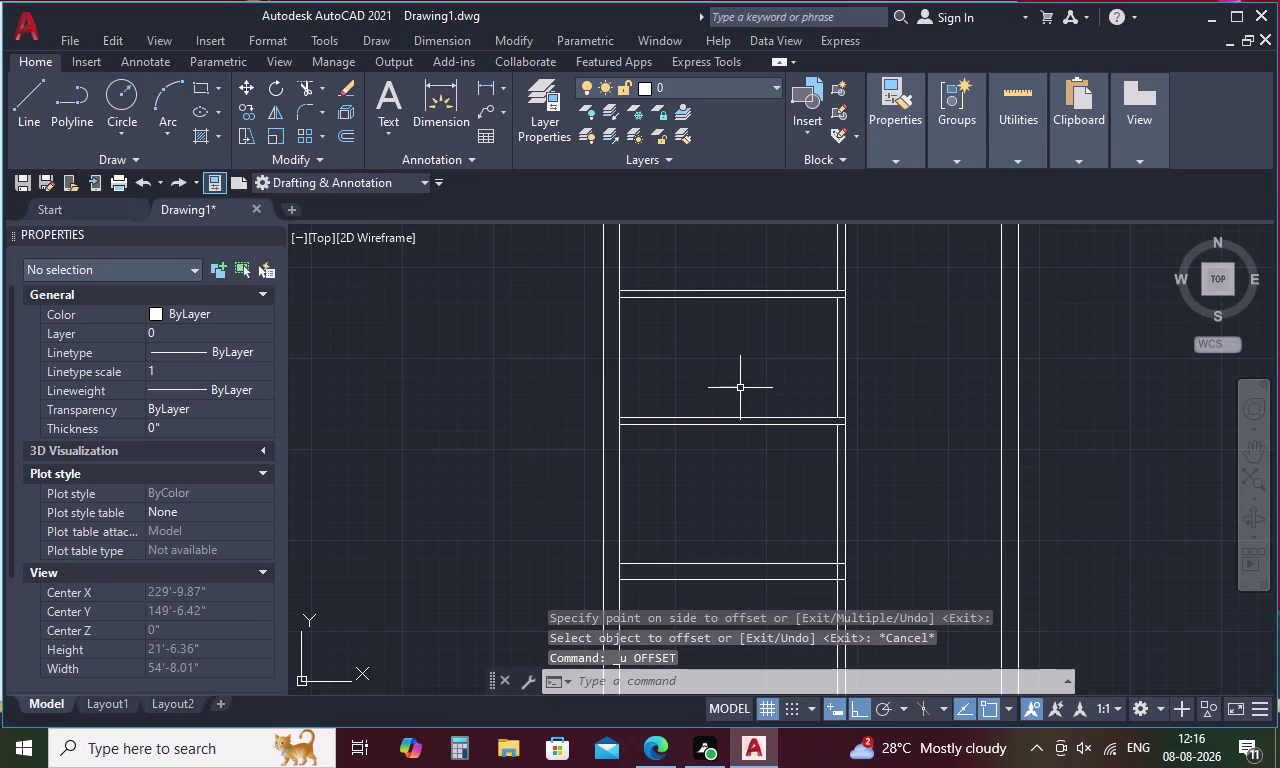
key(3)
key(apostrophe)
text(8)
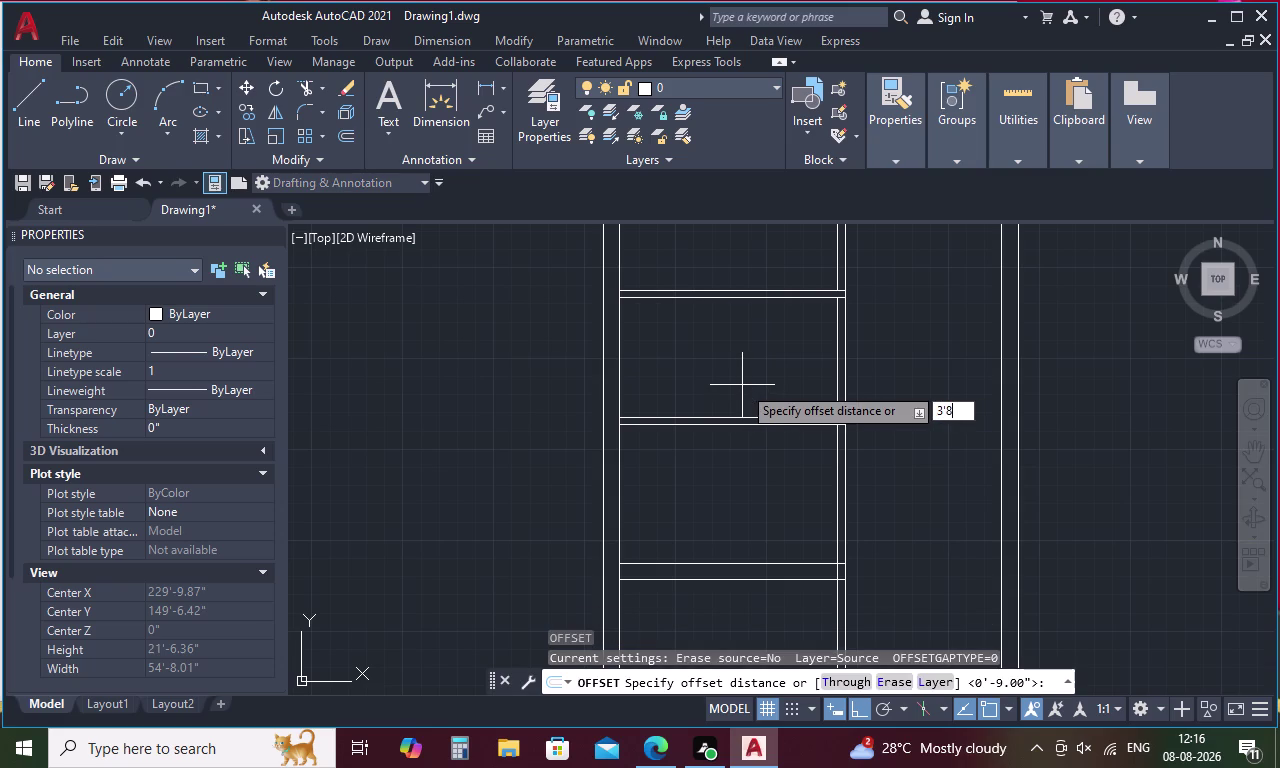
text(")
key(space)
click(838, 358)
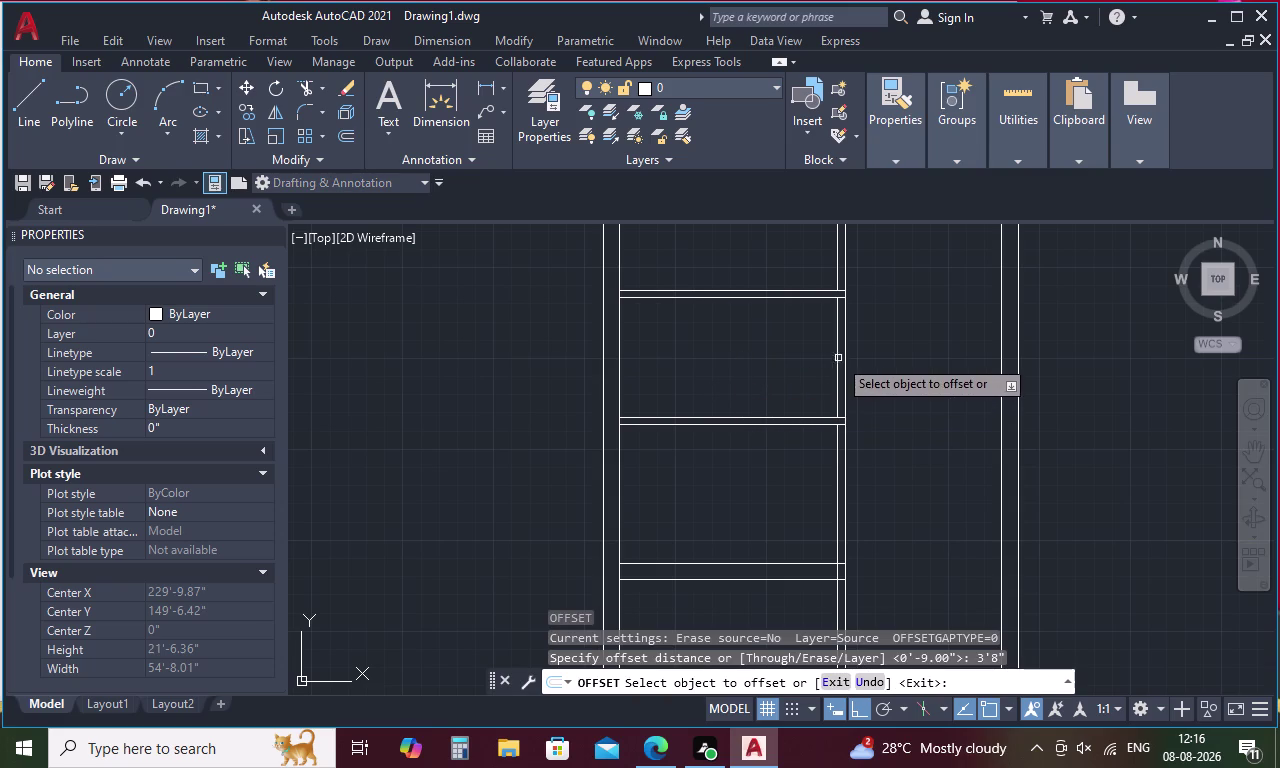
click(778, 370)
key(space)
Offset the new partition line 4" to its left to give the wall thickness.
key(space)
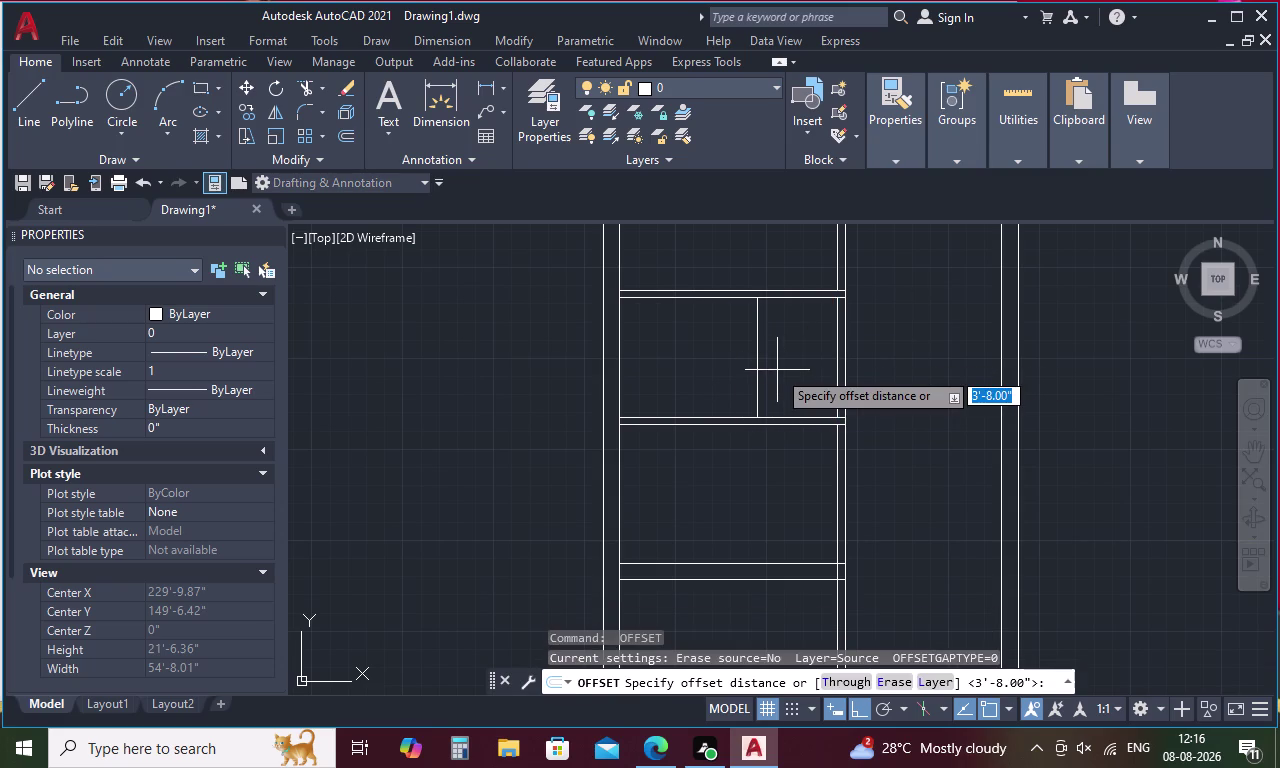
text(4)
key(space)
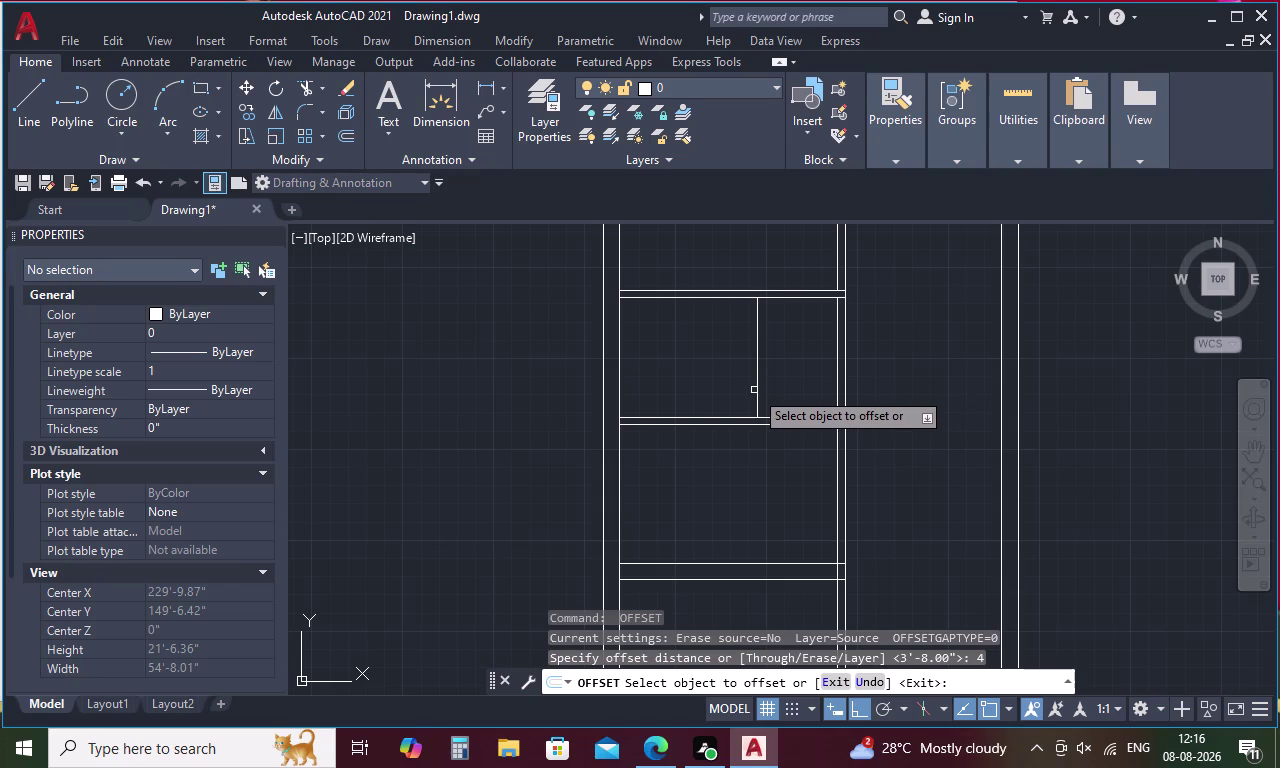
click(757, 385)
click(730, 383)
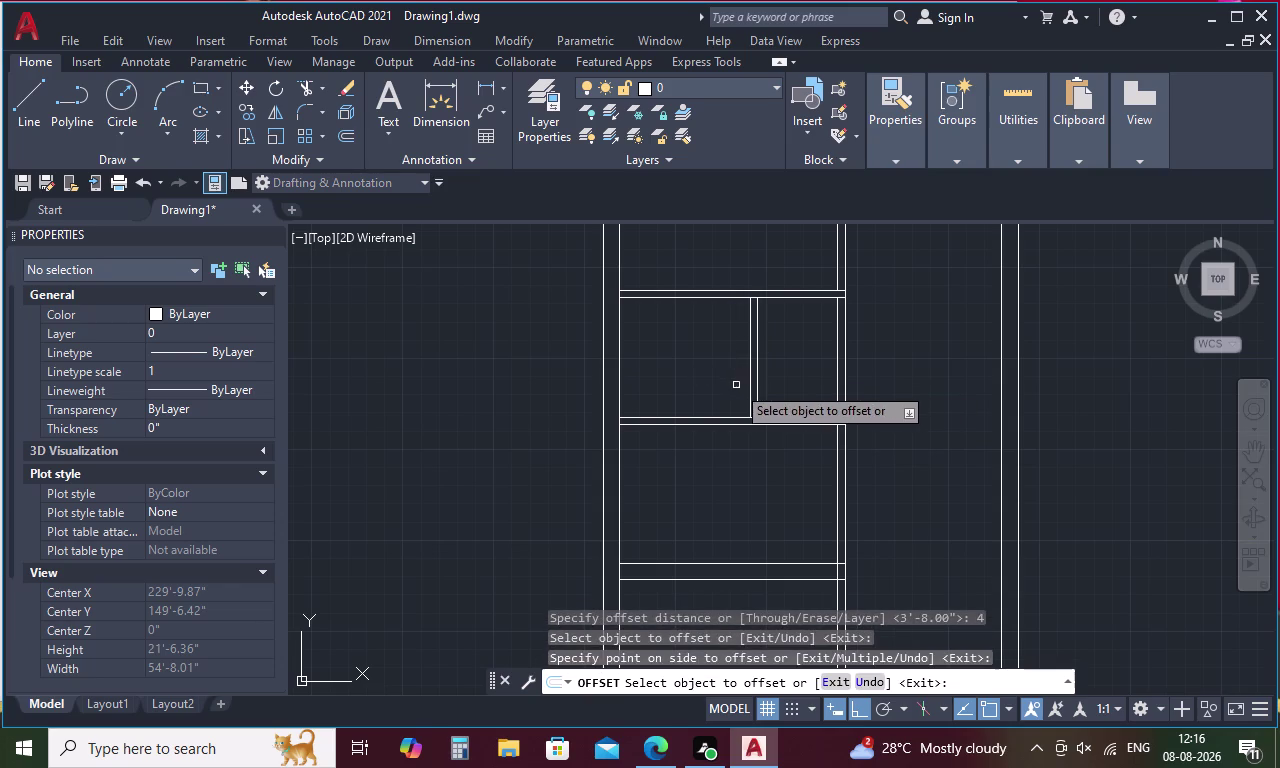
key(Escape)
text(EX)
key(space)
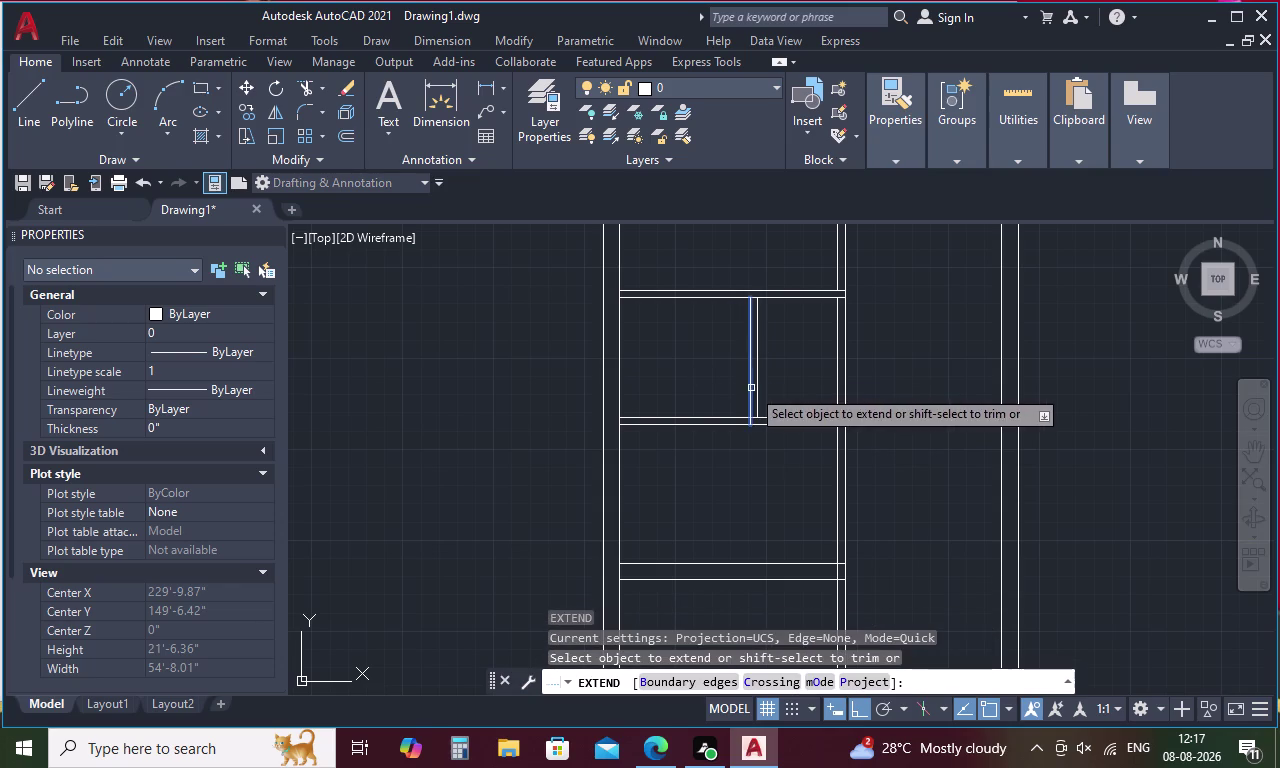
Extend both new partition lines to their boundary.
click(756, 396)
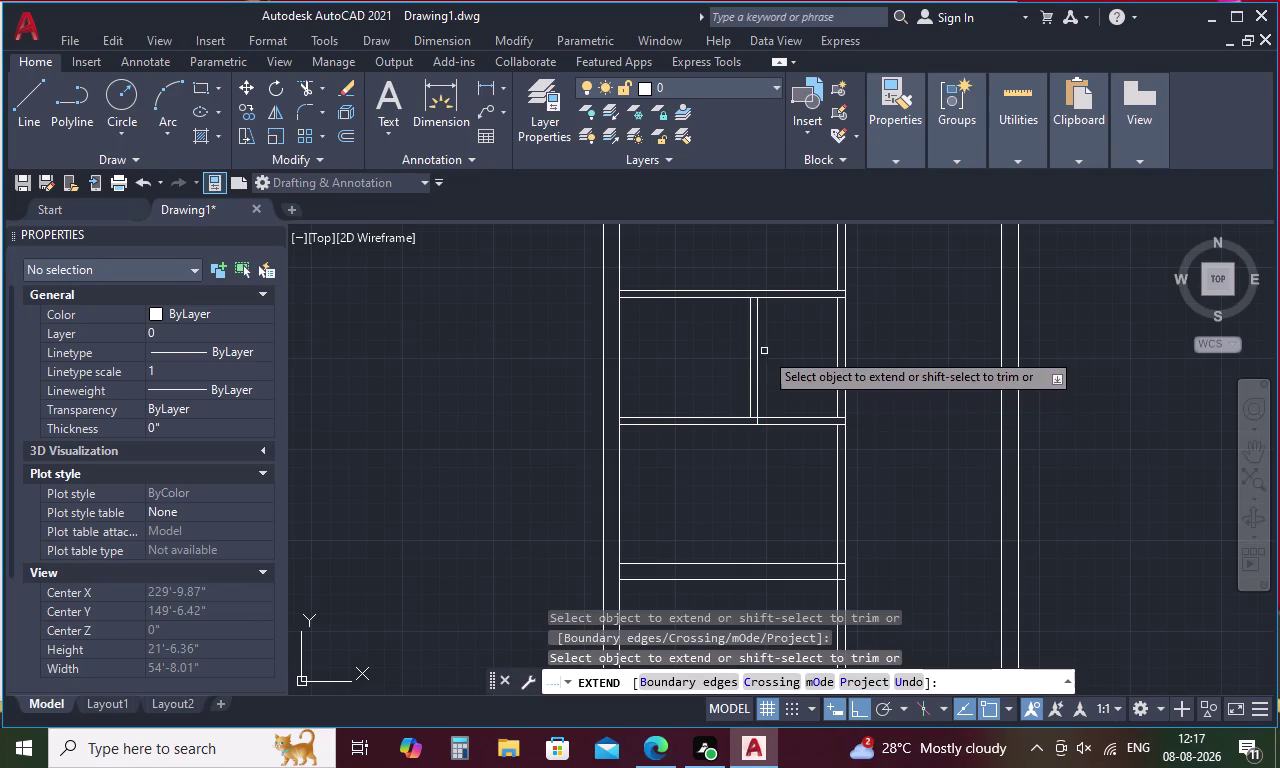
click(759, 323)
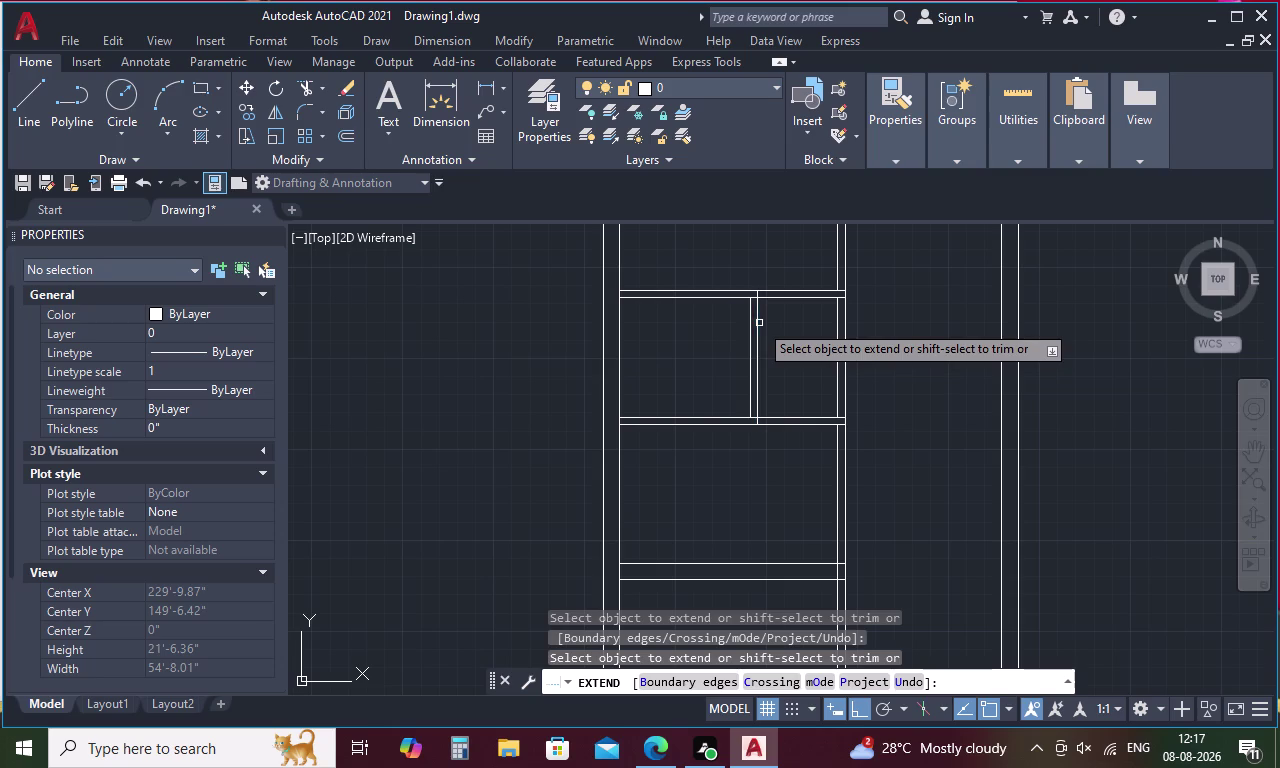
key(Escape)
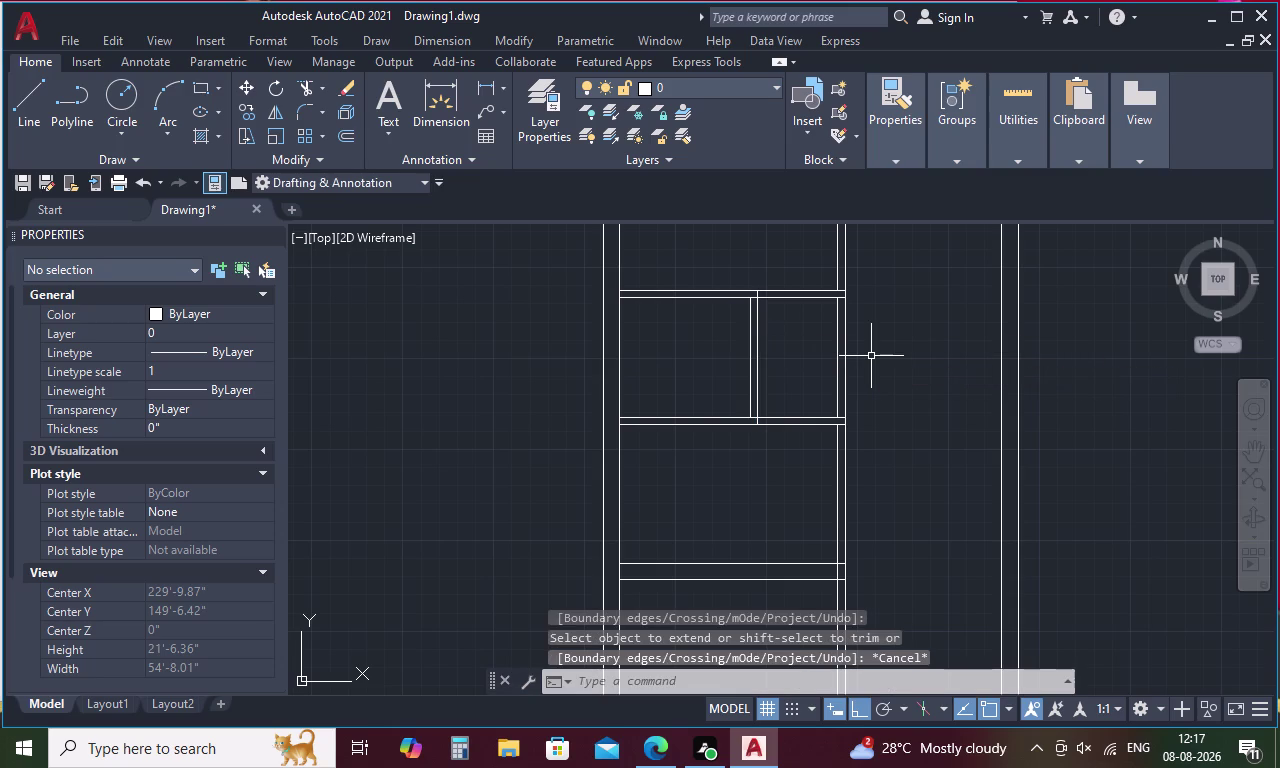
Fence-trim the partition line ends that run past the inner wall.
text(TR)
key(space)
drag(813, 266, 810, 286)
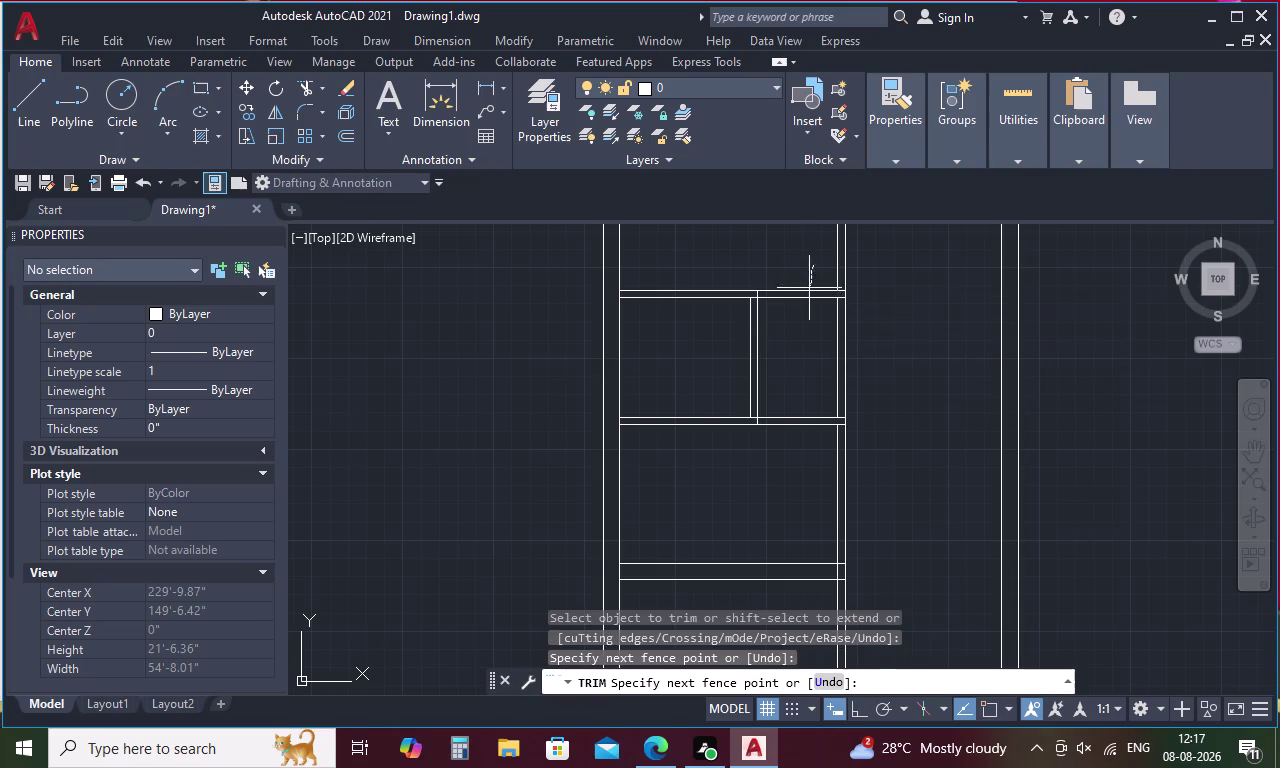
drag(810, 286, 801, 424)
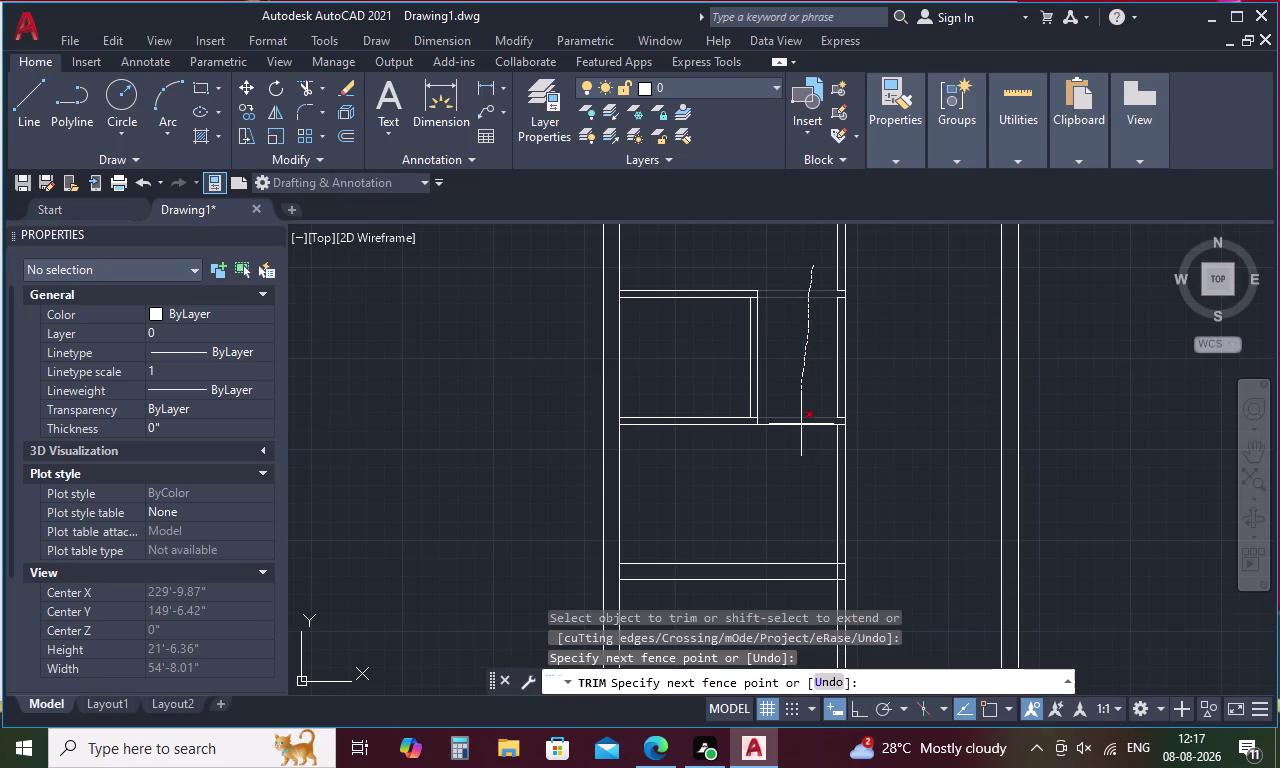
drag(801, 424, 801, 434)
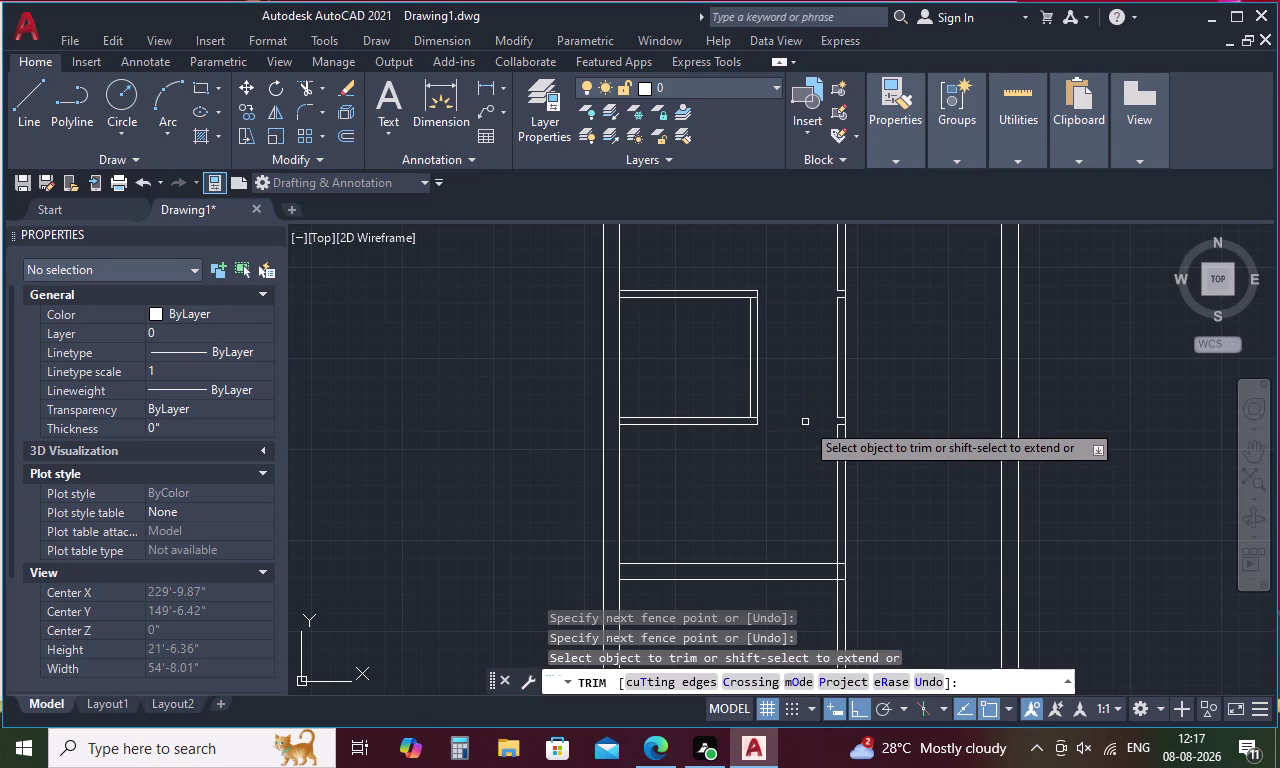
key(Escape)
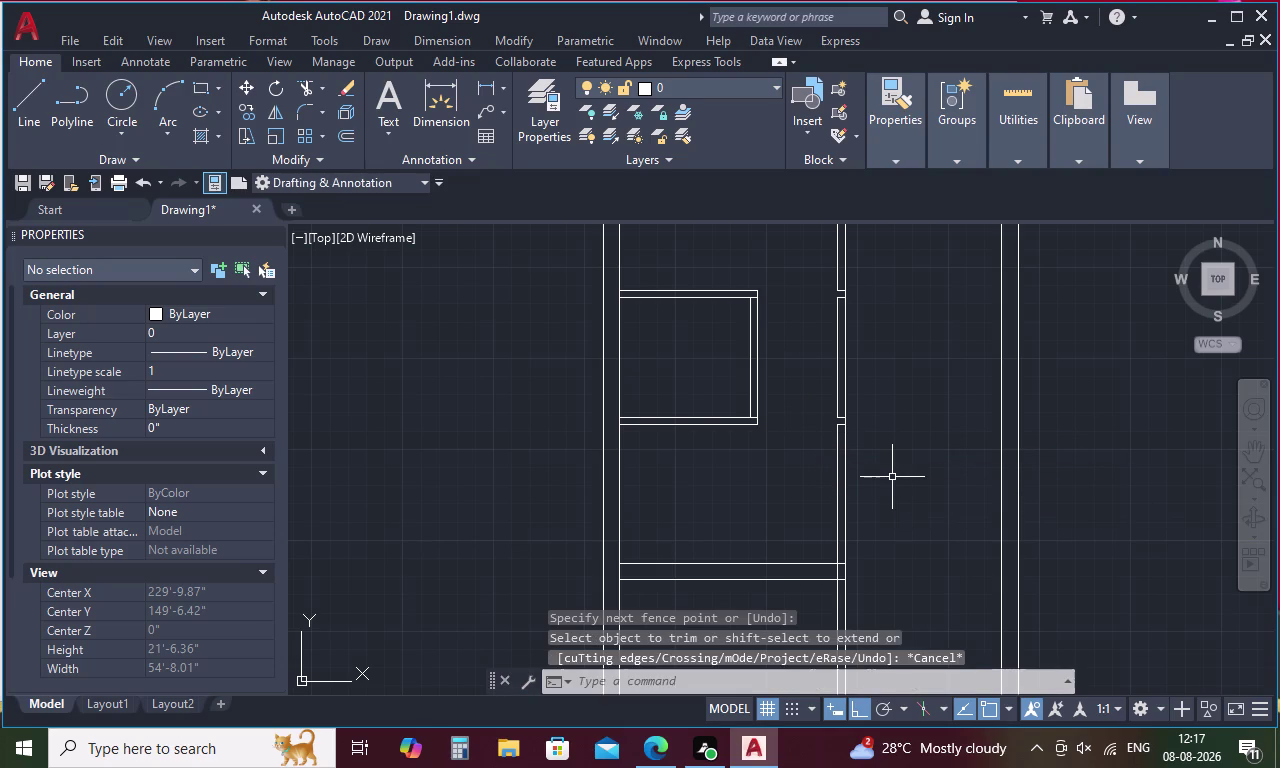
Extend the two inner wall line segments to their boundaries.
text(EX)
key(space)
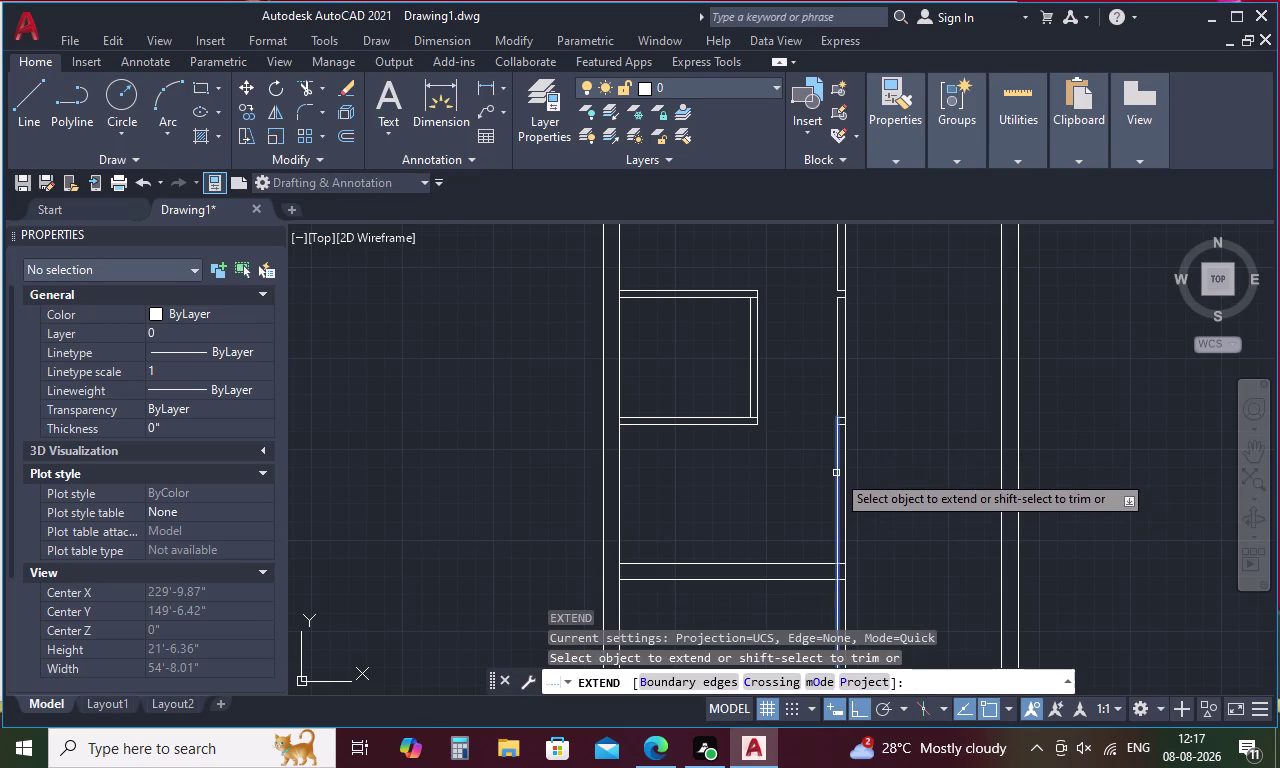
click(836, 473)
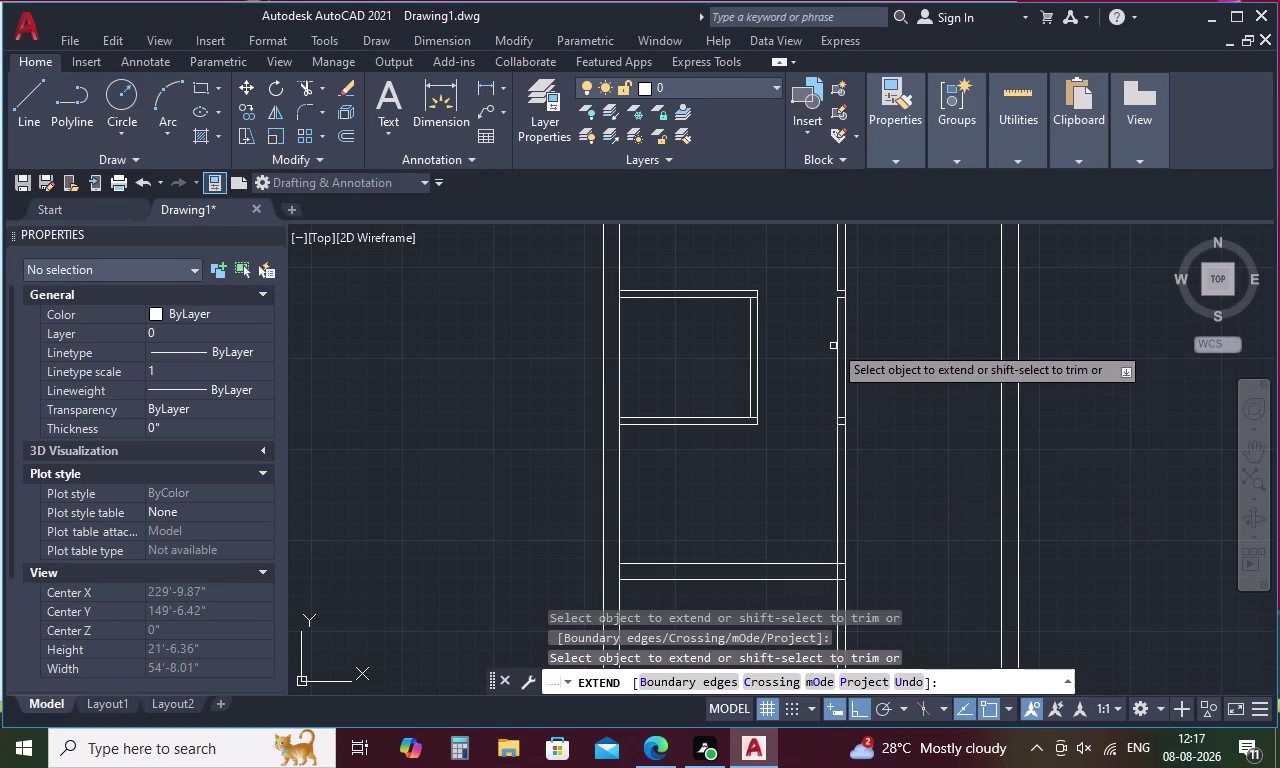
click(839, 315)
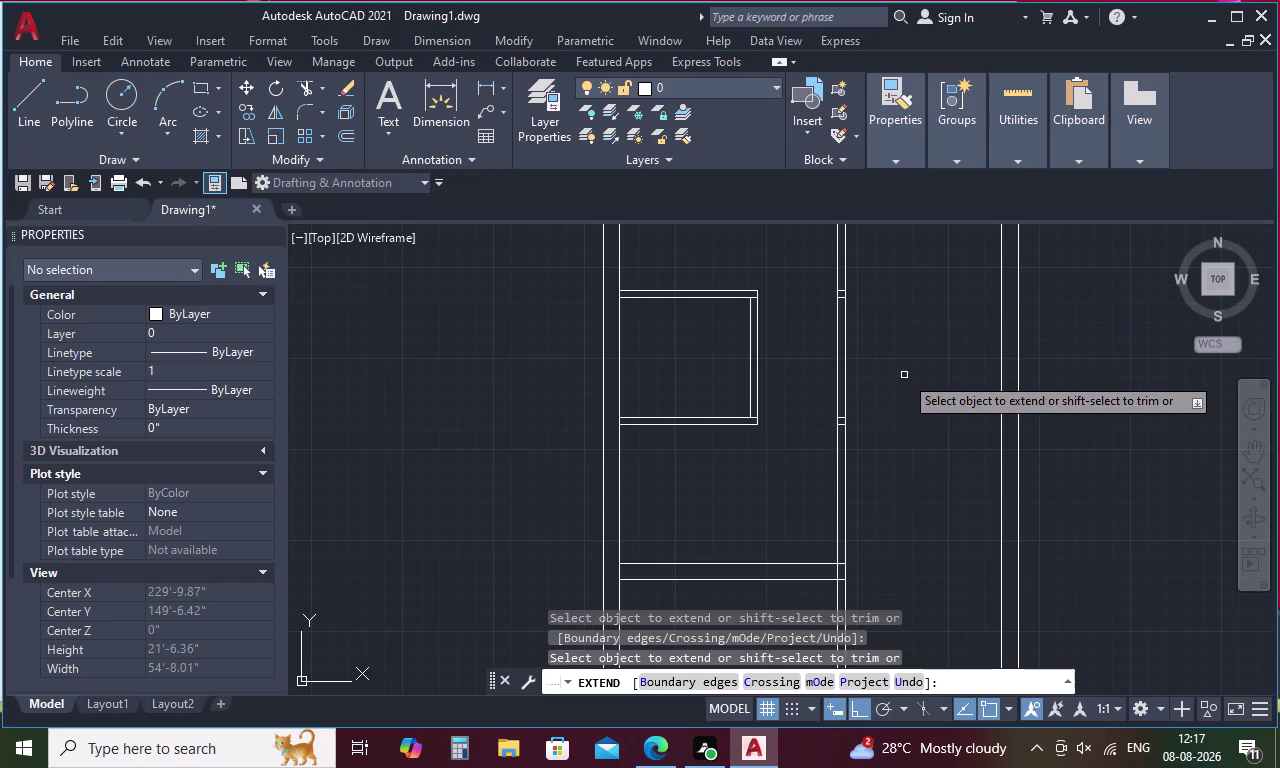
key(Escape)
text(TR)
key(space)
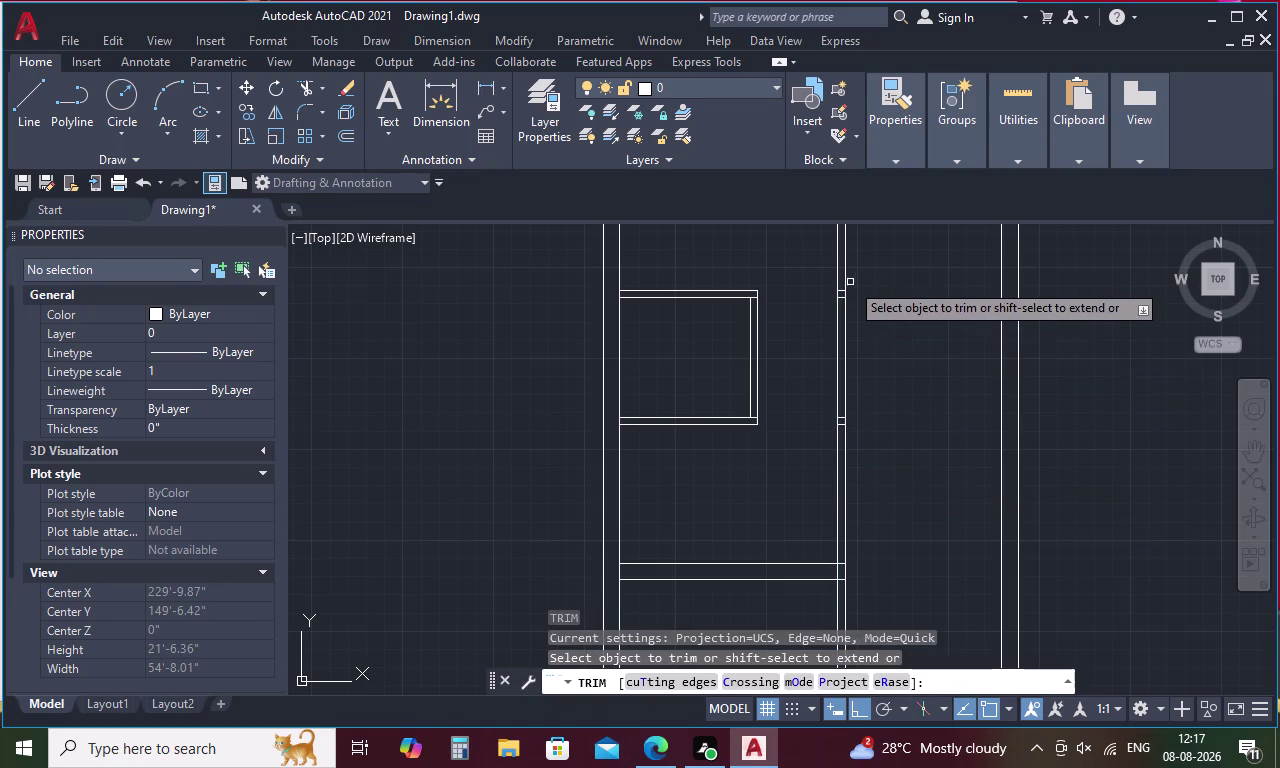
Pan along the inner wall and undo the last two trim steps.
scroll(up, 3)
drag(833, 289, 832, 322)
scroll(down, 3)
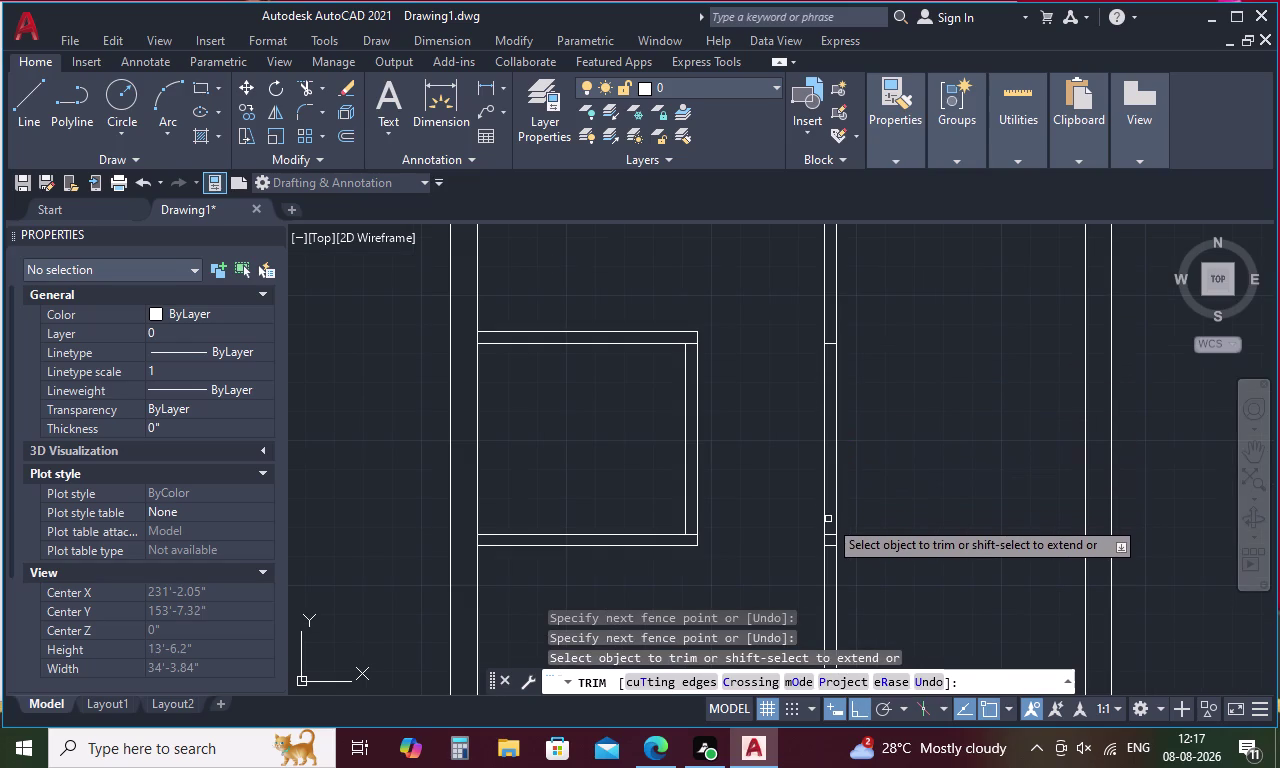
middle_drag(828, 520, 865, 340)
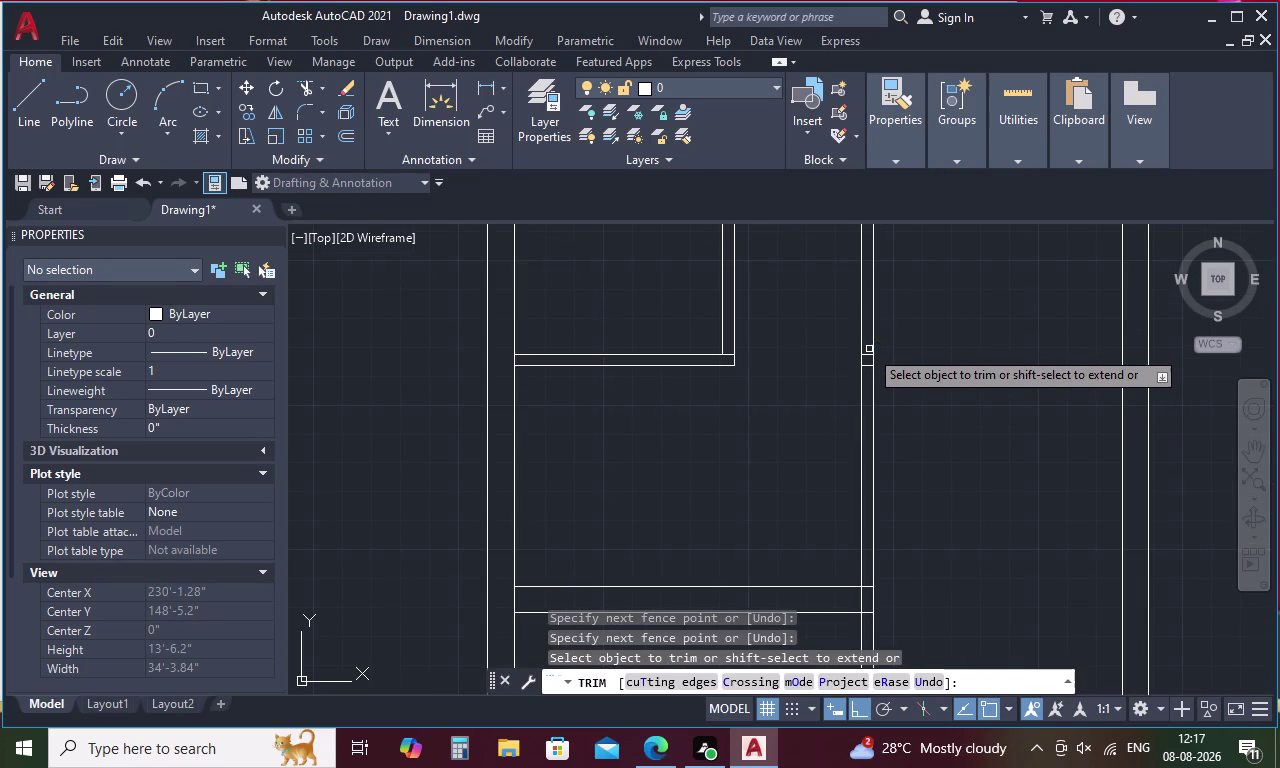
drag(869, 349, 868, 375)
scroll(down, 3)
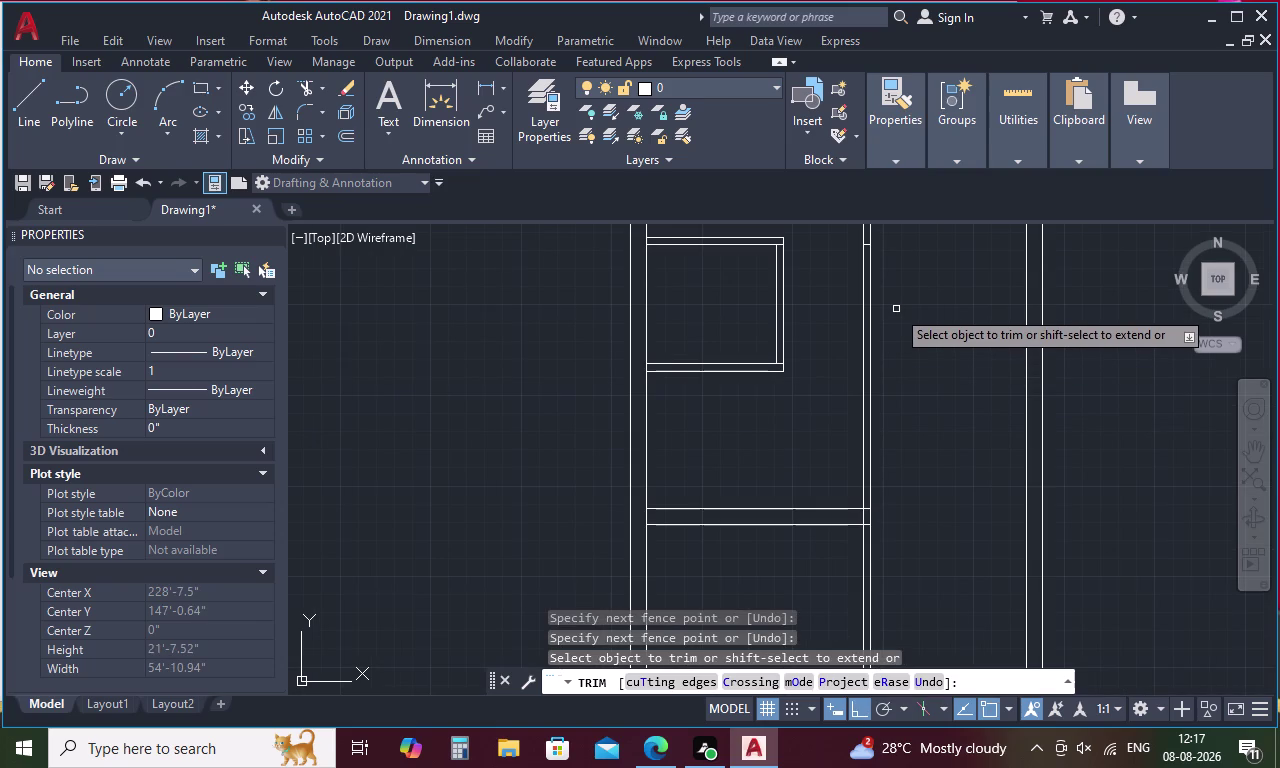
scroll(down, 3)
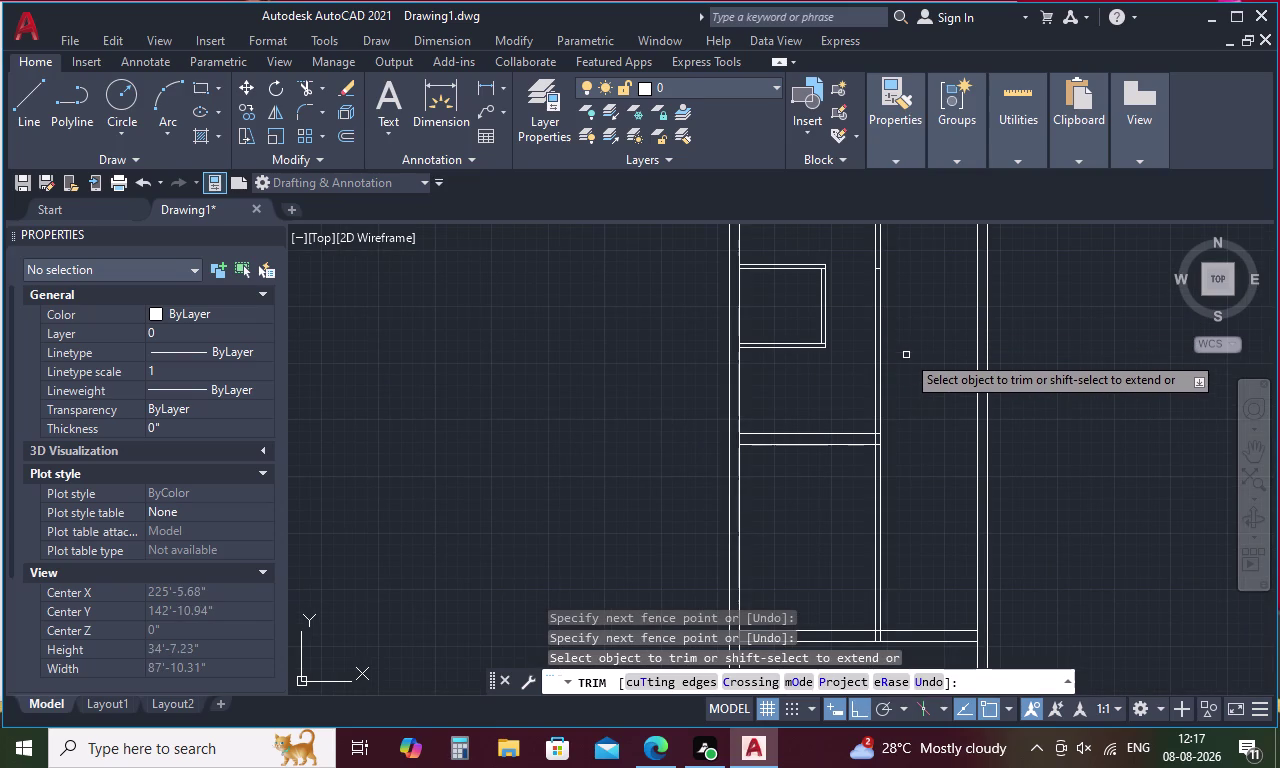
scroll(up, 3)
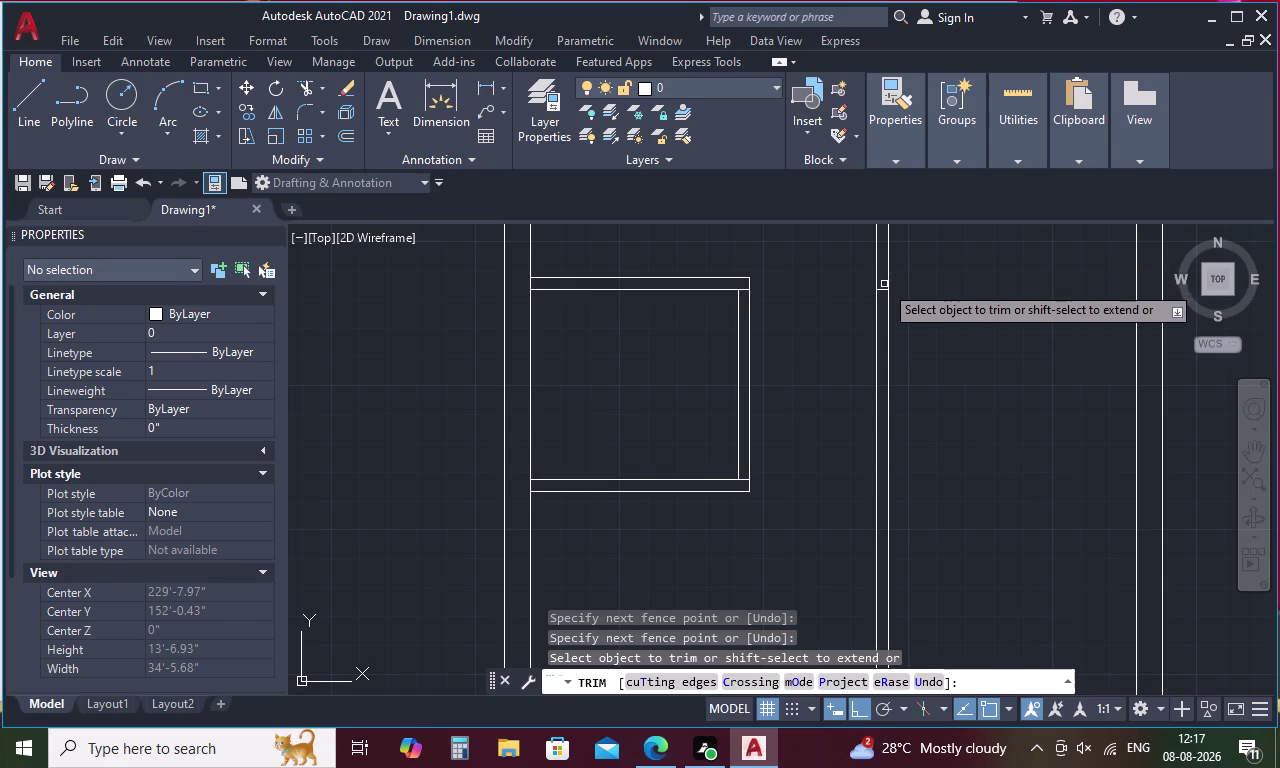
key(ctrl+z)
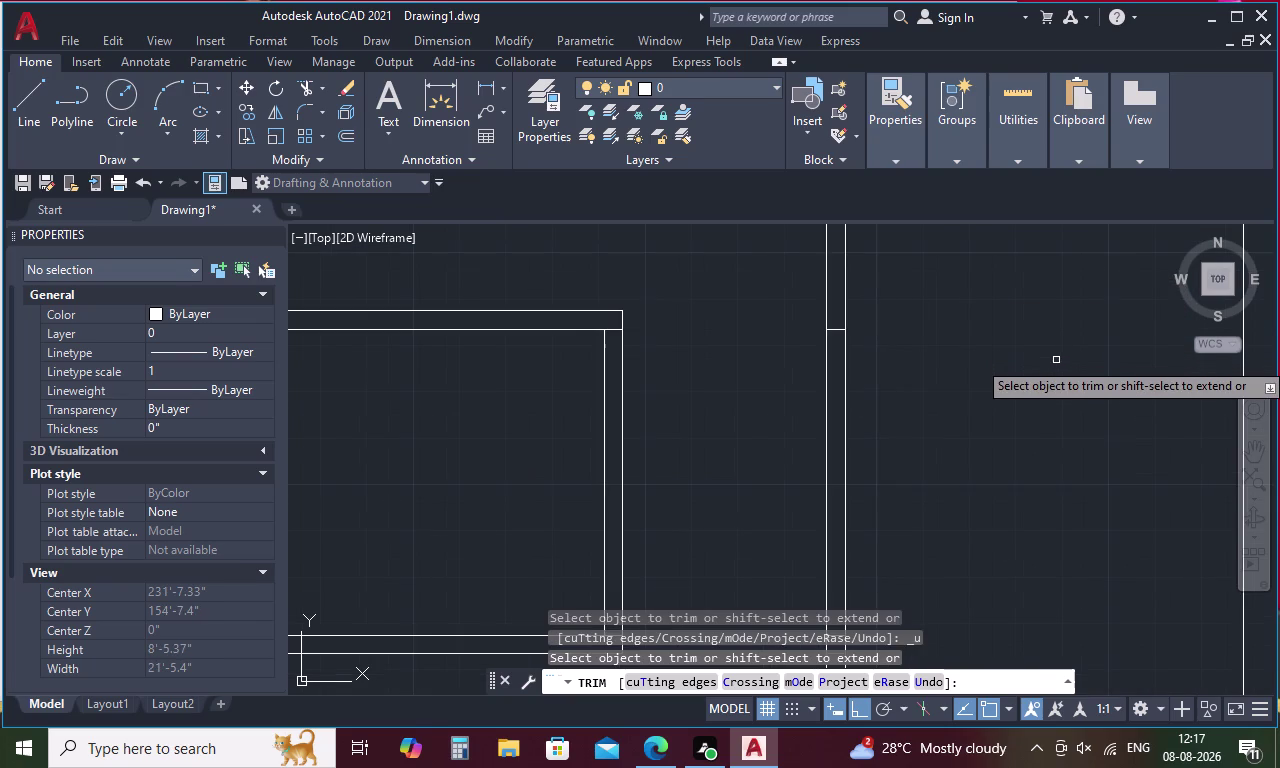
key(ctrl+z)
Fence-trim the inner wall gap and the overlapping line ends at the lower corner.
scroll(up, 3)
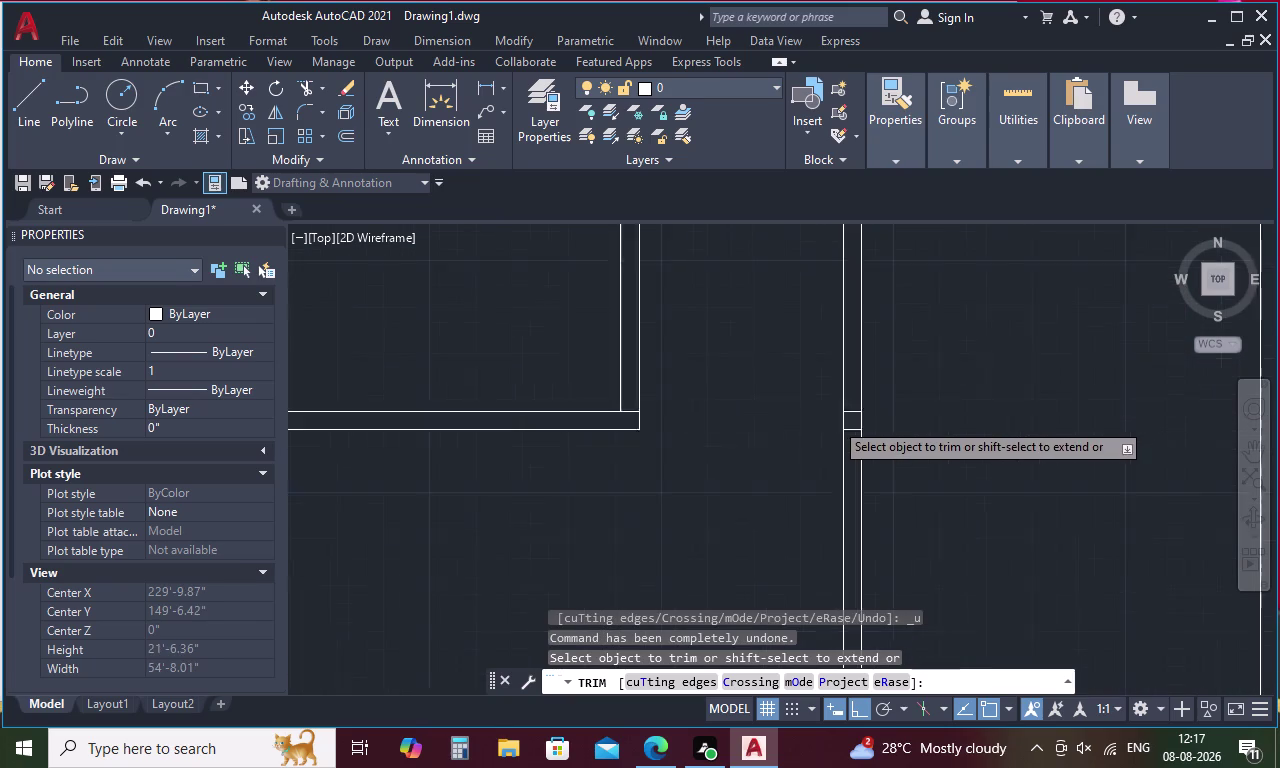
scroll(up, 3)
click(861, 403)
scroll(down, 3)
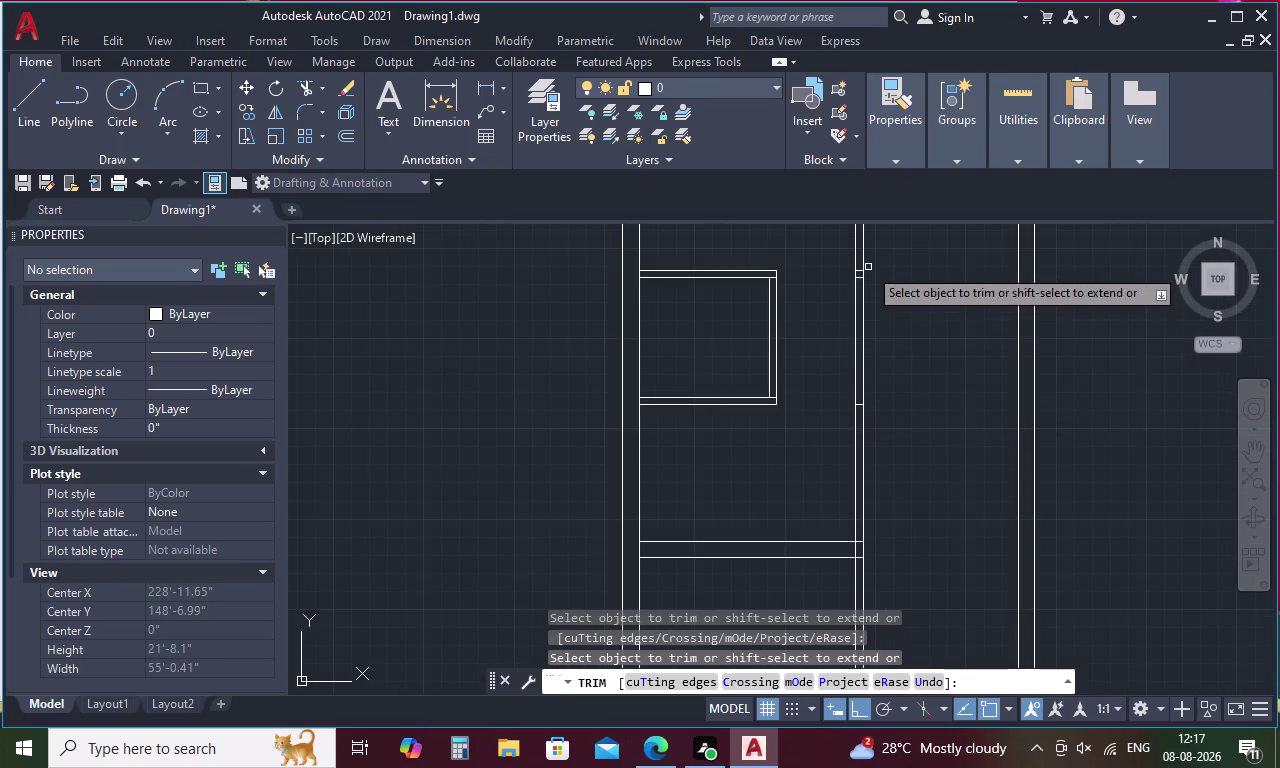
scroll(up, 3)
drag(860, 275, 851, 343)
scroll(down, 3)
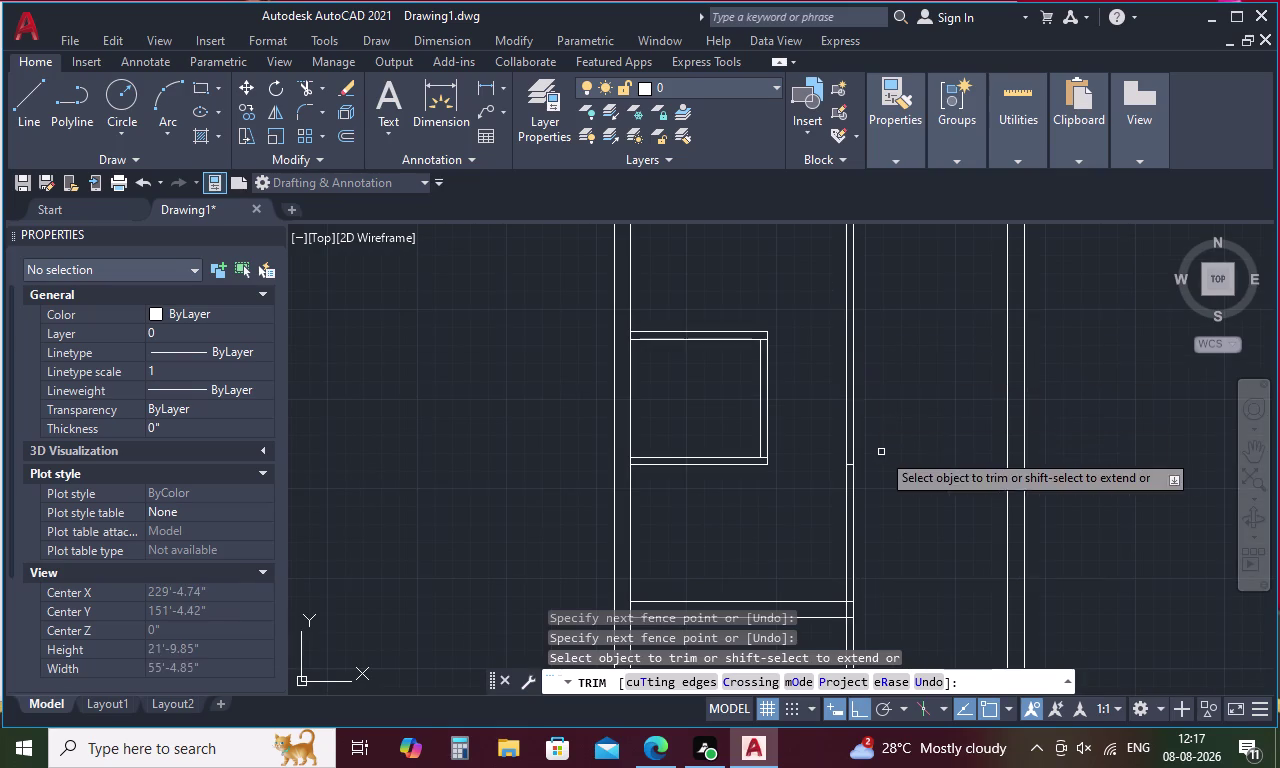
middle_drag(888, 453, 899, 329)
drag(901, 399, 828, 417)
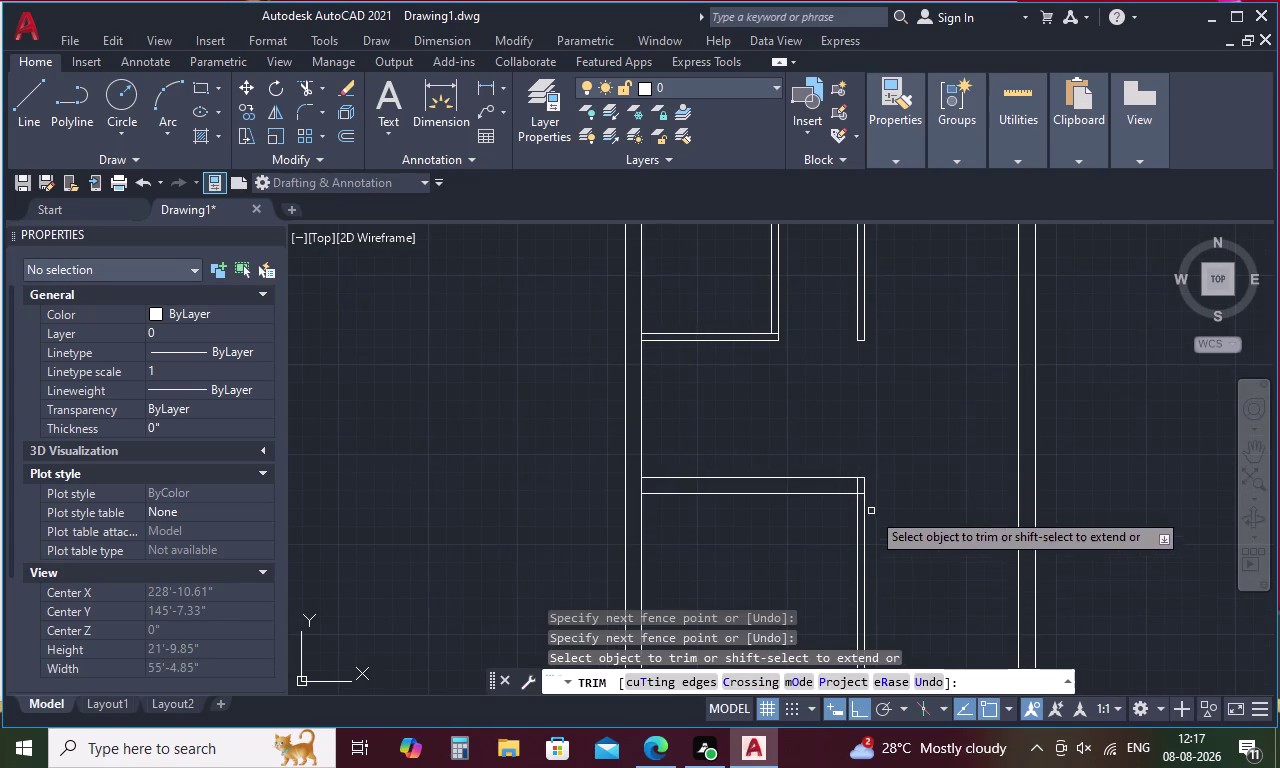
scroll(up, 3)
drag(787, 400, 822, 500)
scroll(down, 3)
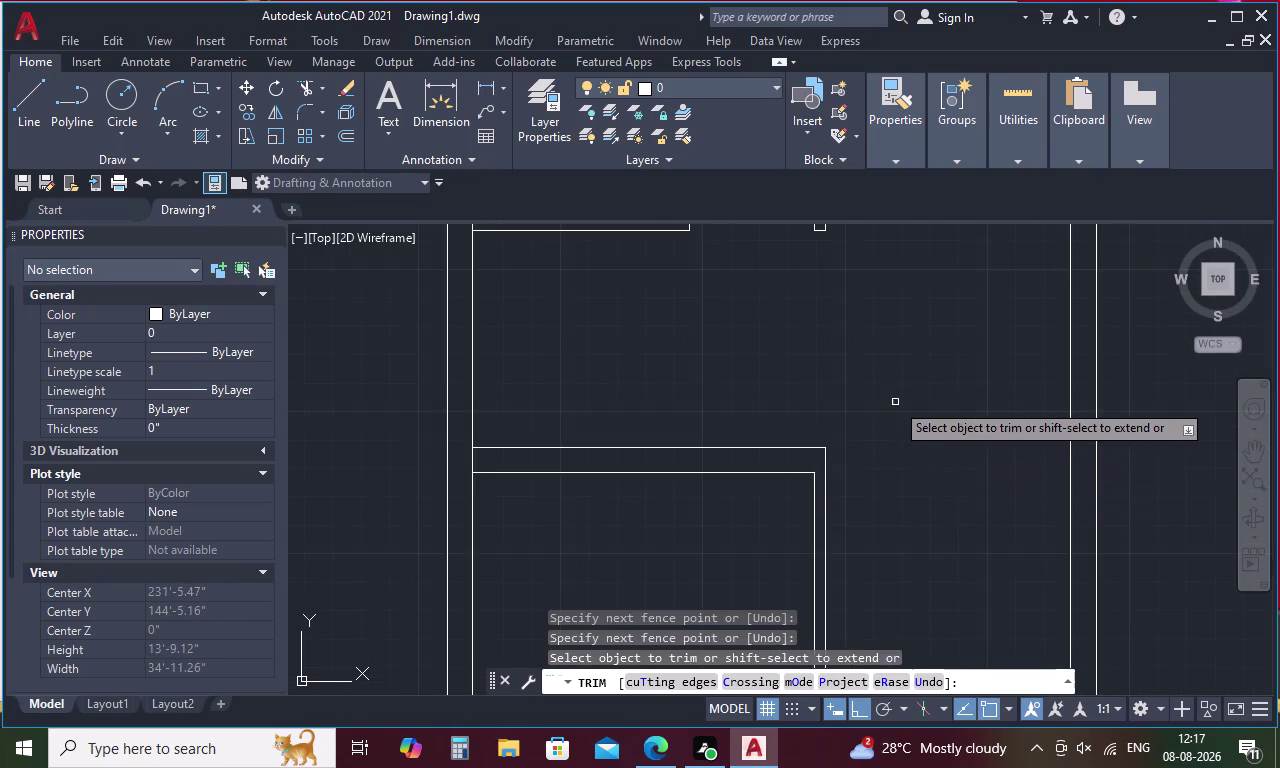
scroll(down, 3)
scroll(down, 3)
scroll(up, 3)
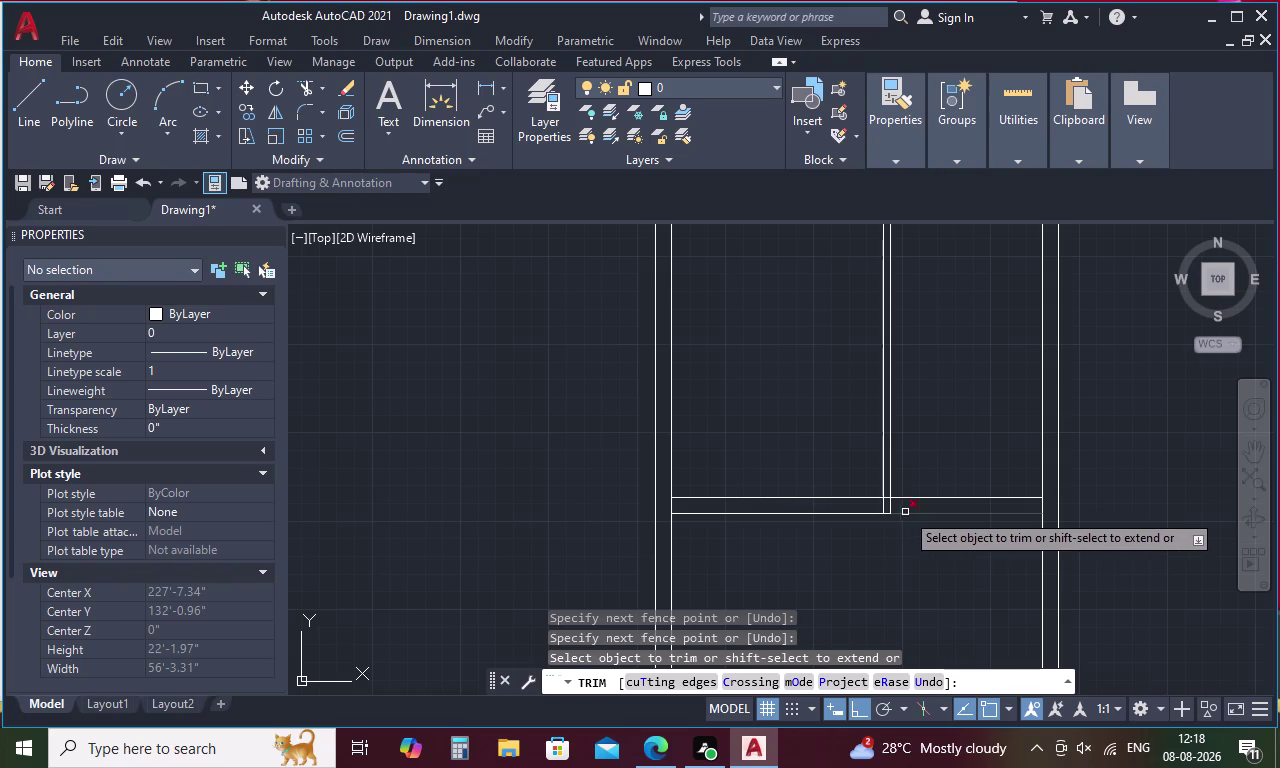
scroll(up, 3)
drag(877, 508, 875, 517)
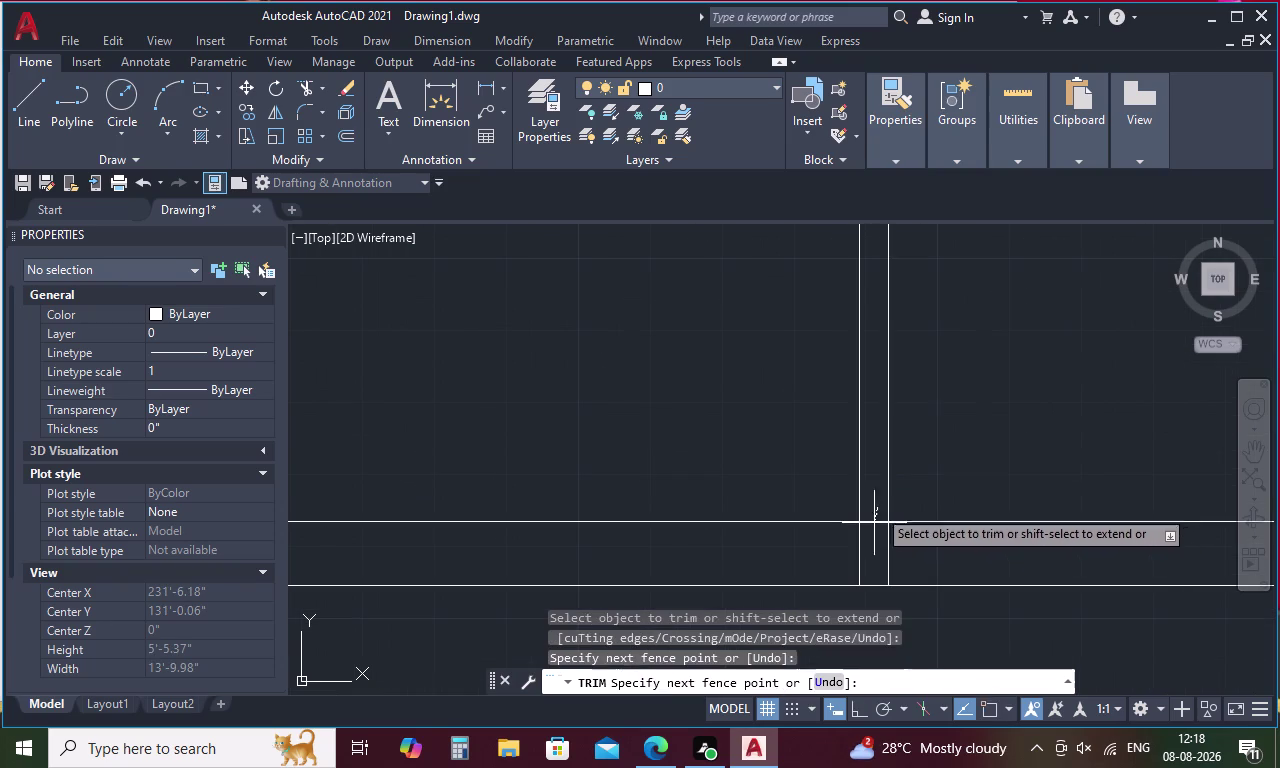
drag(875, 517, 931, 546)
drag(930, 546, 836, 552)
scroll(down, 3)
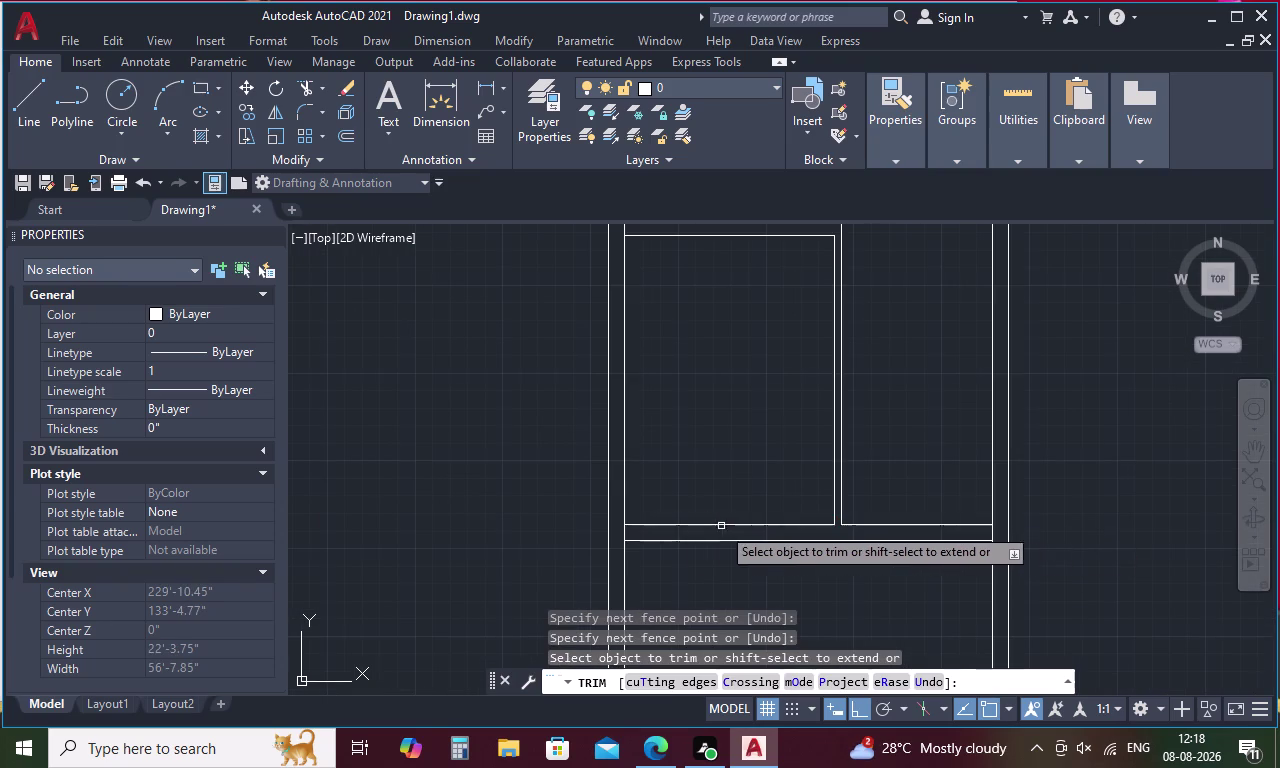
Trim the bottom partition ends and the lower-left, lower-right and partition junction lines.
drag(631, 535, 617, 535)
scroll(down, 3)
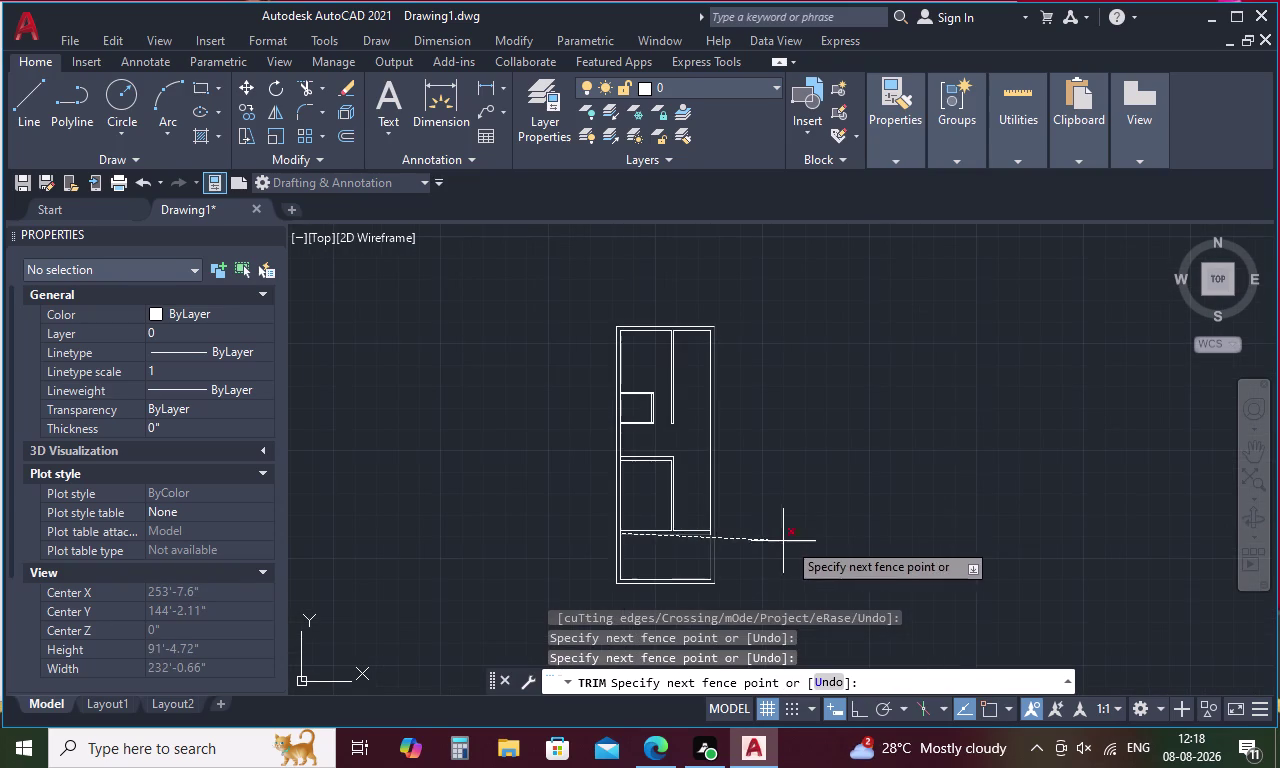
scroll(up, 3)
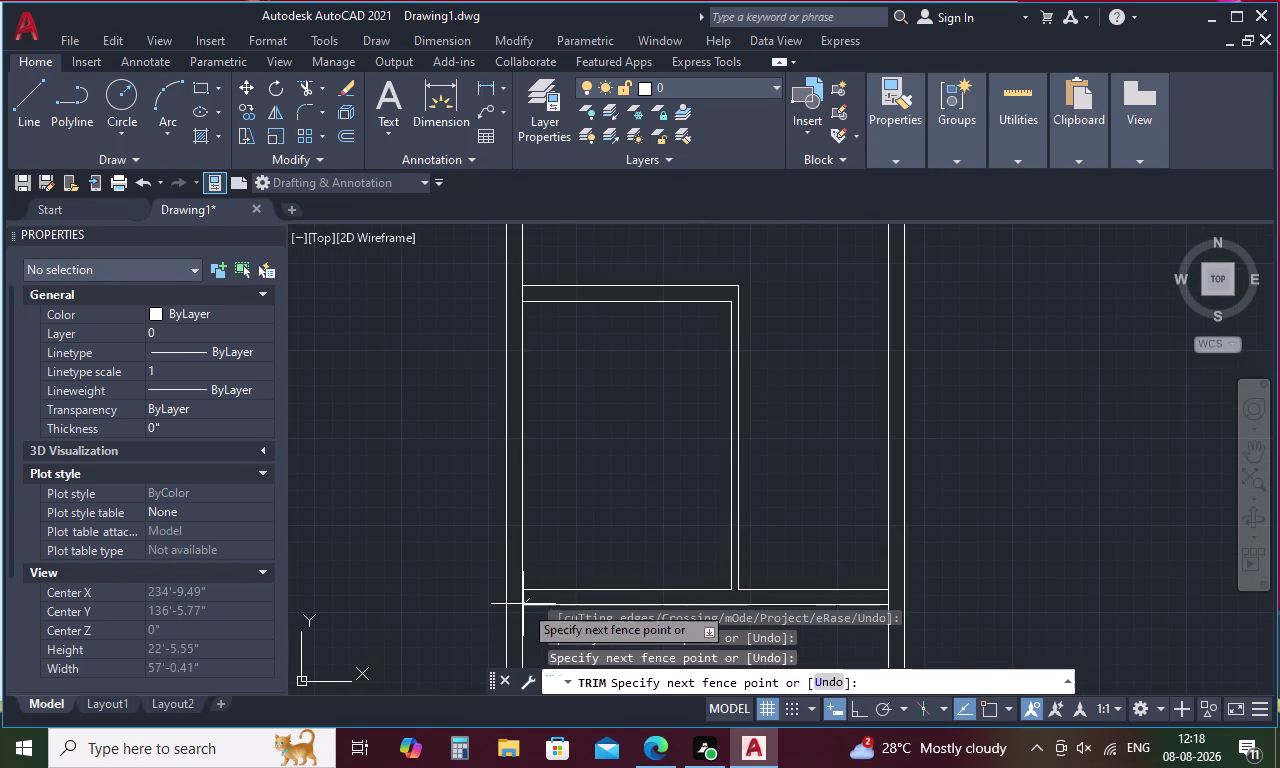
click(521, 597)
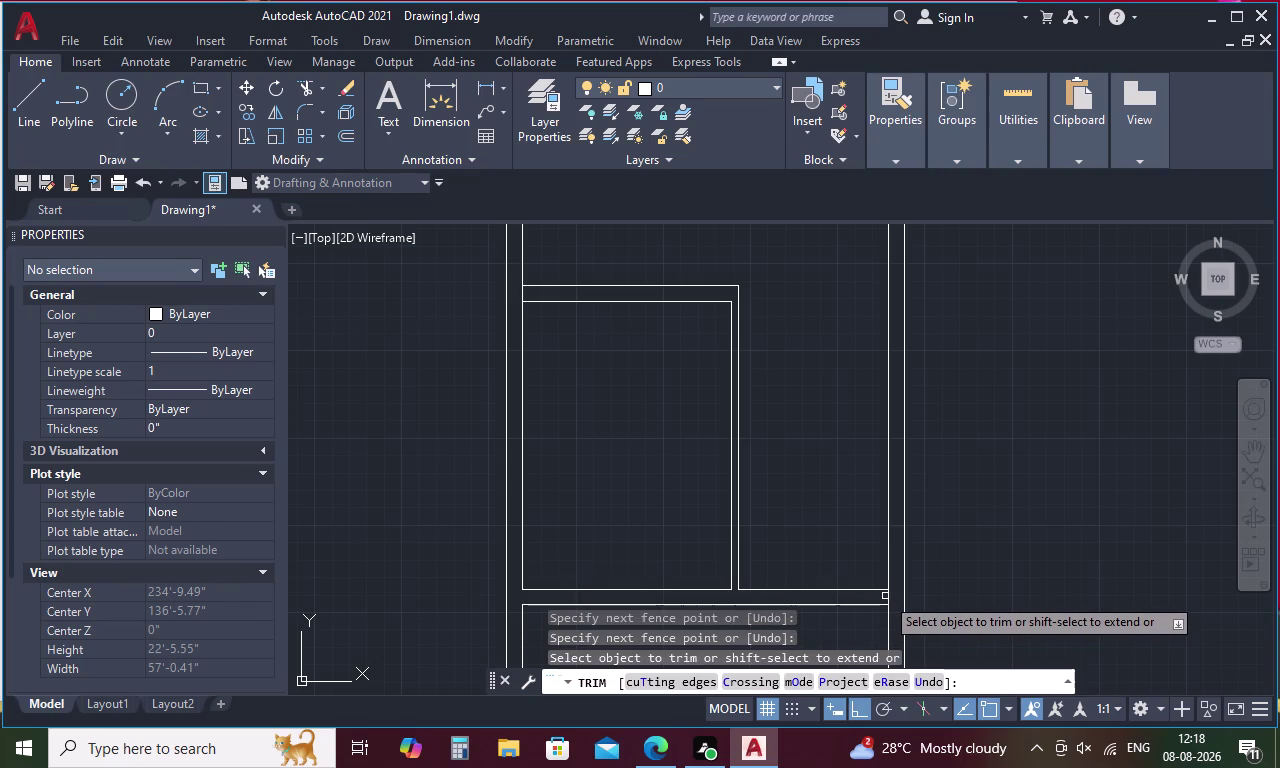
click(886, 596)
scroll(down, 3)
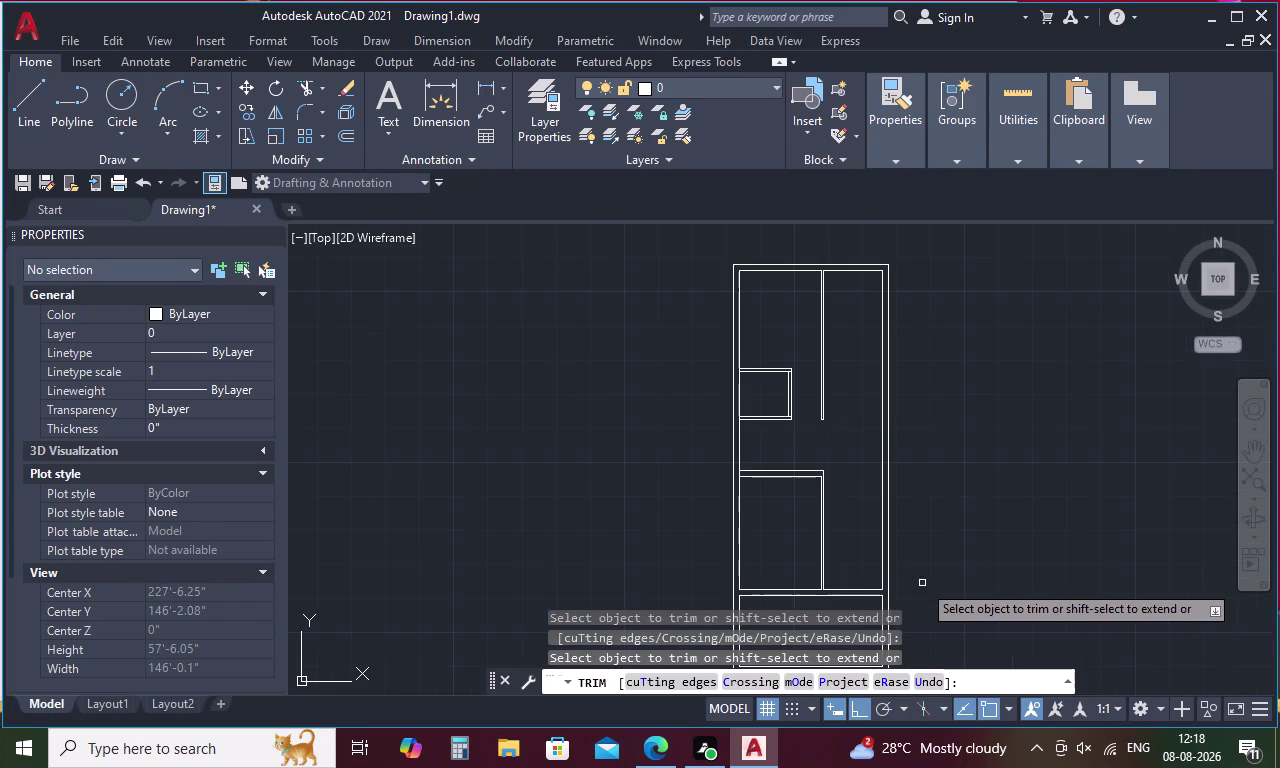
middle_click(924, 581)
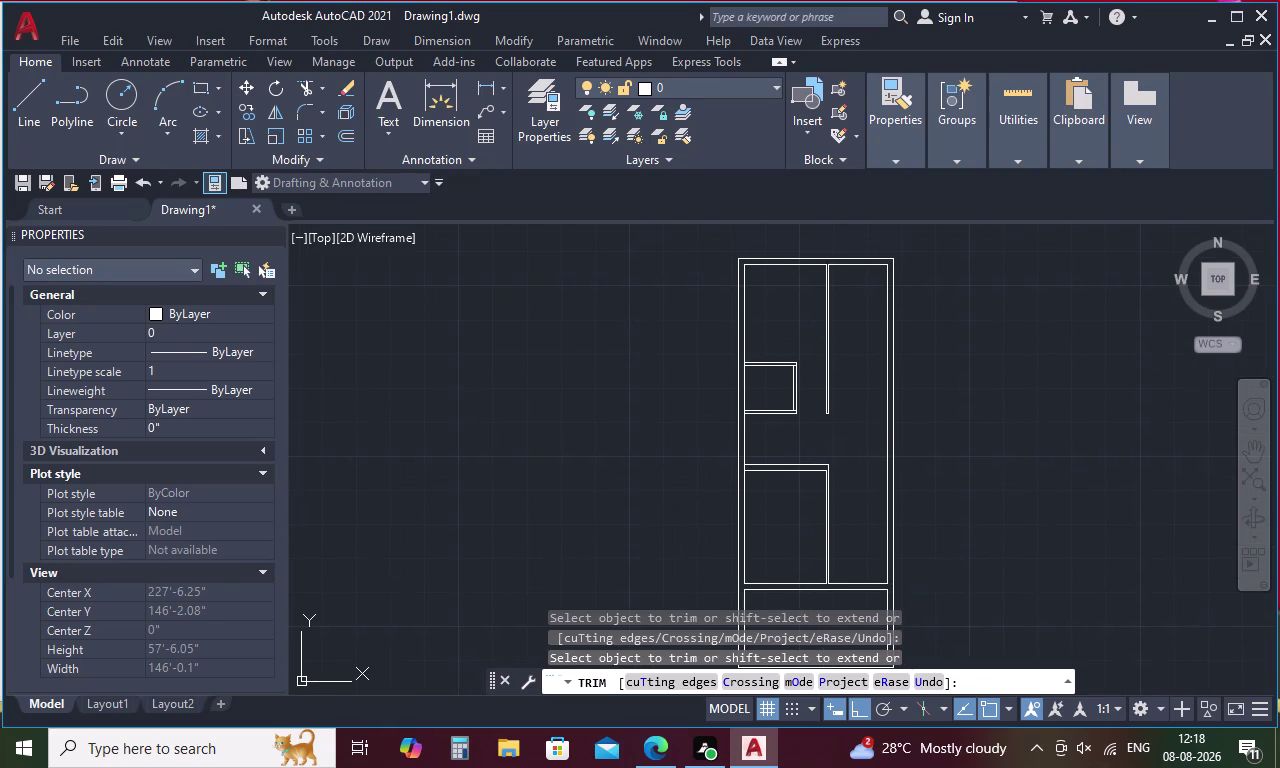
scroll(up, 3)
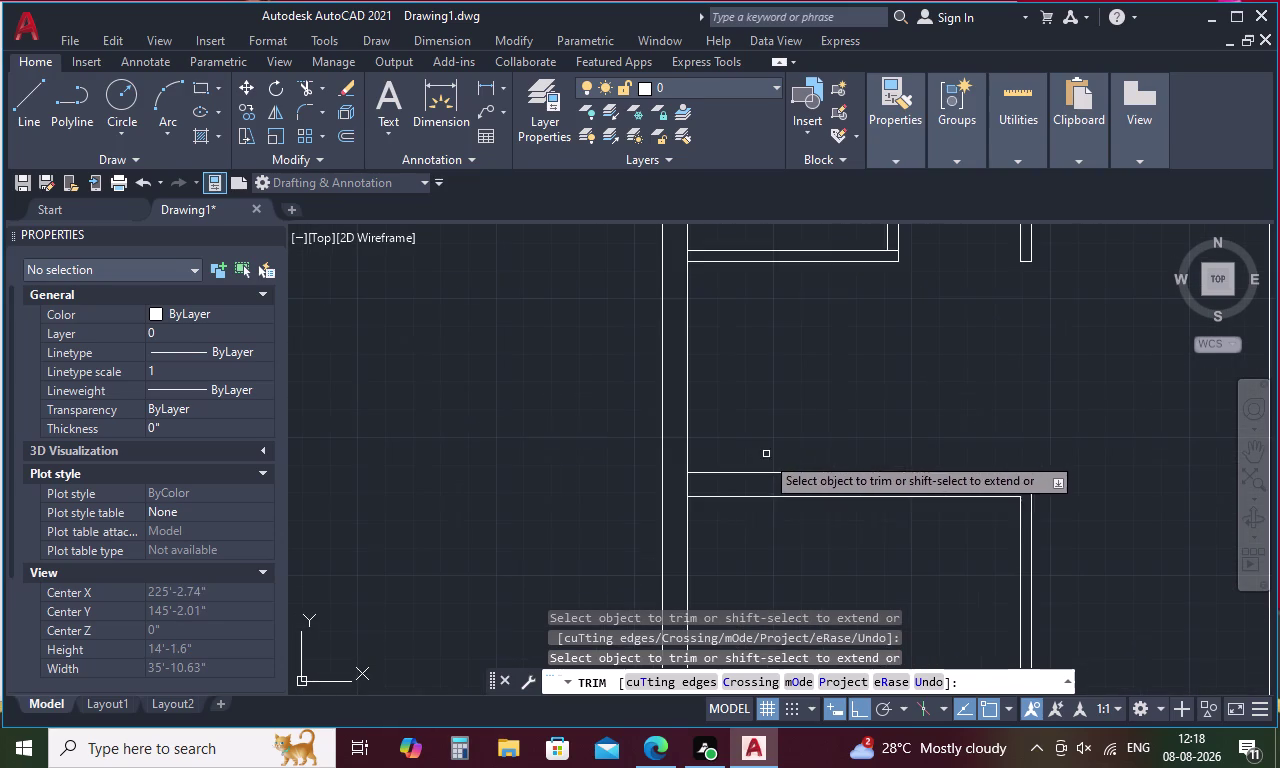
click(688, 485)
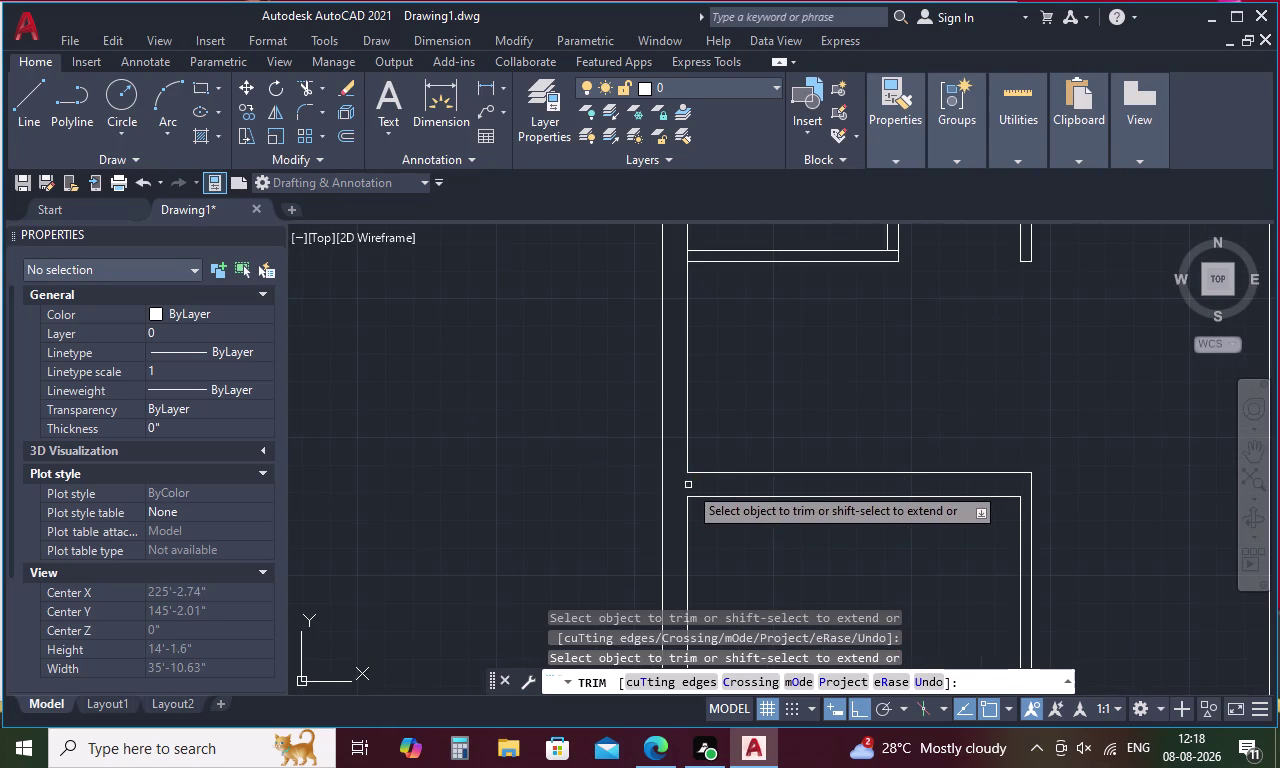
Trim the overlapping line ends at the small room's junctions and corners.
middle_drag(719, 266, 744, 498)
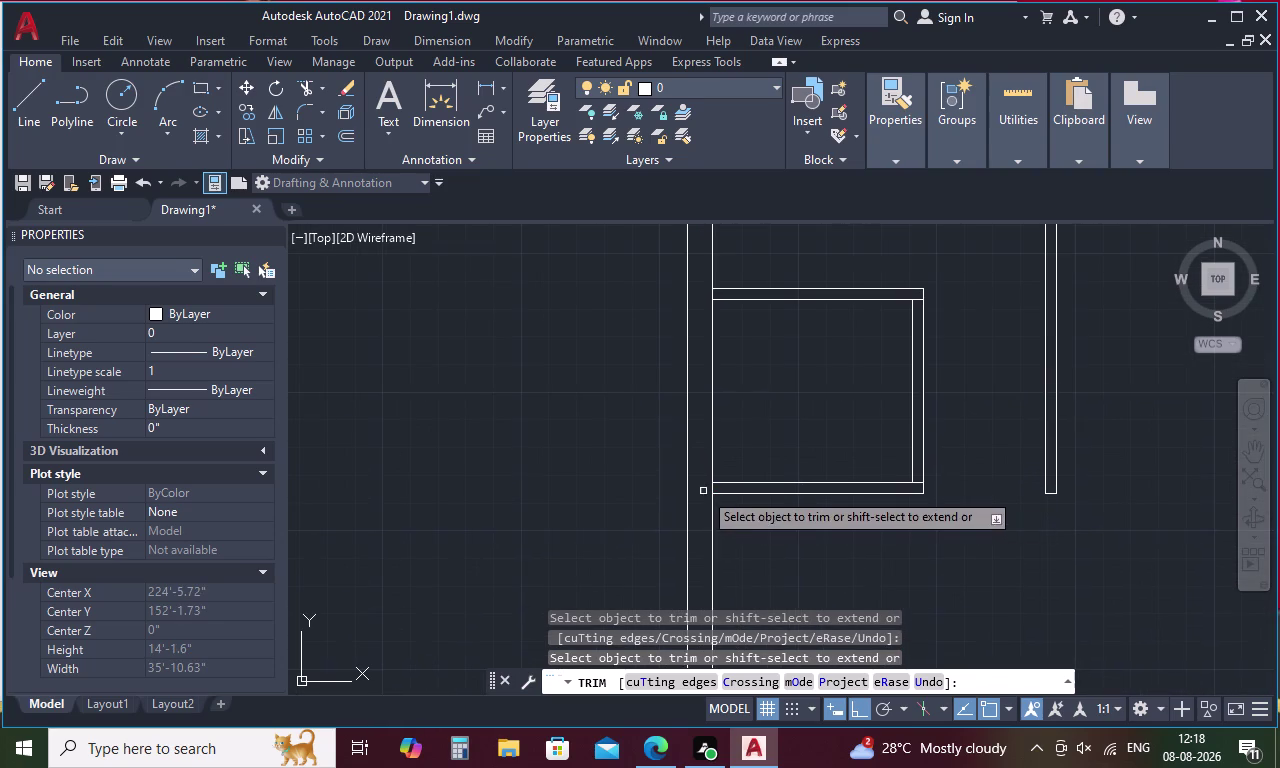
scroll(up, 3)
drag(927, 464, 927, 486)
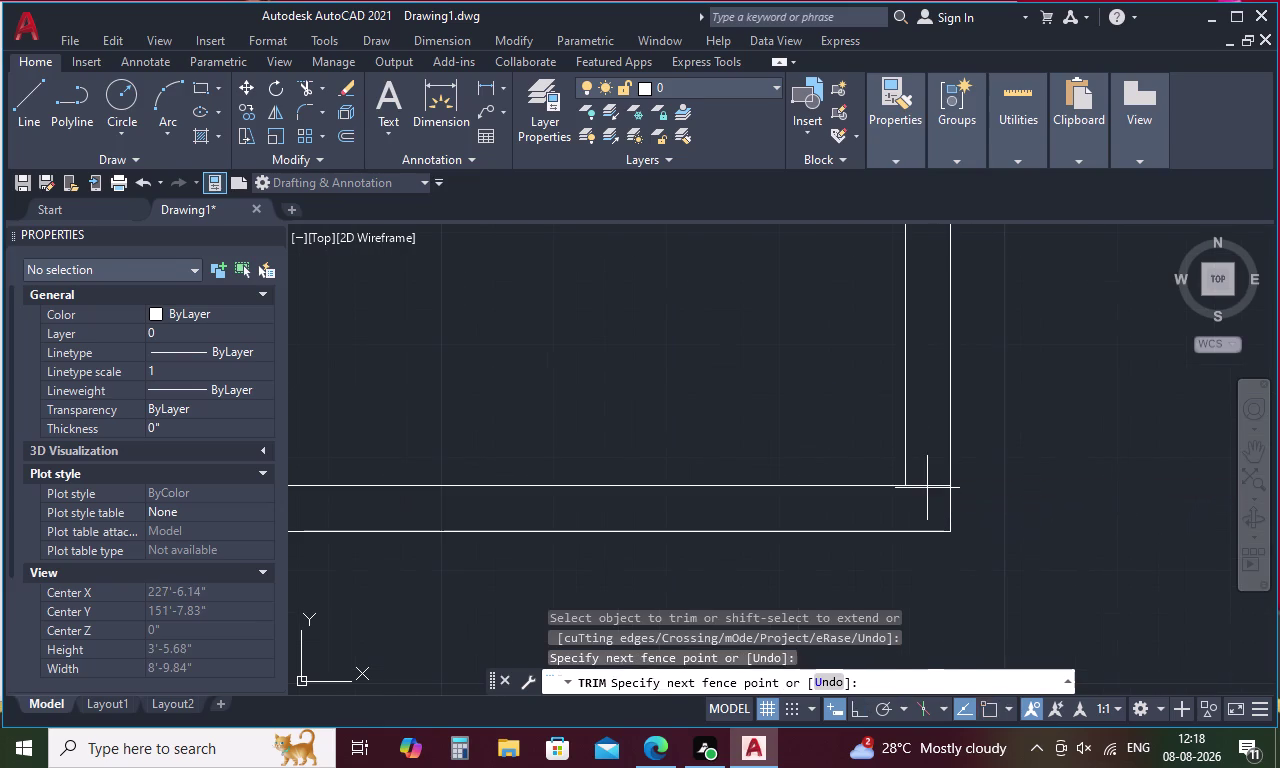
drag(927, 486, 927, 497)
scroll(down, 3)
scroll(up, 3)
drag(919, 297, 920, 304)
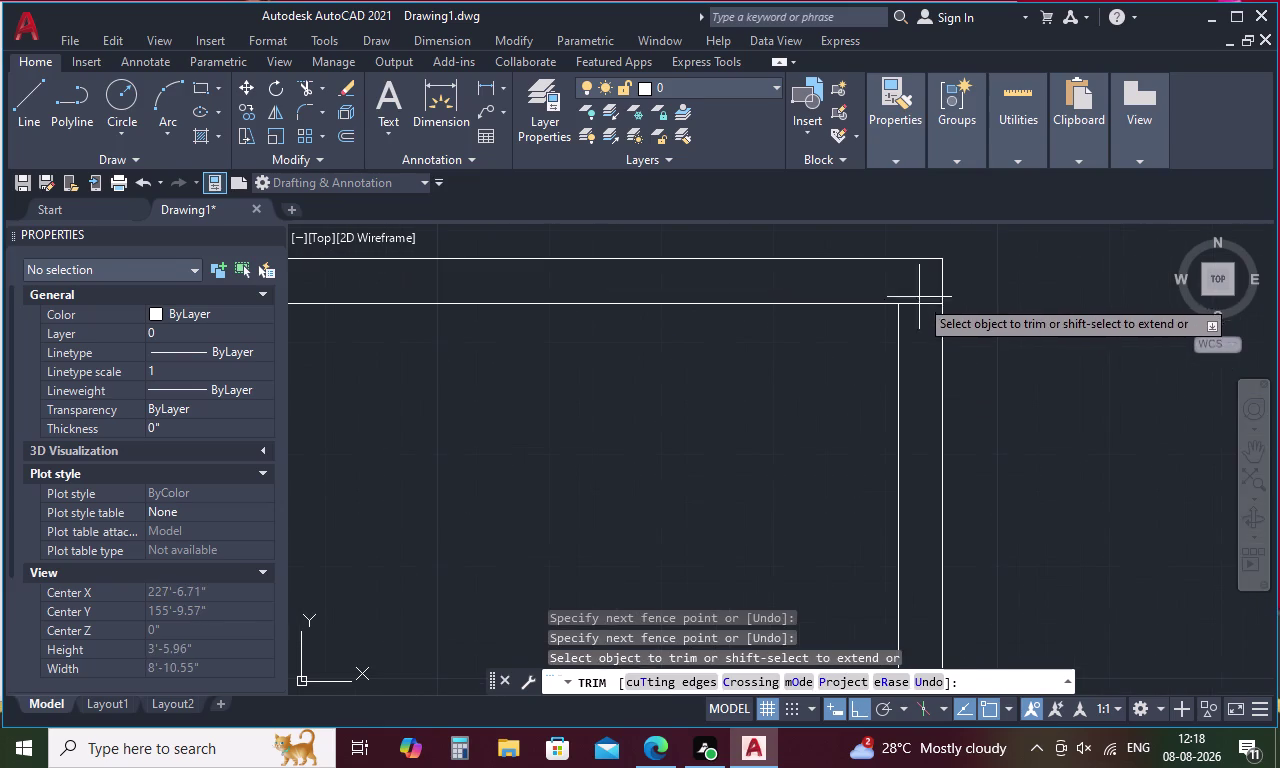
drag(920, 304, 921, 326)
scroll(down, 3)
scroll(up, 3)
drag(733, 318, 727, 316)
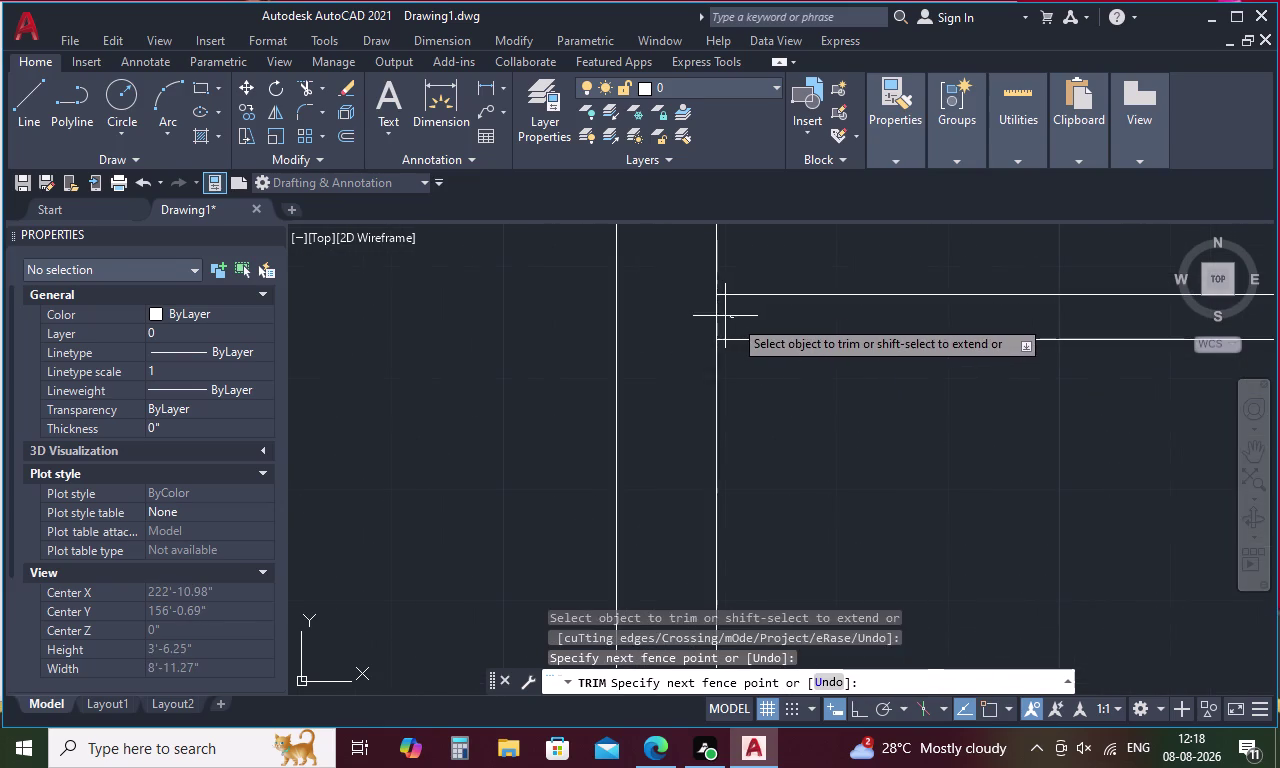
drag(727, 316, 718, 316)
click(704, 318)
Fence-trim the crossing lines at one more junction, then end the trim.
scroll(down, 3)
middle_drag(742, 439, 744, 440)
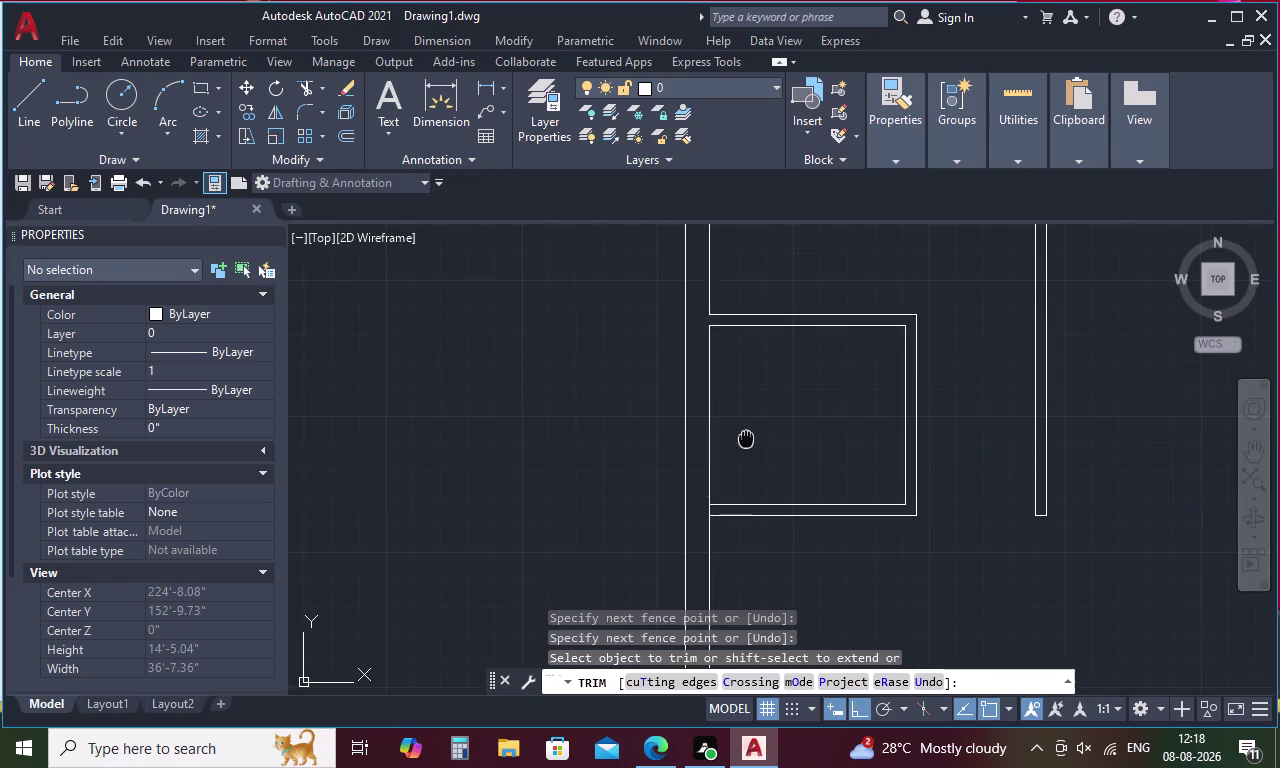
middle_drag(744, 440, 783, 336)
scroll(up, 3)
drag(753, 440, 697, 440)
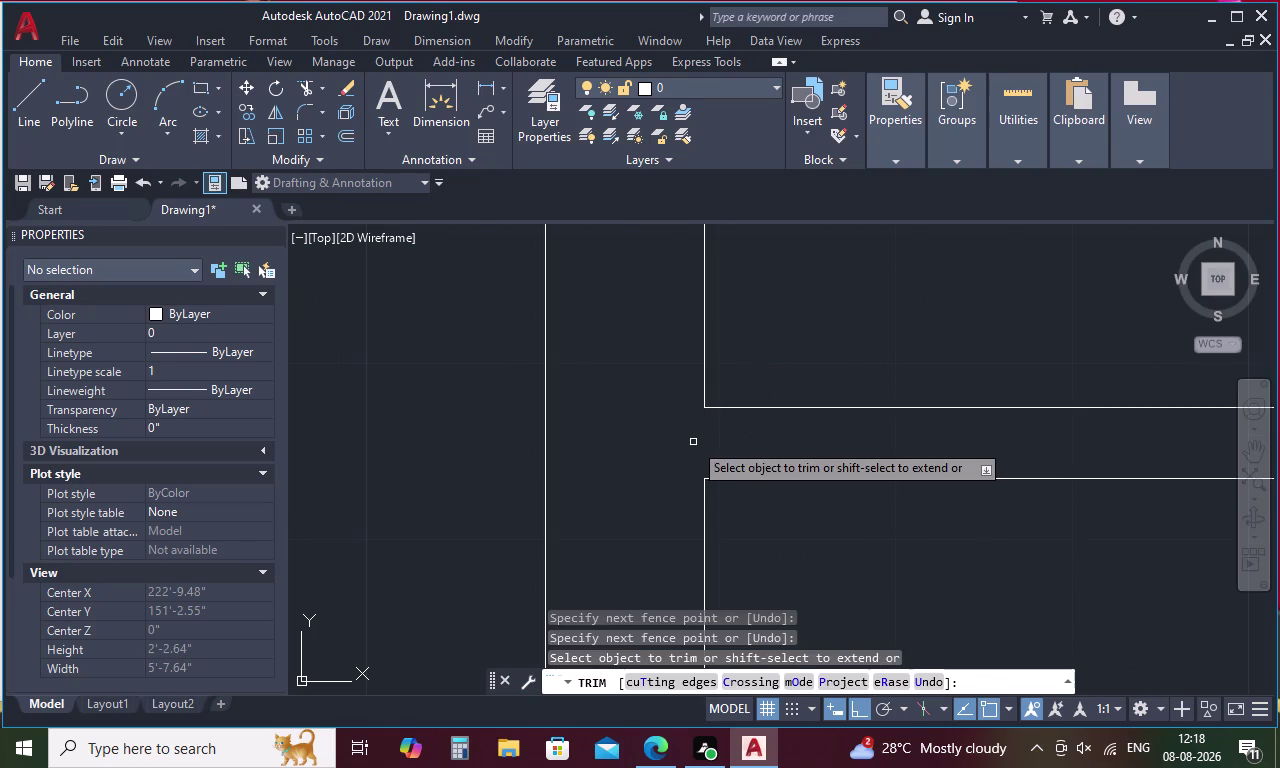
scroll(down, 3)
scroll(down, 3)
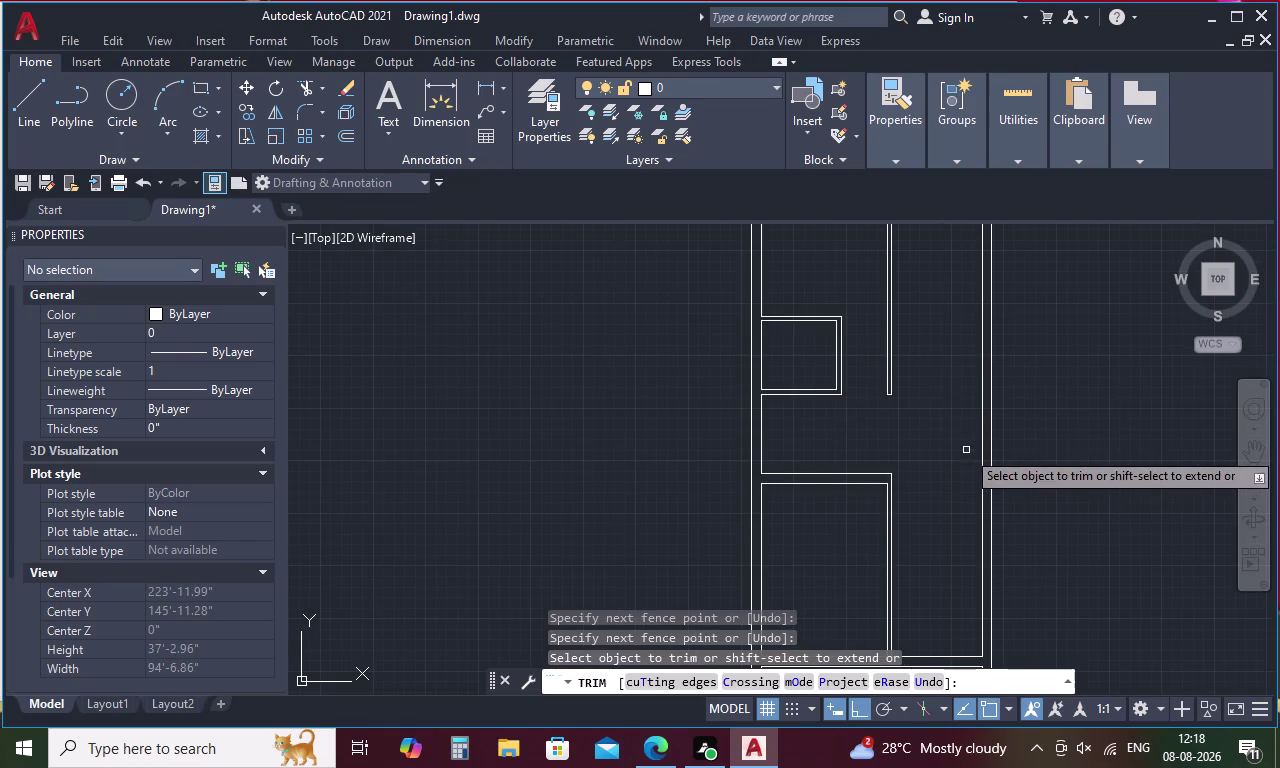
middle_drag(948, 525, 937, 408)
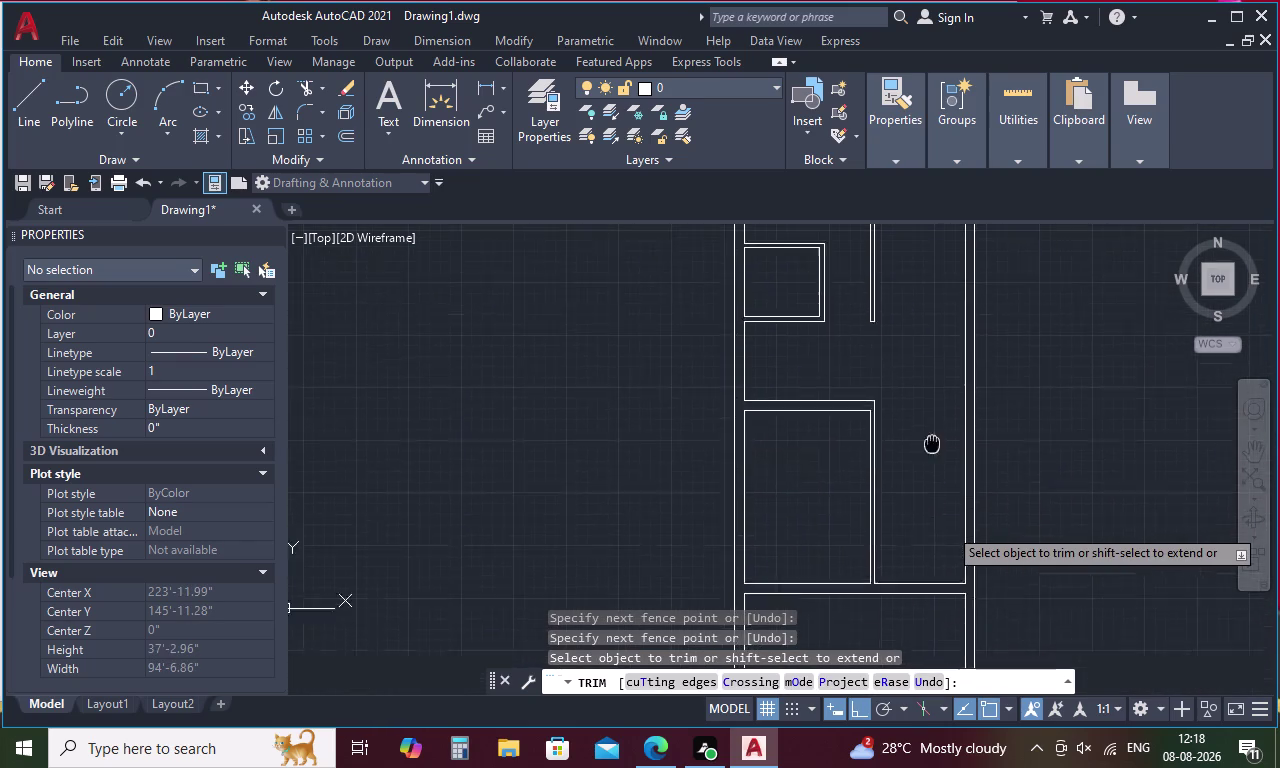
middle_drag(937, 408, 940, 395)
middle_drag(922, 579, 896, 470)
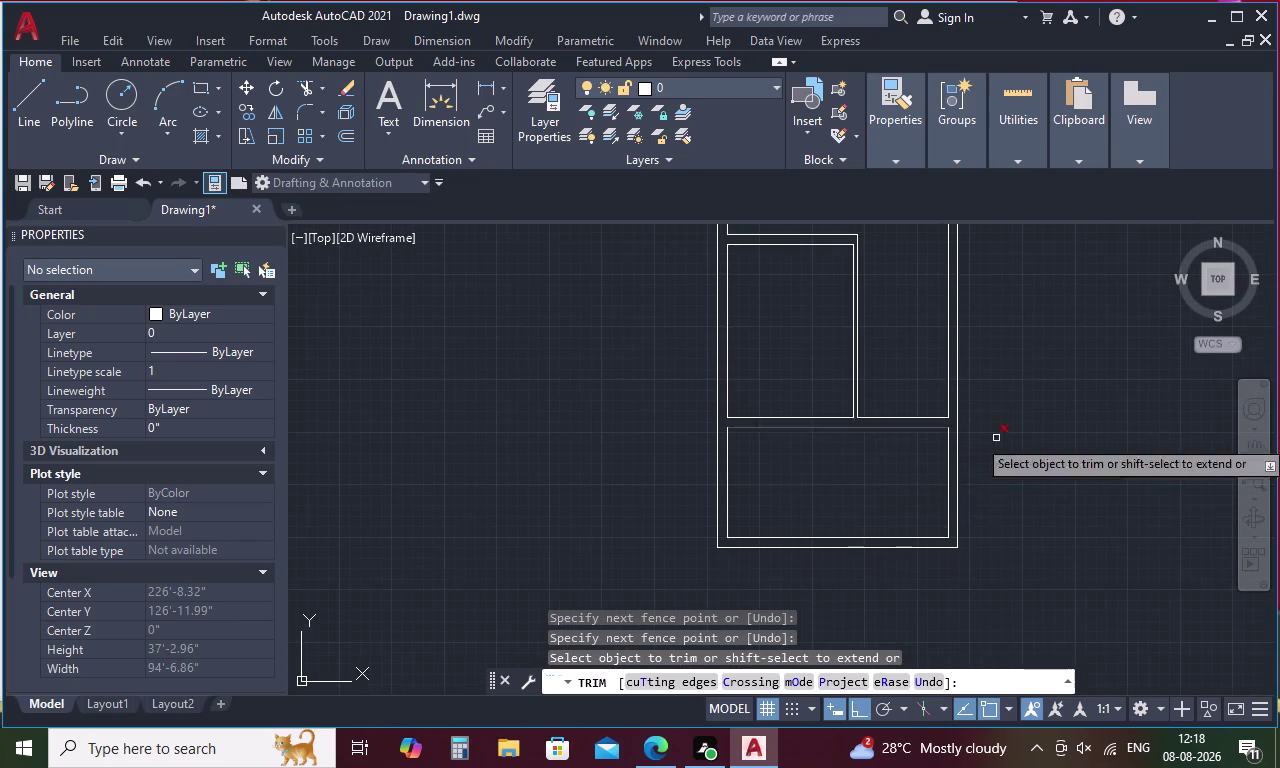
key(Escape)
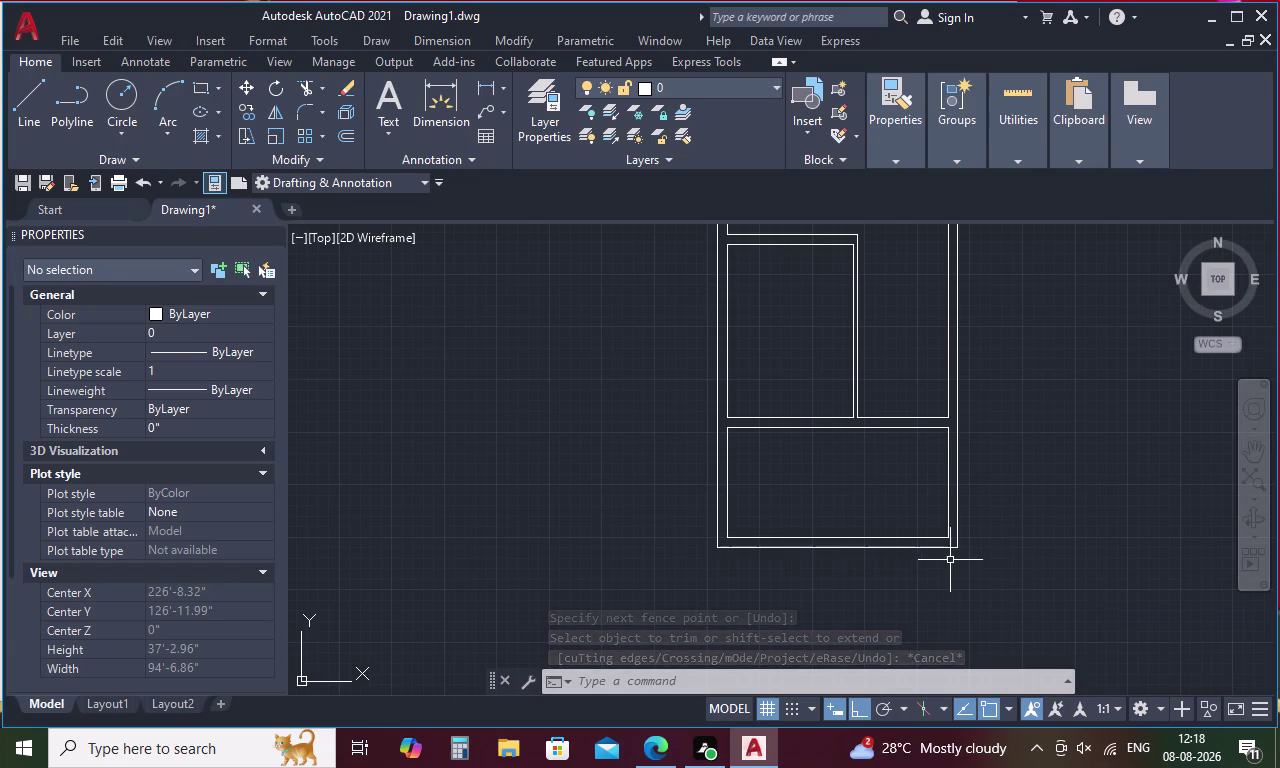
Measure from the left wall's inner corner to the vertical partition, reading about 10'-4".
middle_drag(911, 477, 899, 550)
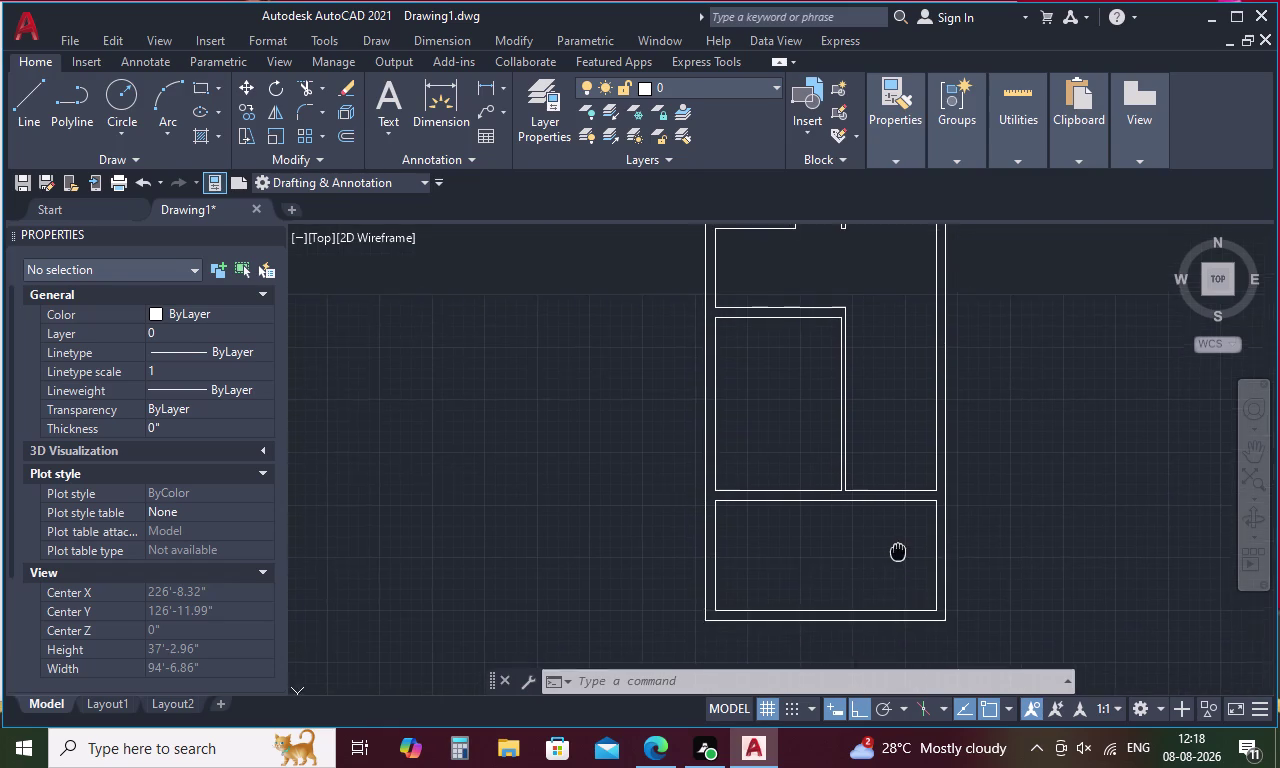
middle_drag(899, 550, 893, 566)
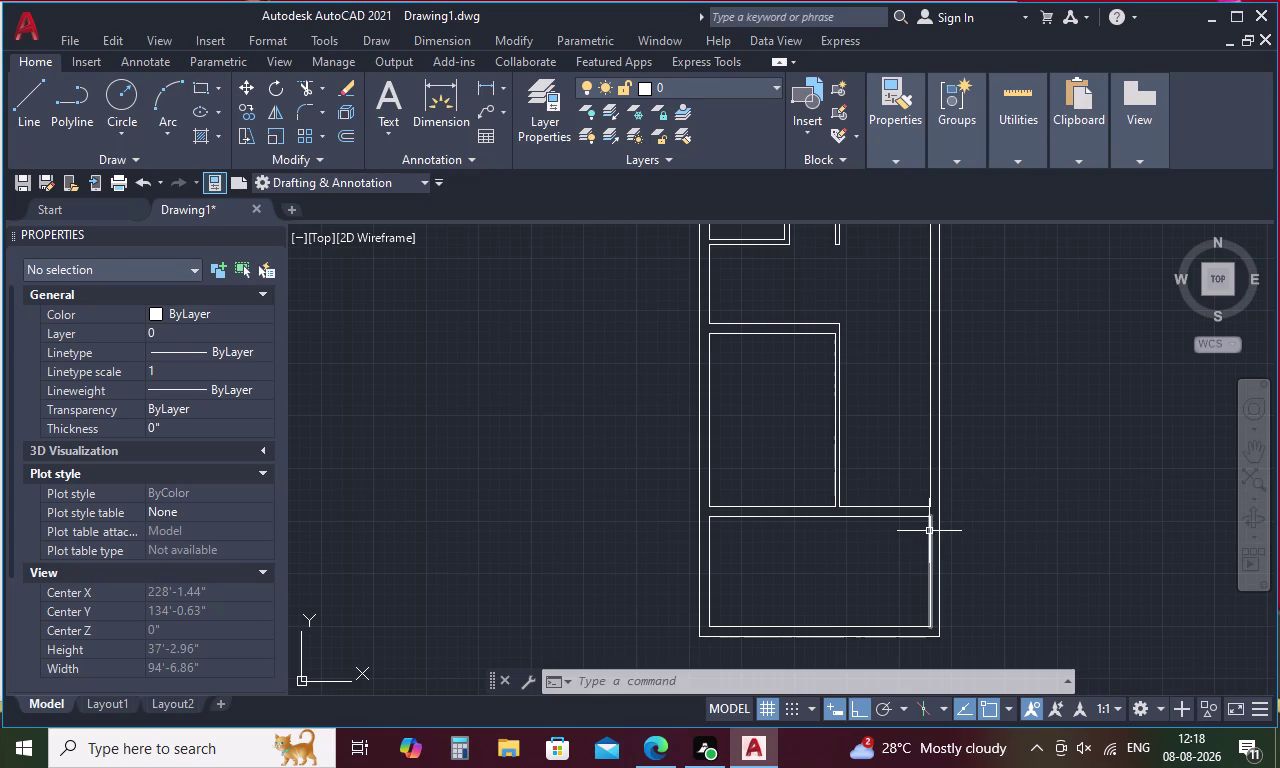
key(Escape)
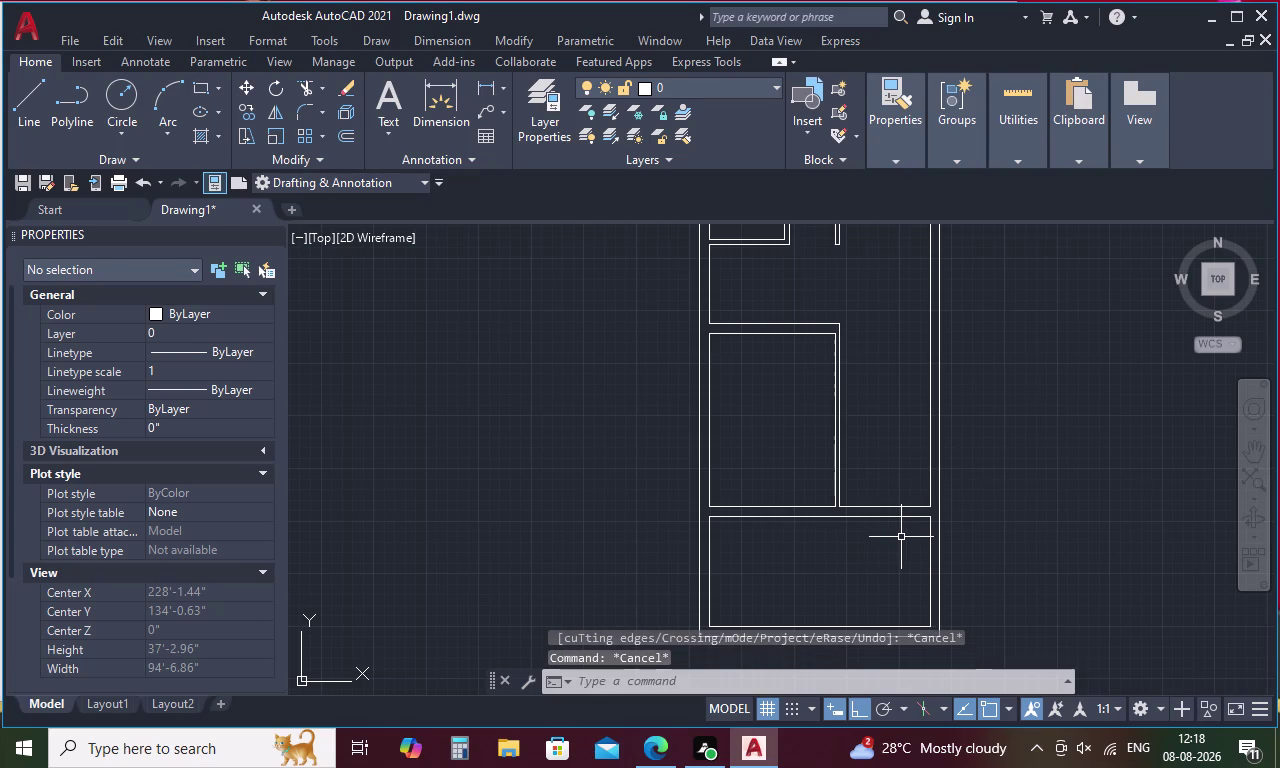
key(d)
key(i)
key(space)
click(714, 509)
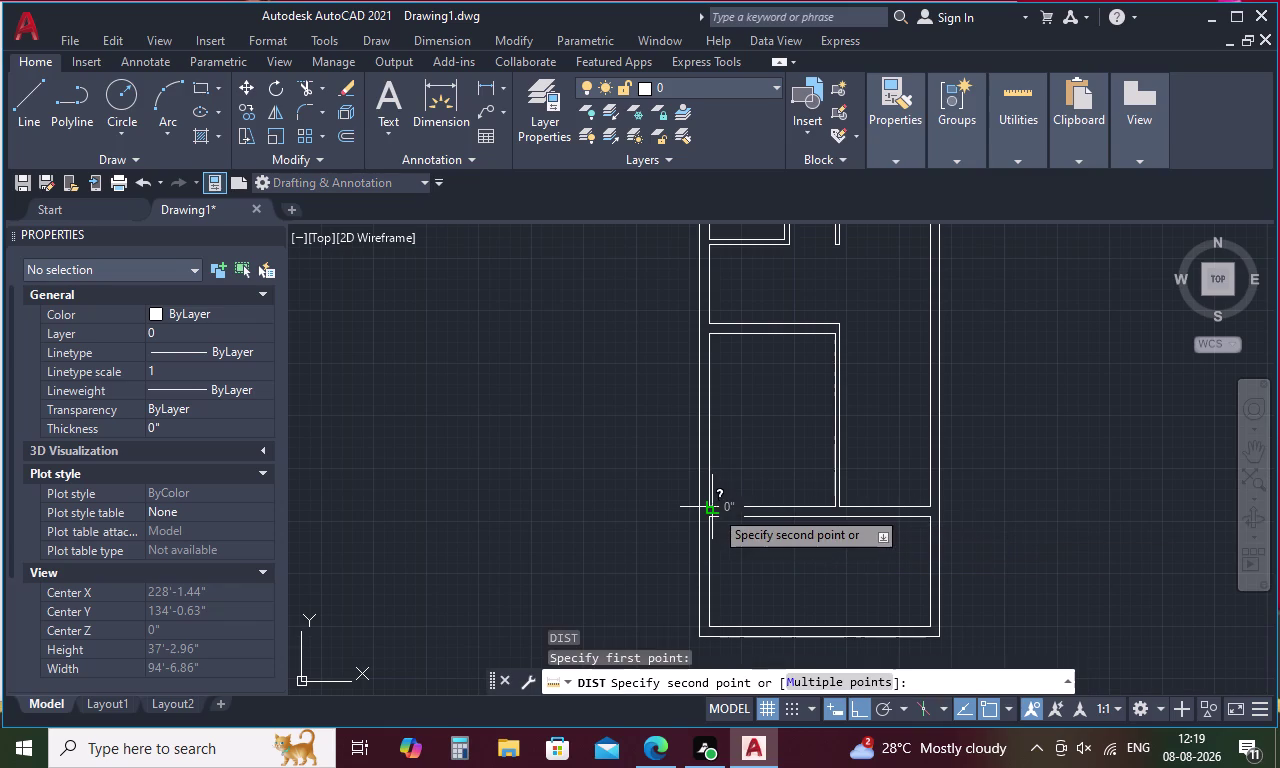
key(Escape)
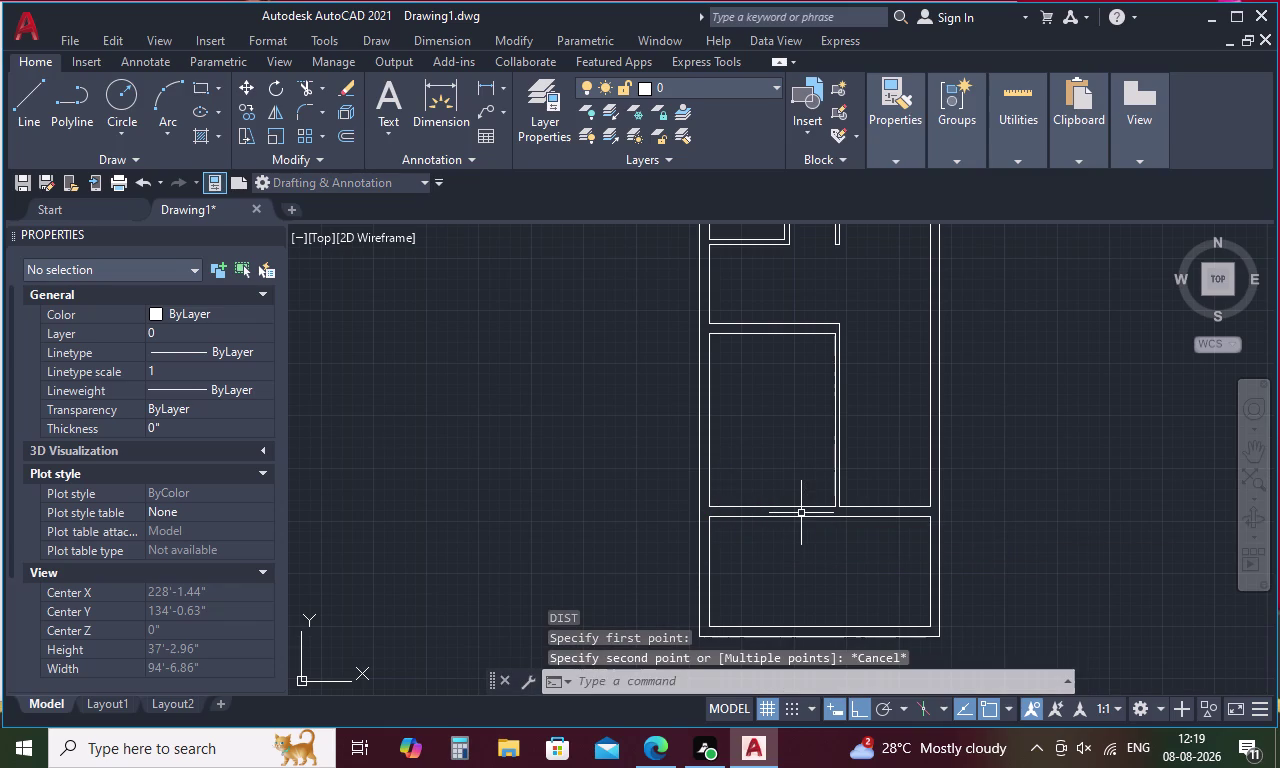
text(DI)
key(space)
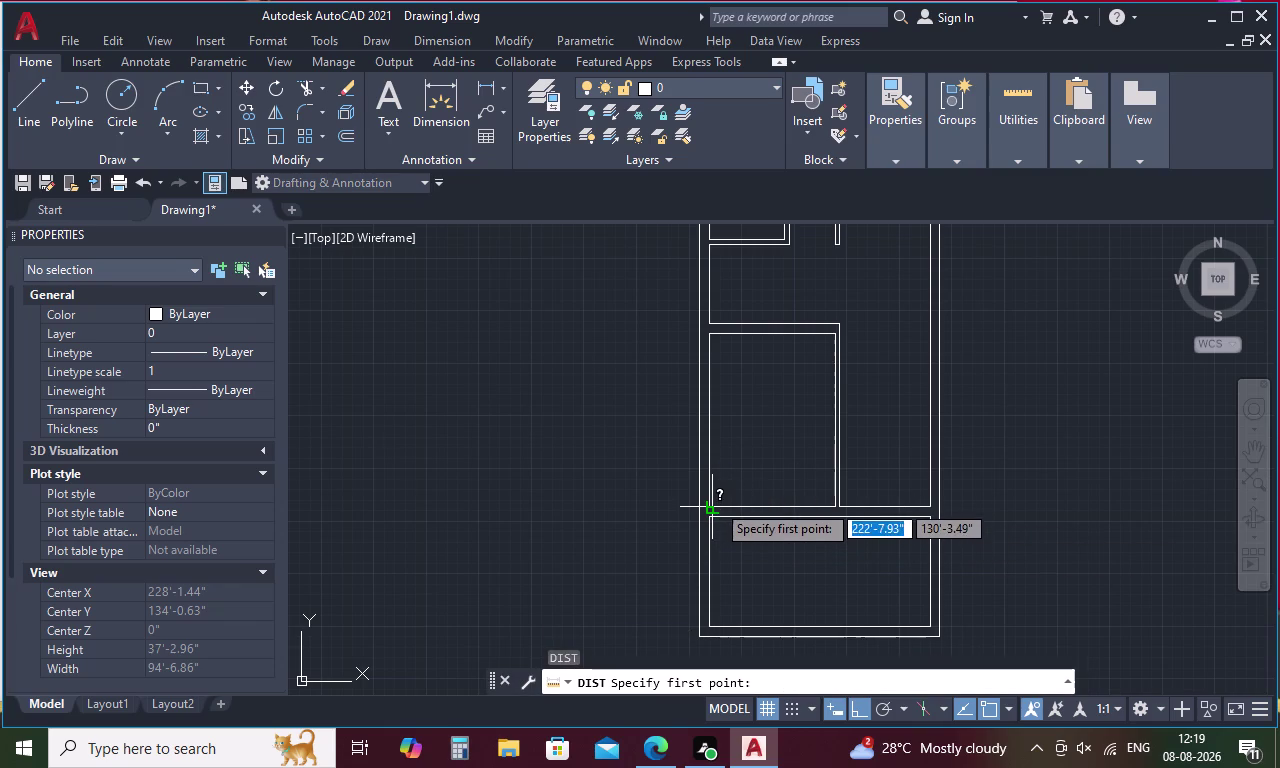
scroll(up, 3)
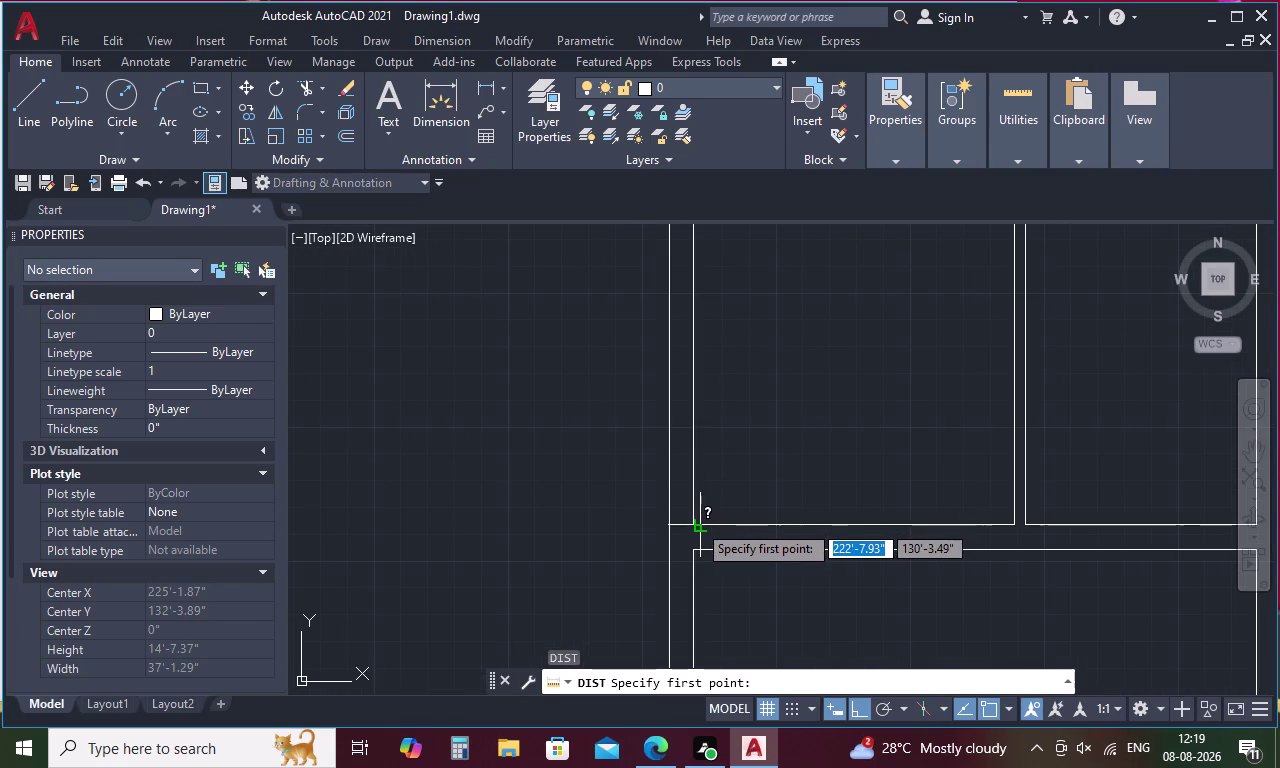
click(689, 525)
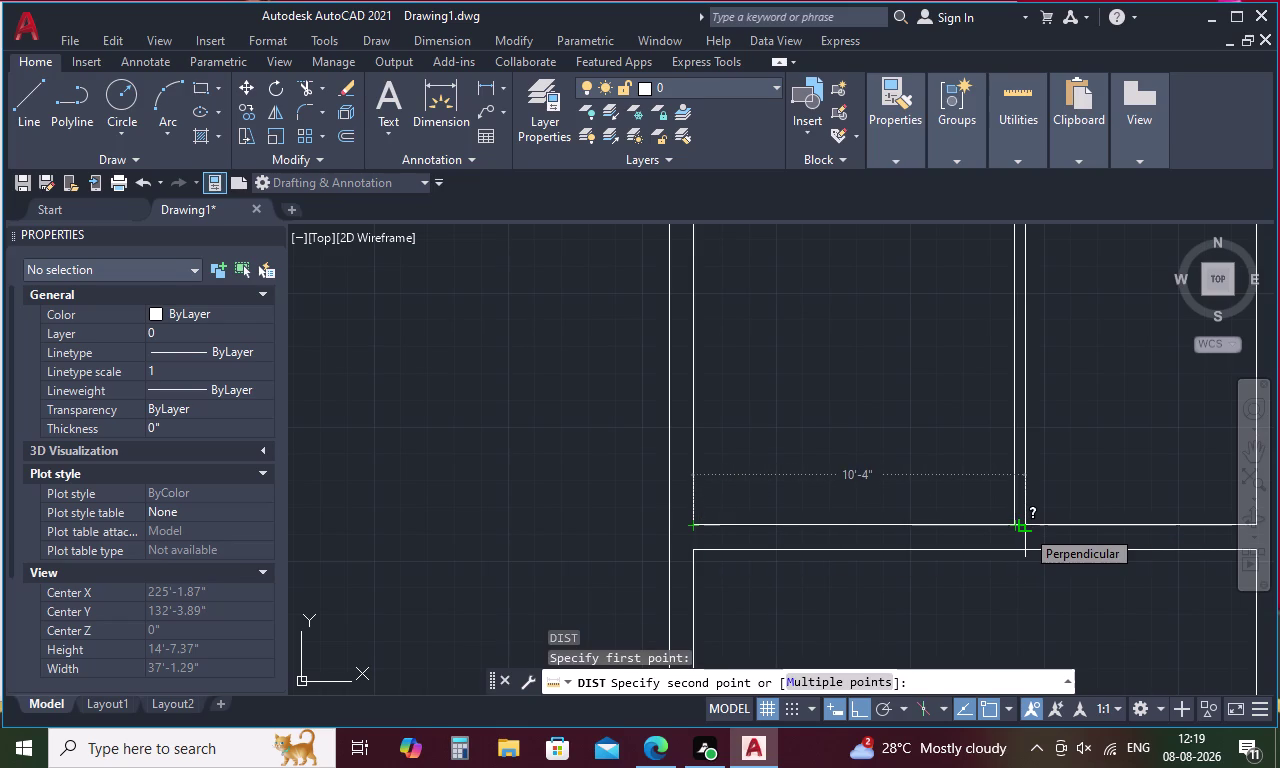
key(Escape)
Erase both lines of the old vertical partition.
drag(1094, 383, 924, 467)
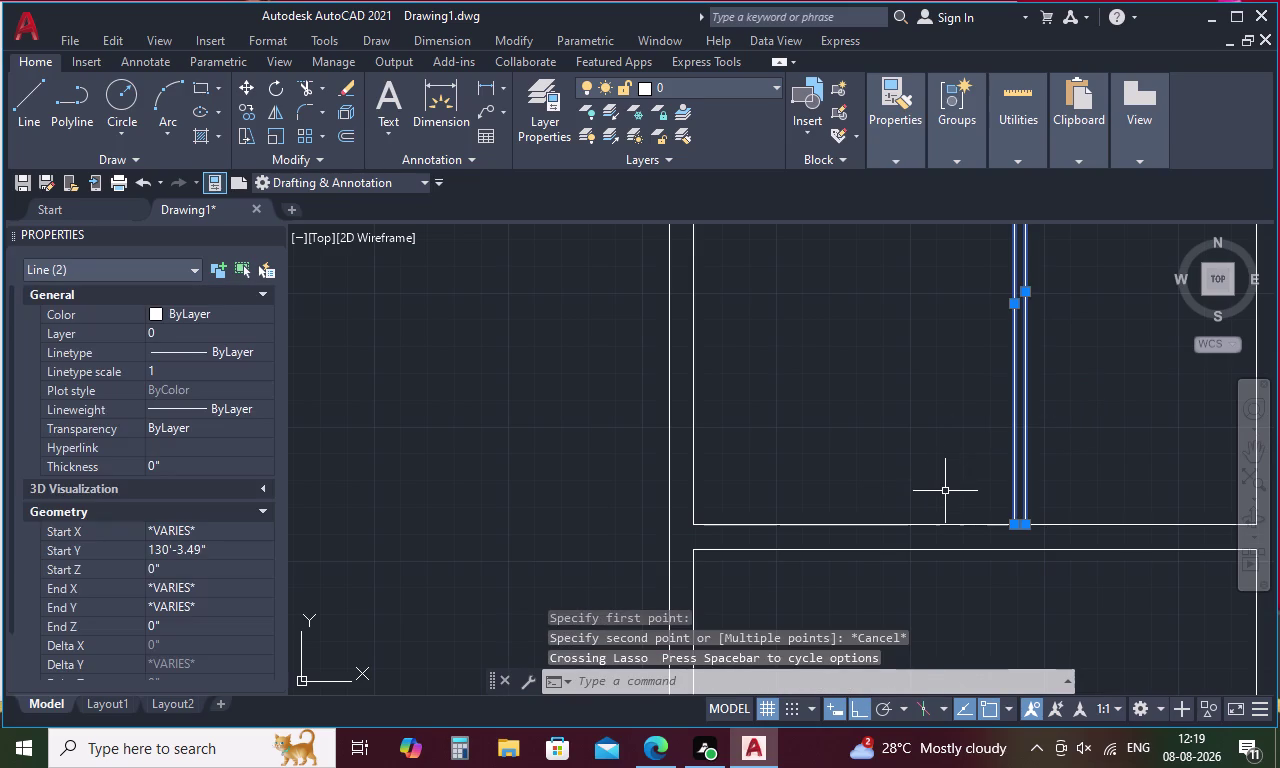
key(Delete)
scroll(down, 3)
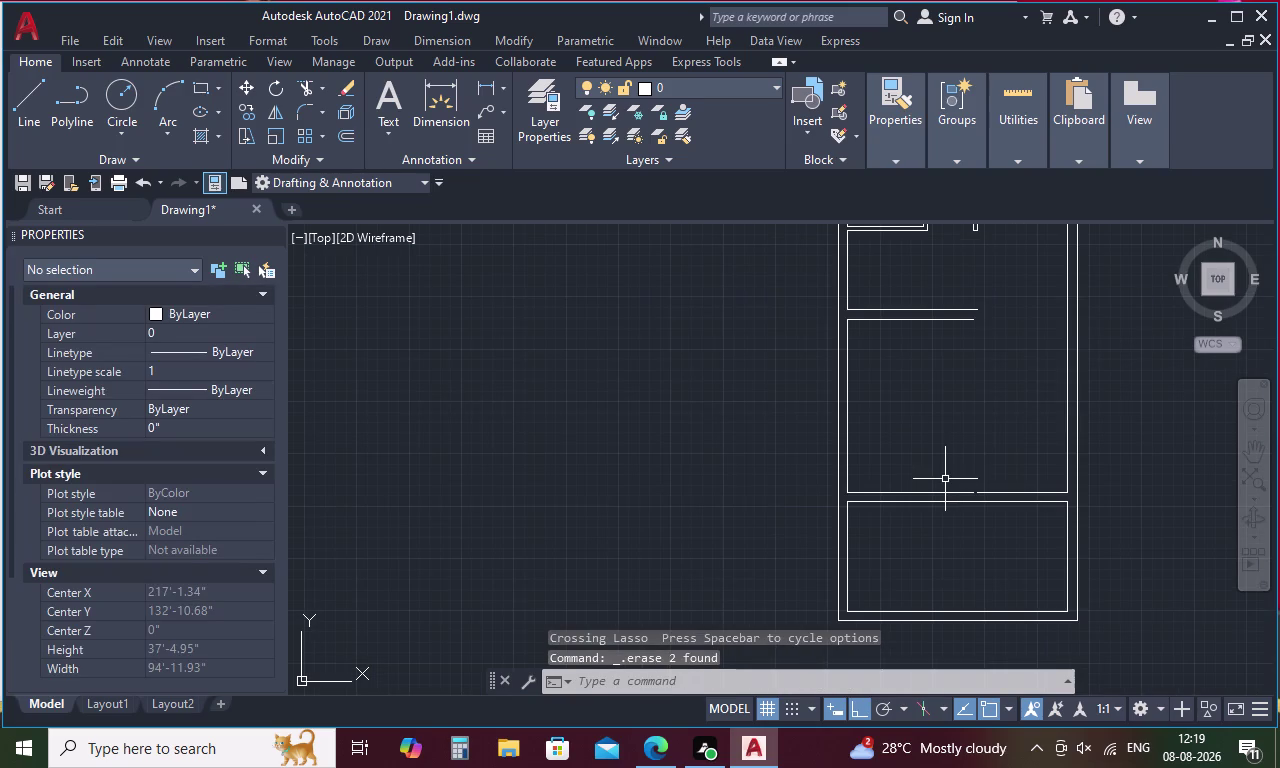
Offset the room's left wall line 13'-2" toward the interior.
key(o)
key(space)
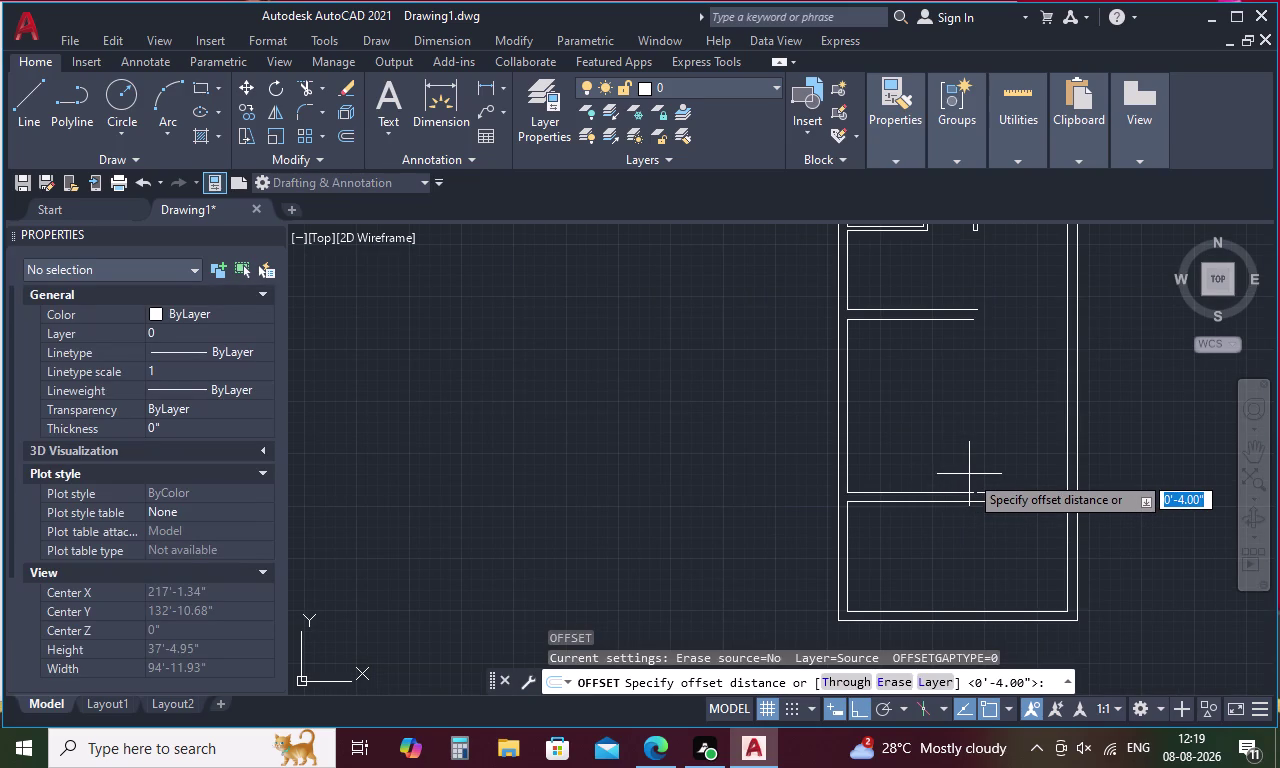
key(1)
key(3)
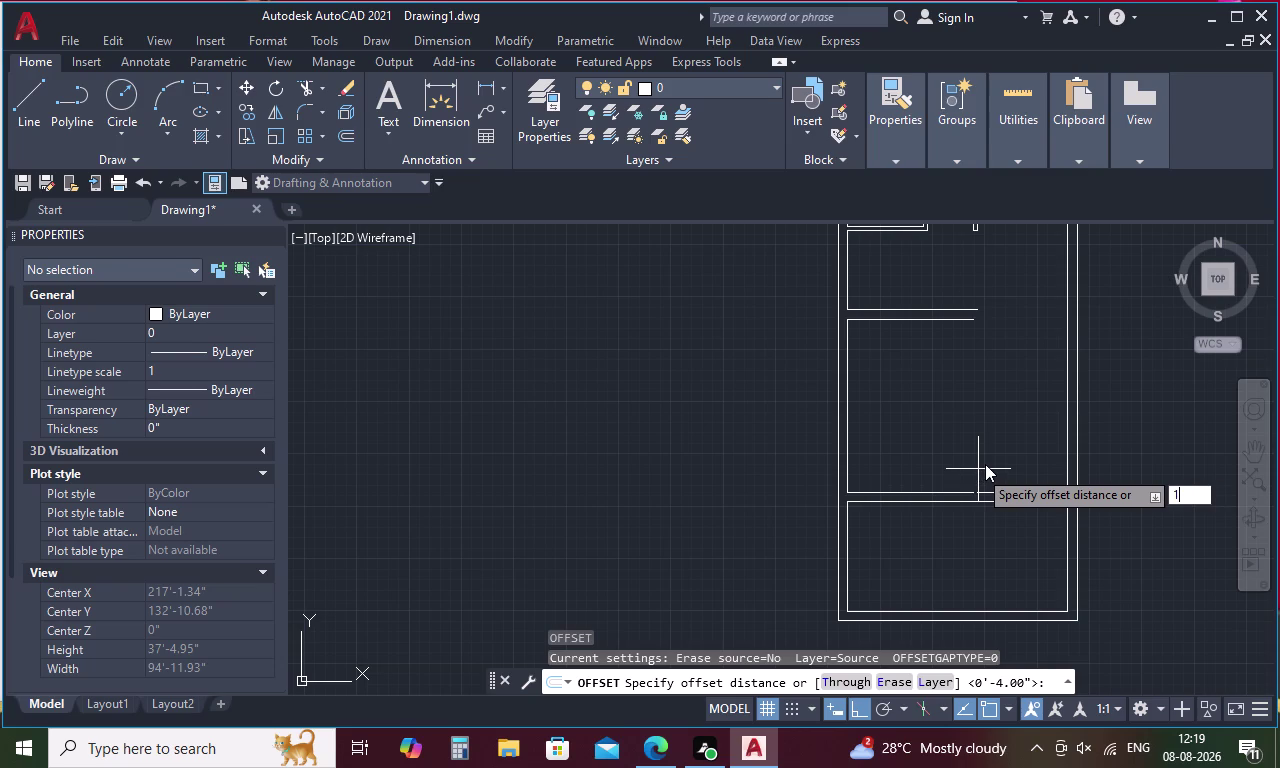
key(apostrophe)
key(2)
key(shift+quotedbl)
key(space)
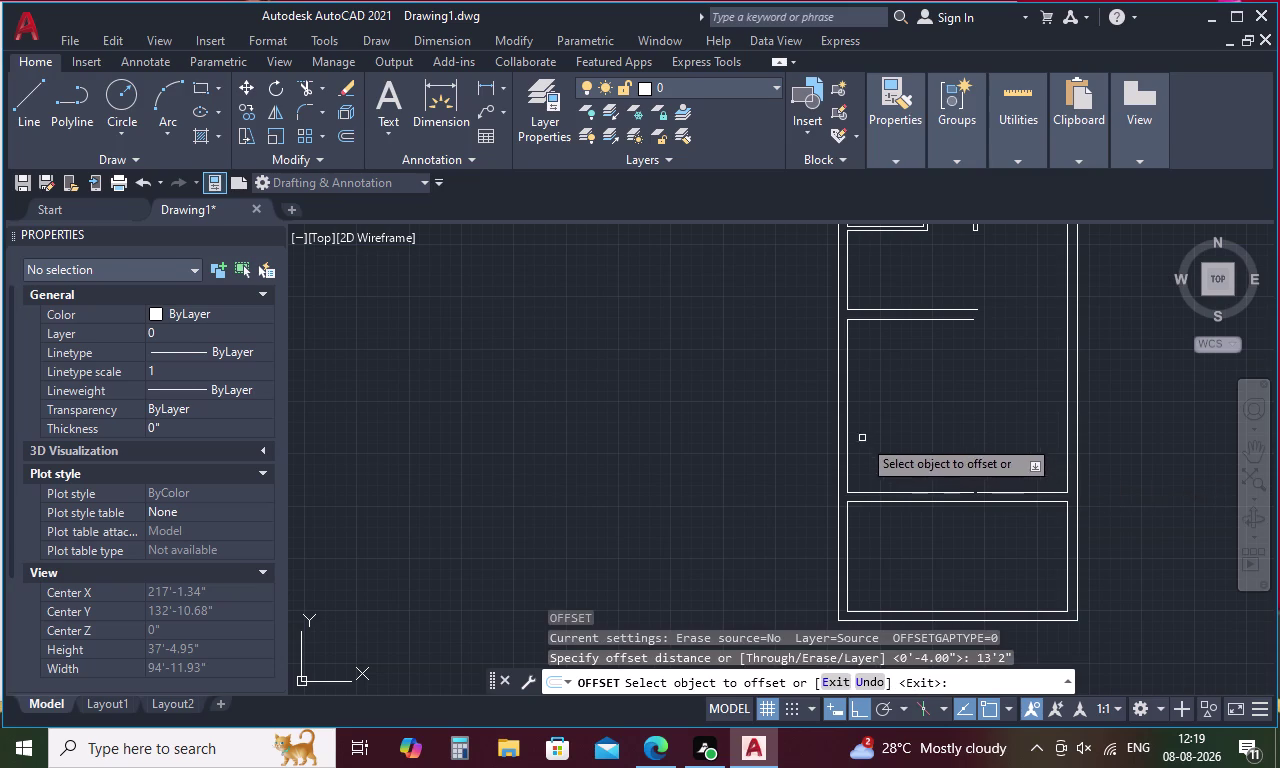
click(846, 426)
click(948, 432)
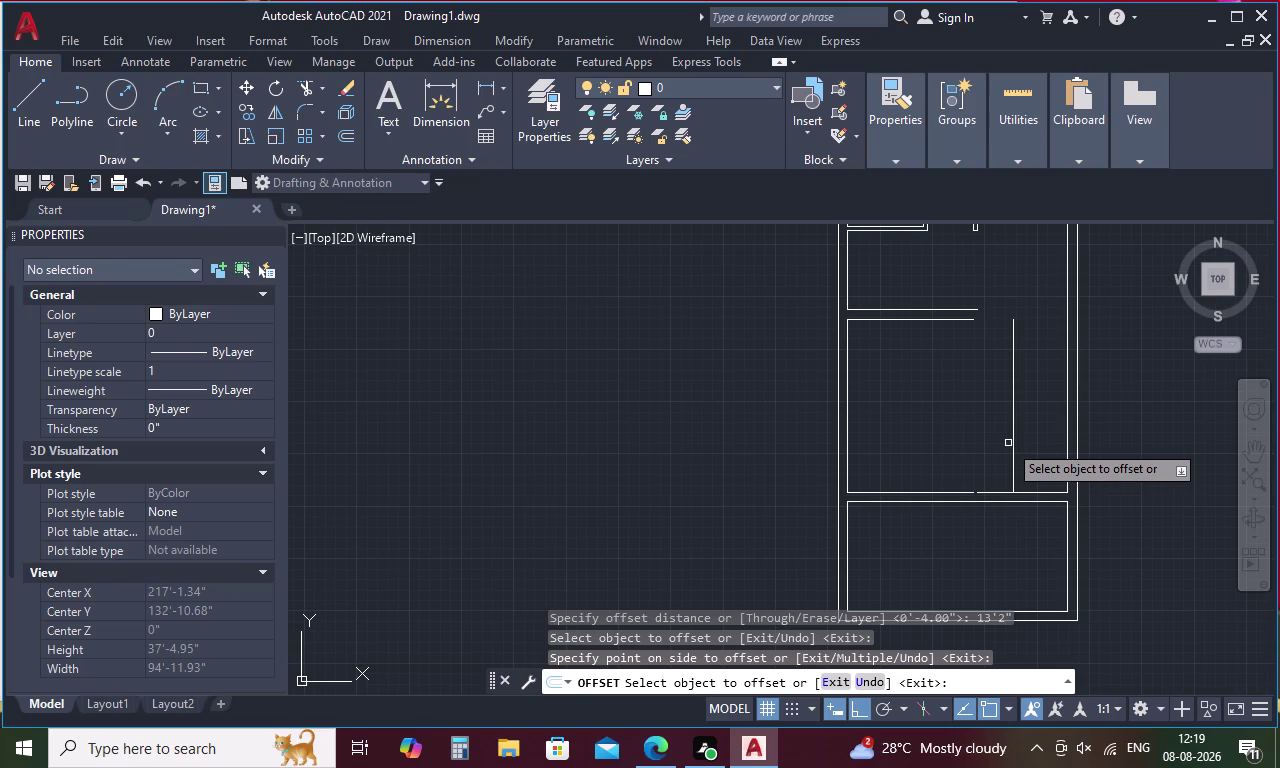
key(space)
Offset the new partition line 4" to its right to double it.
key(space)
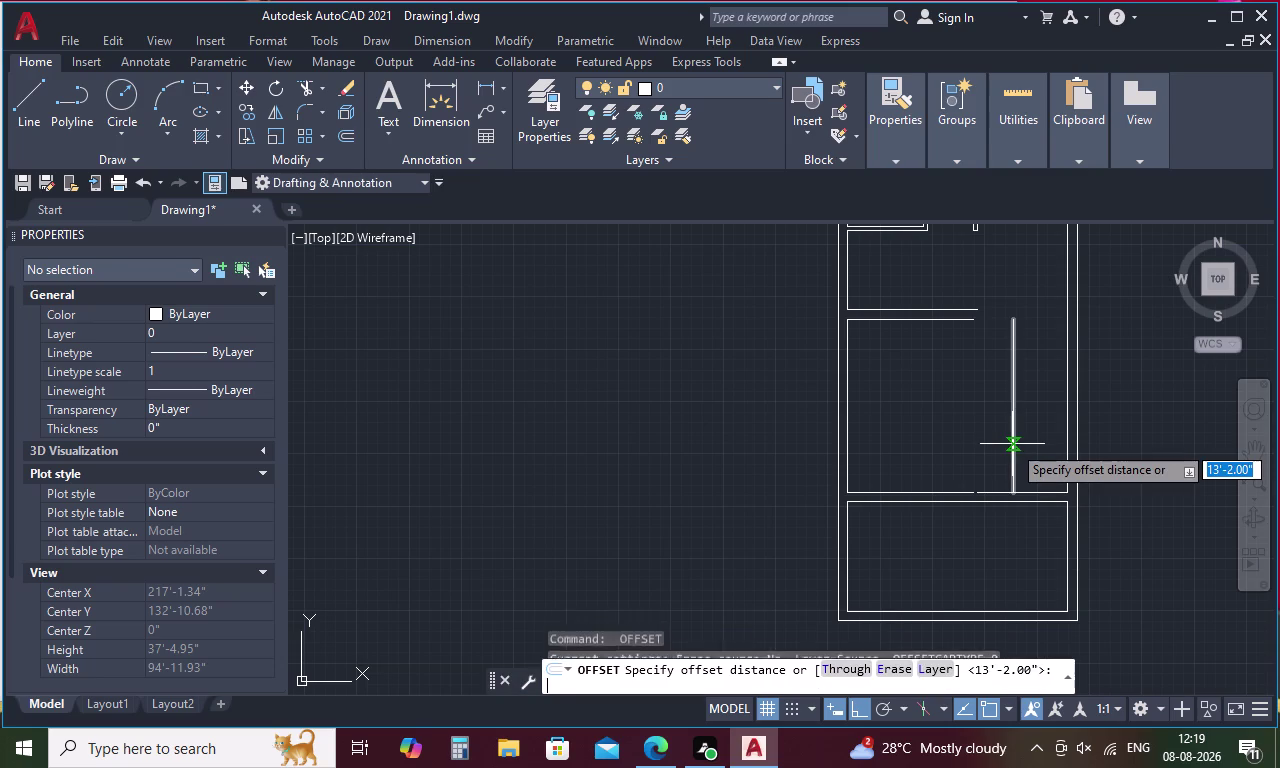
text(4)
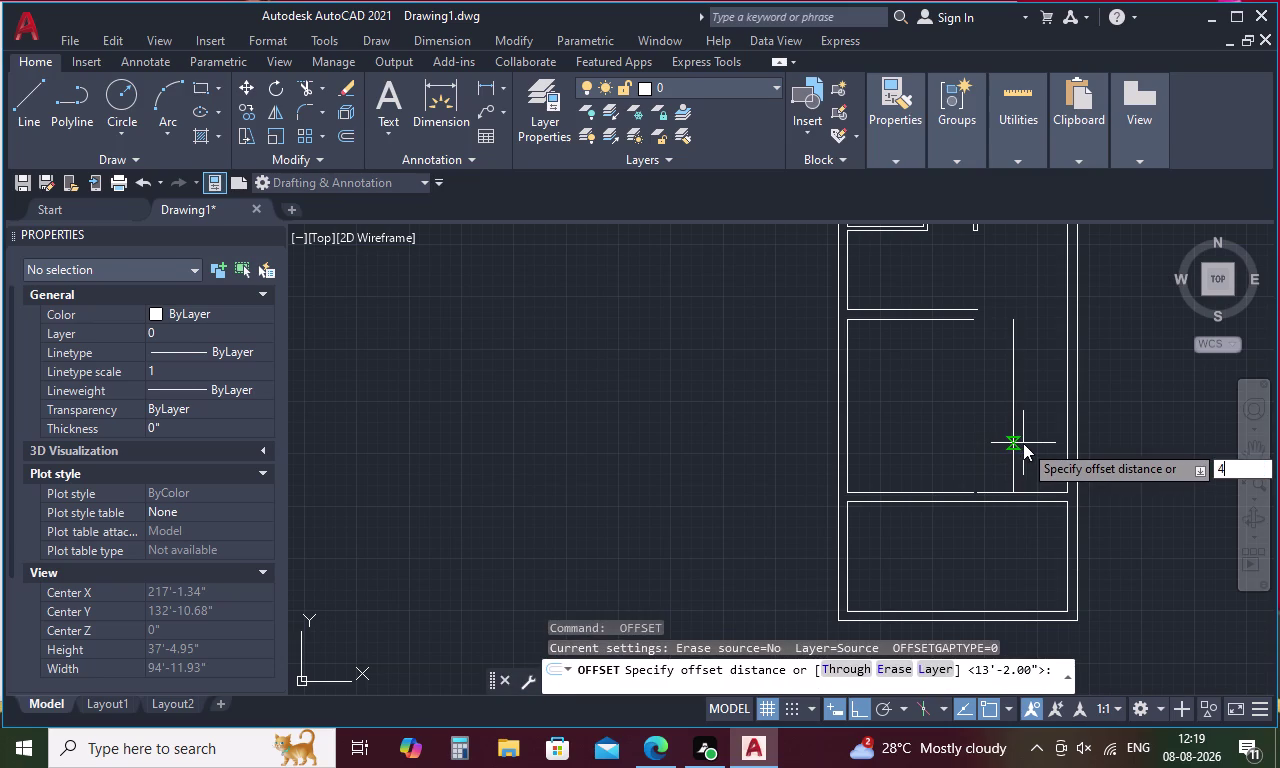
key(space)
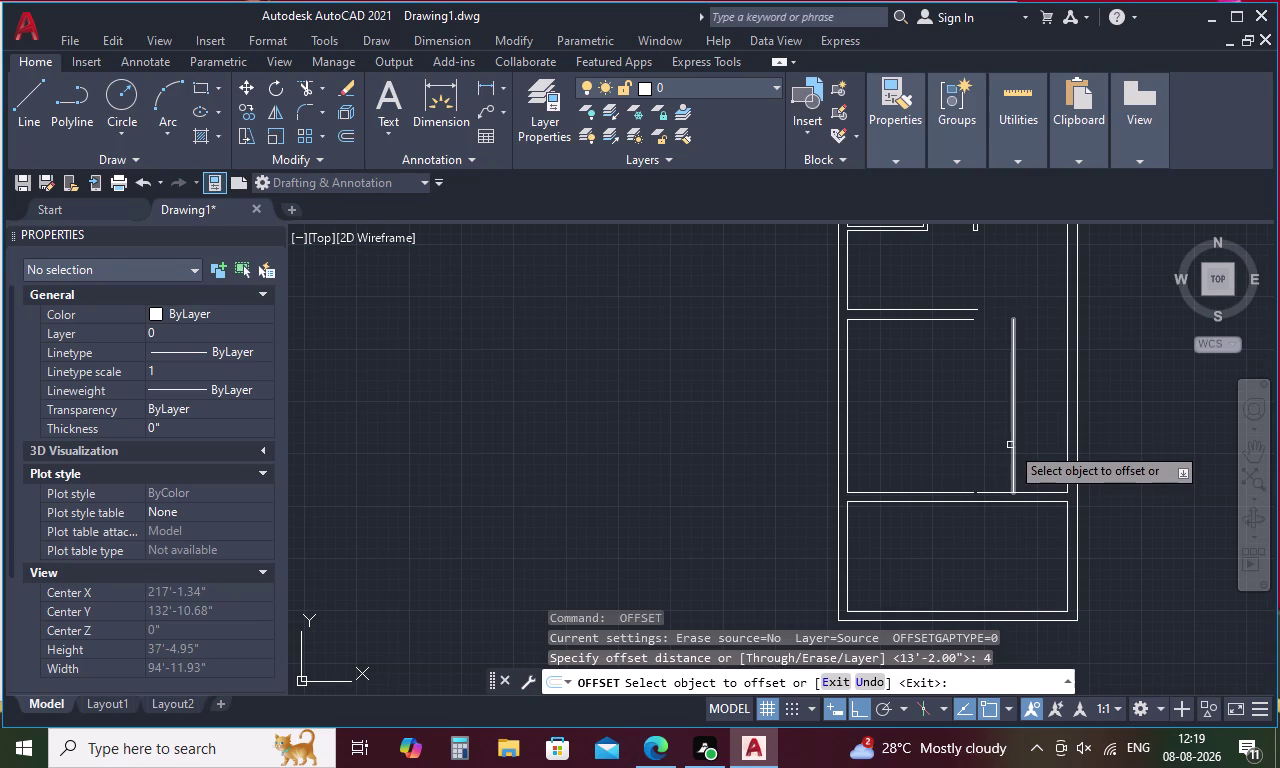
click(1015, 439)
click(1045, 437)
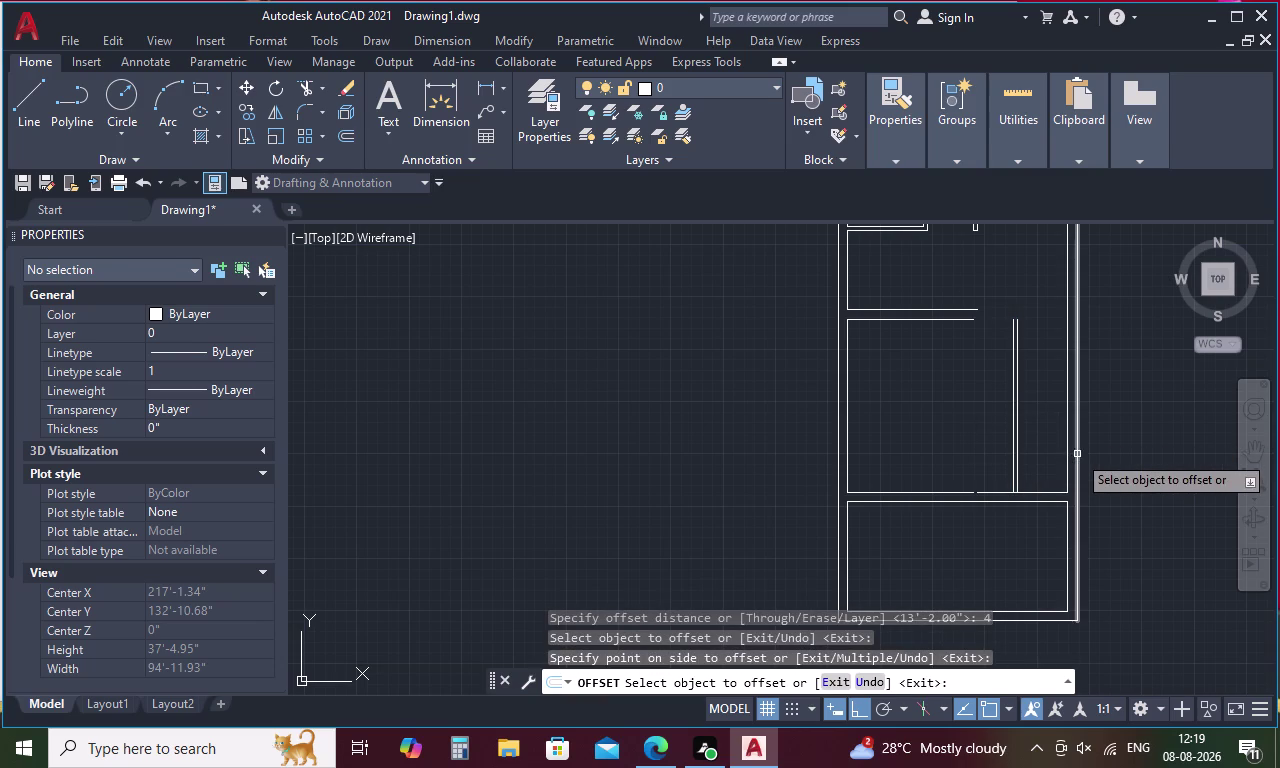